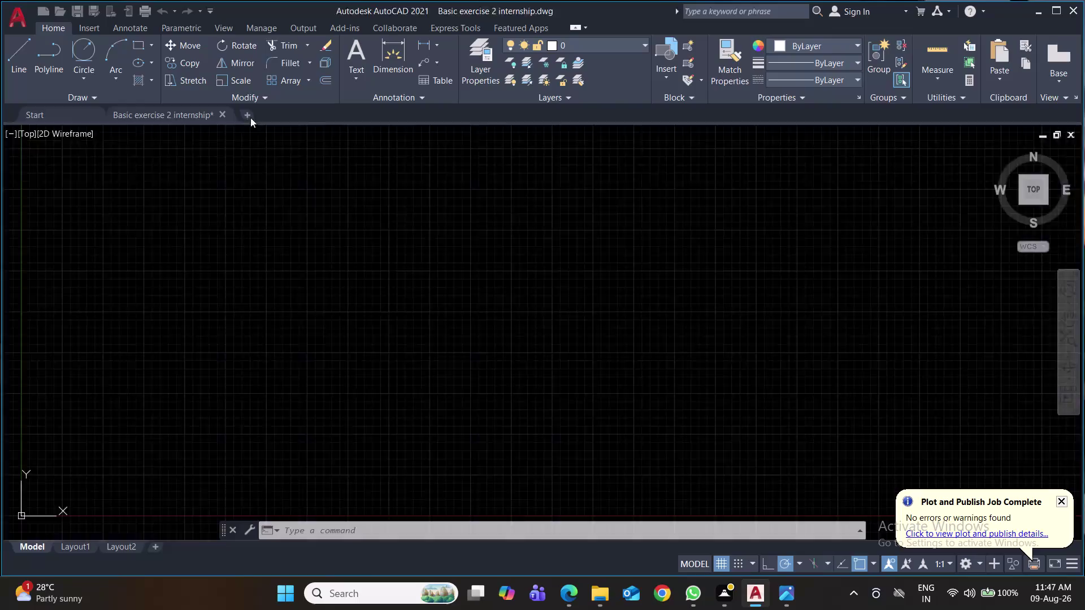
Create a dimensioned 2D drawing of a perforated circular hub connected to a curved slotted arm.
Close Basic exercise 2 without saving, and save the new drawing as 'Basic exercise 3 internship'.
click(221, 112)
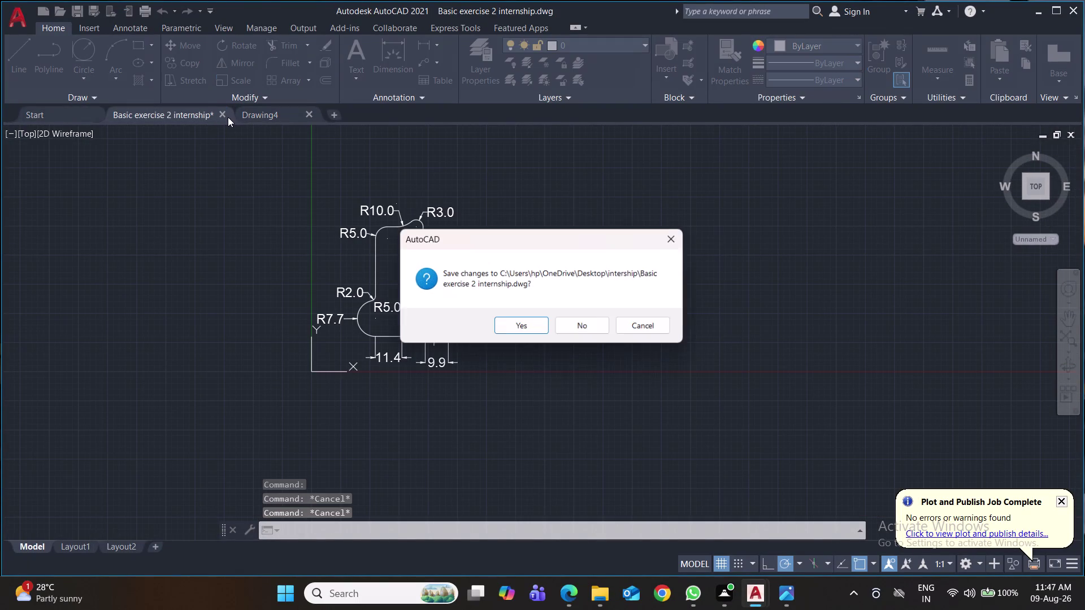
click(514, 323)
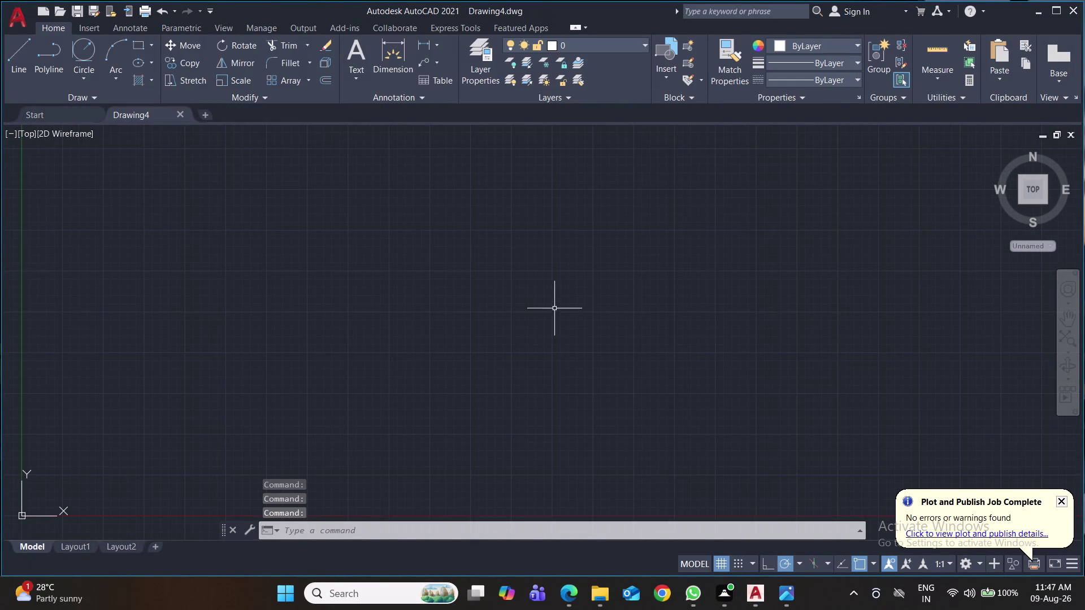
key(ctrl+s)
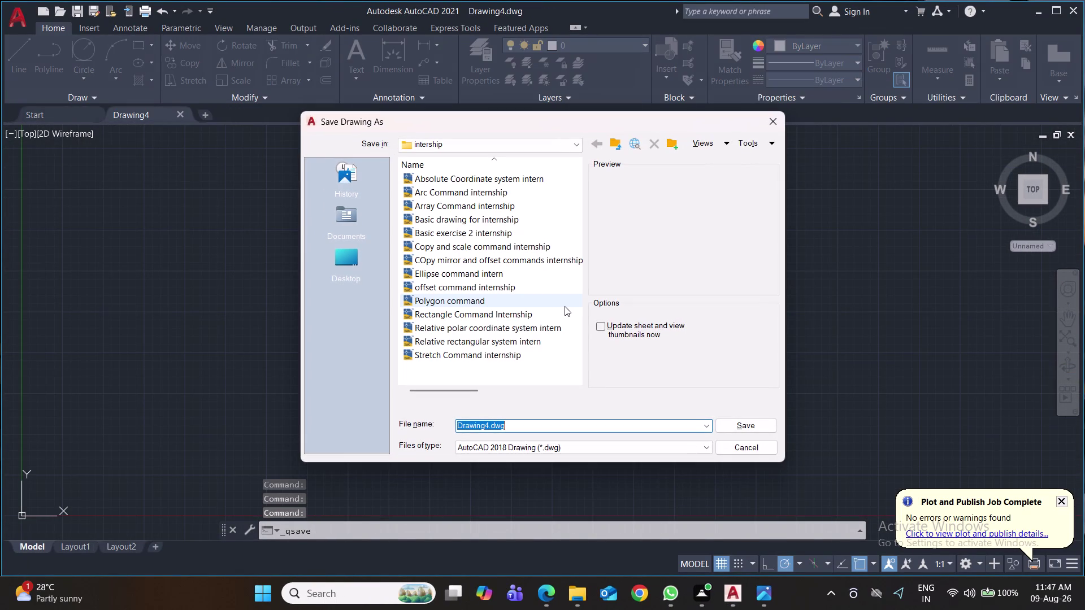
text(Ba)
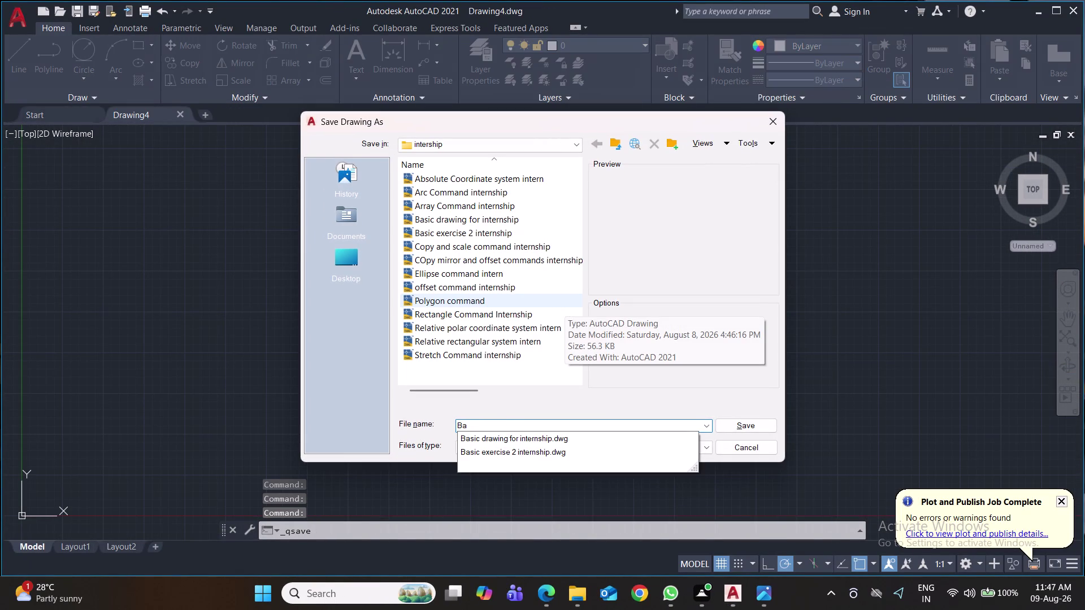
text(si)
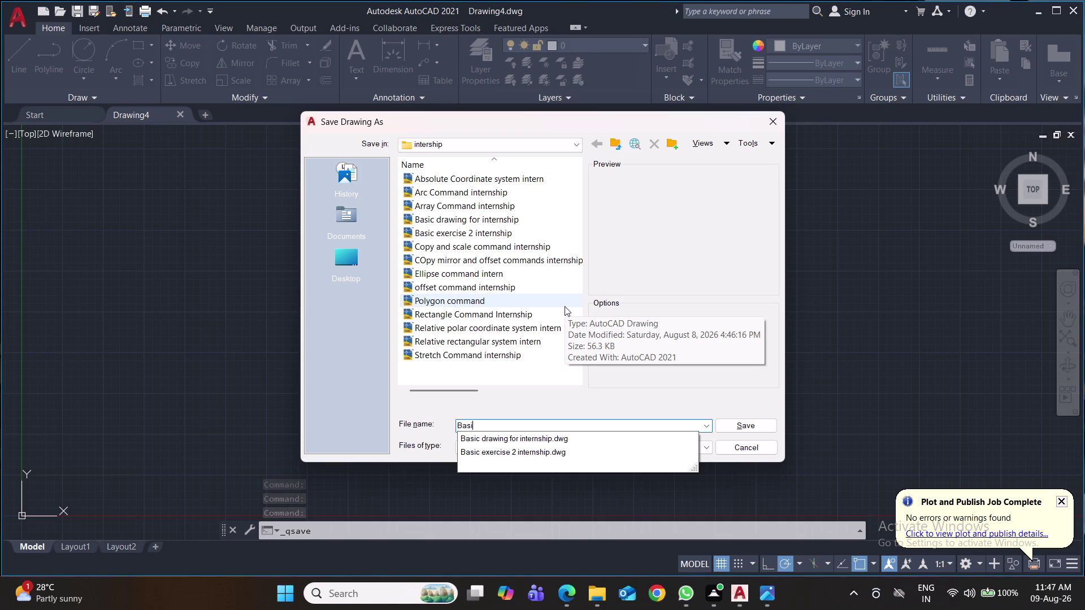
key(Down)
key(Down)
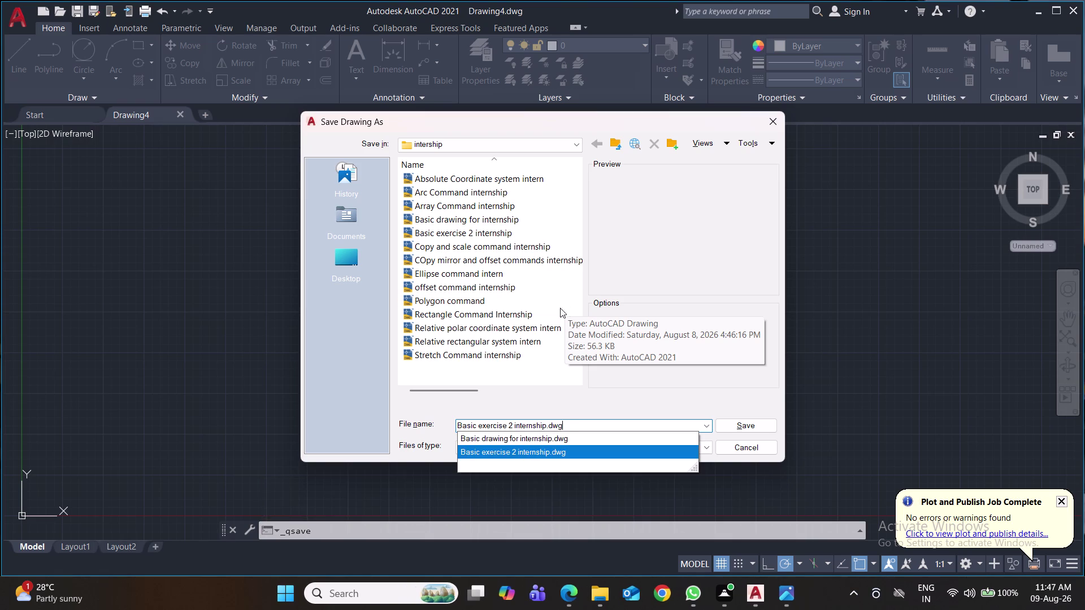
click(512, 426)
key(BackSpace)
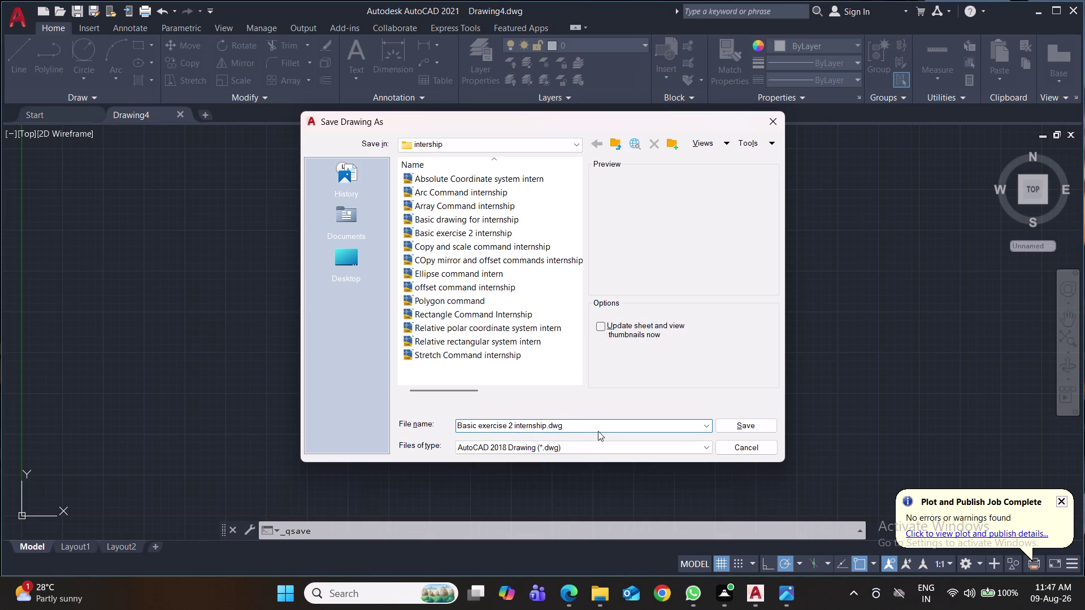
key(3)
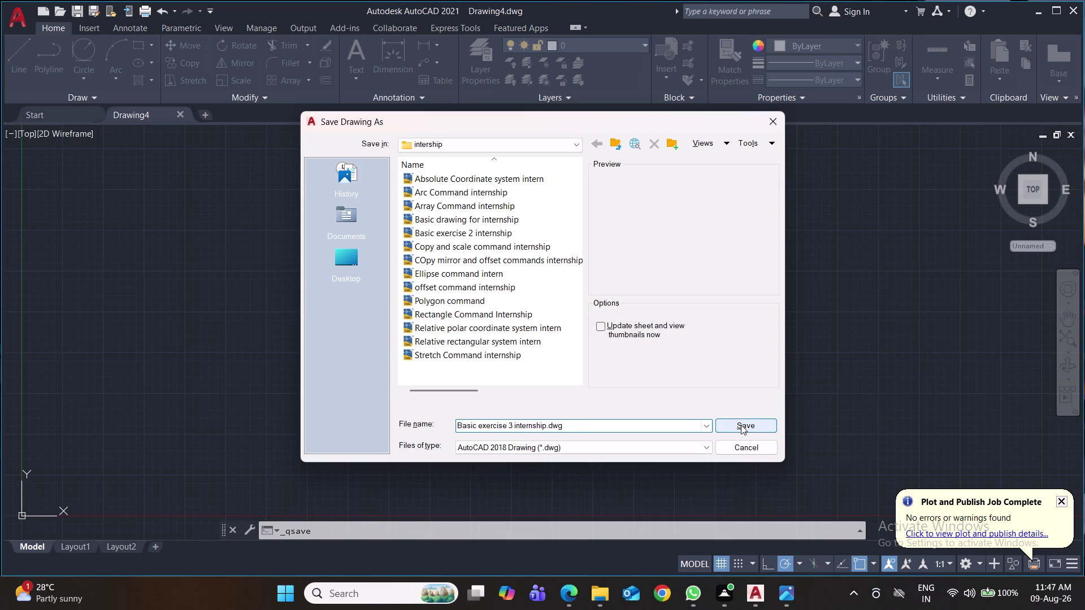
click(741, 425)
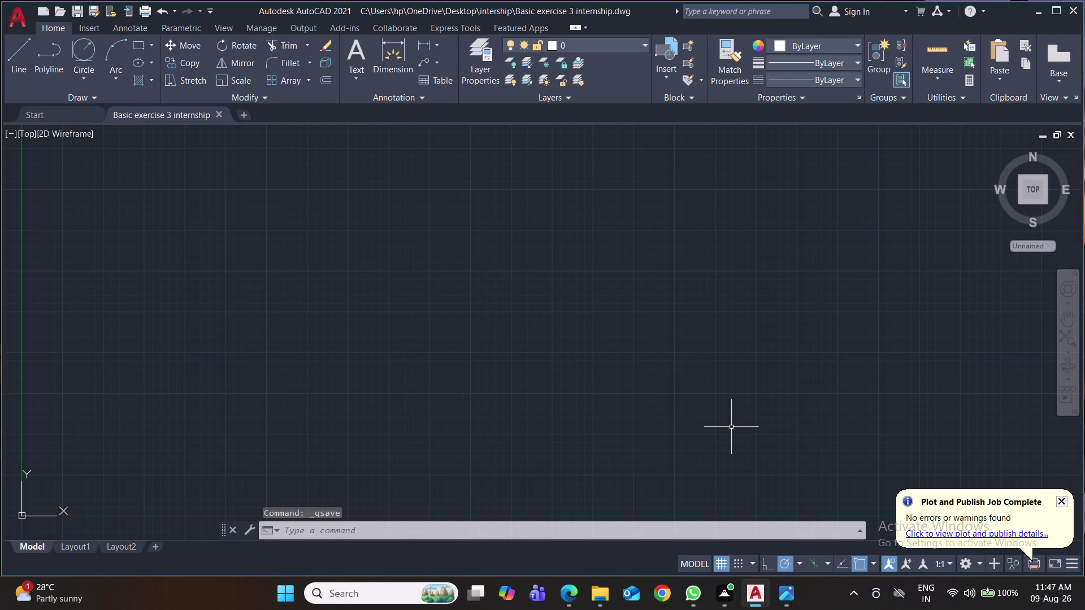
key(ctrl+s)
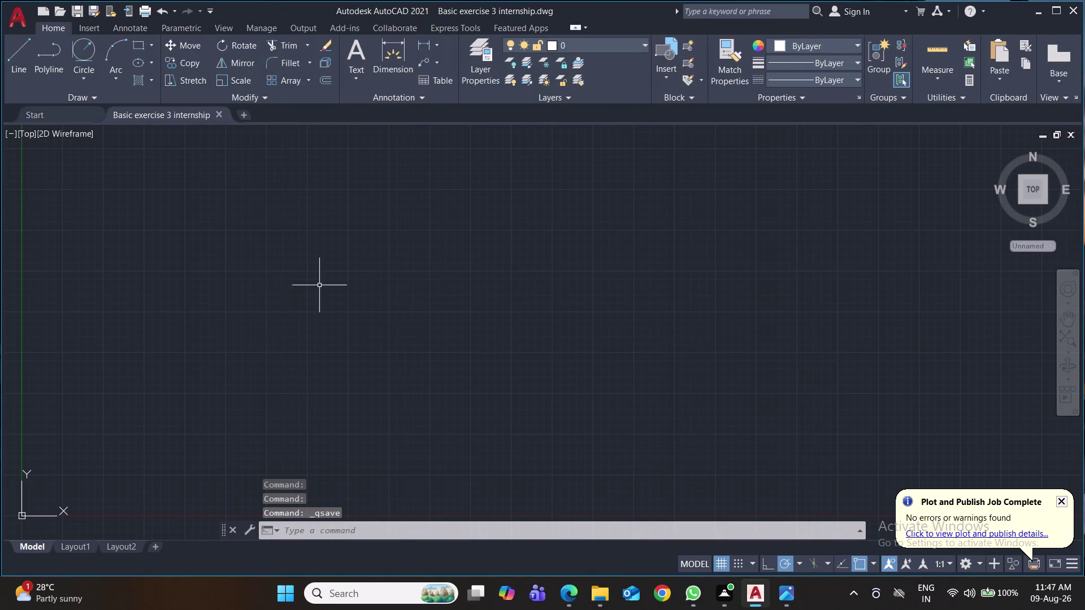
Use UN to set units to 0.0 length precision with millimetre insertion scale.
text(un)
key(Return)
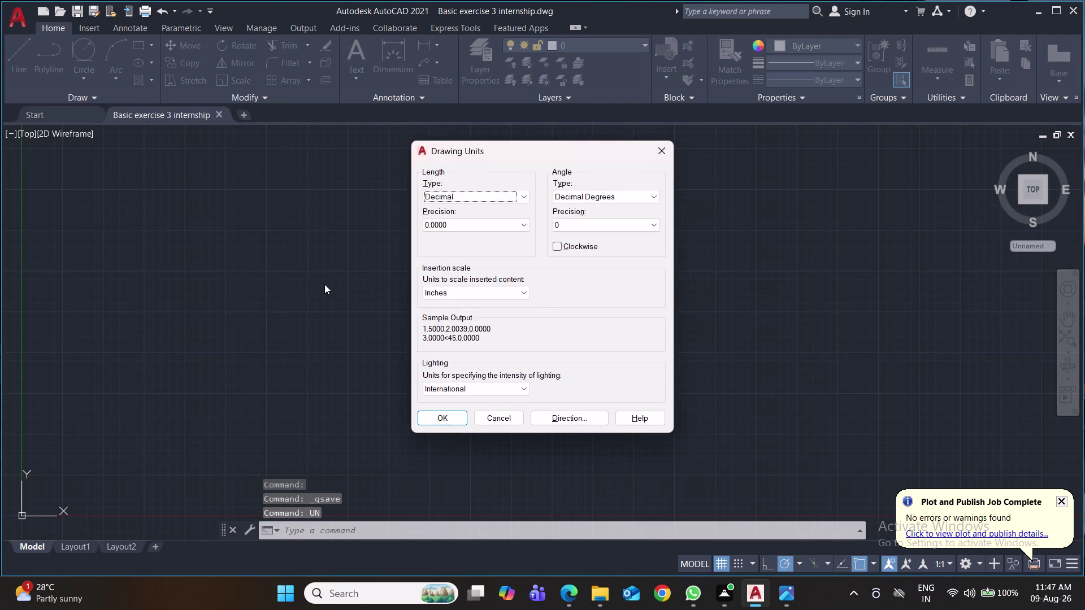
click(477, 230)
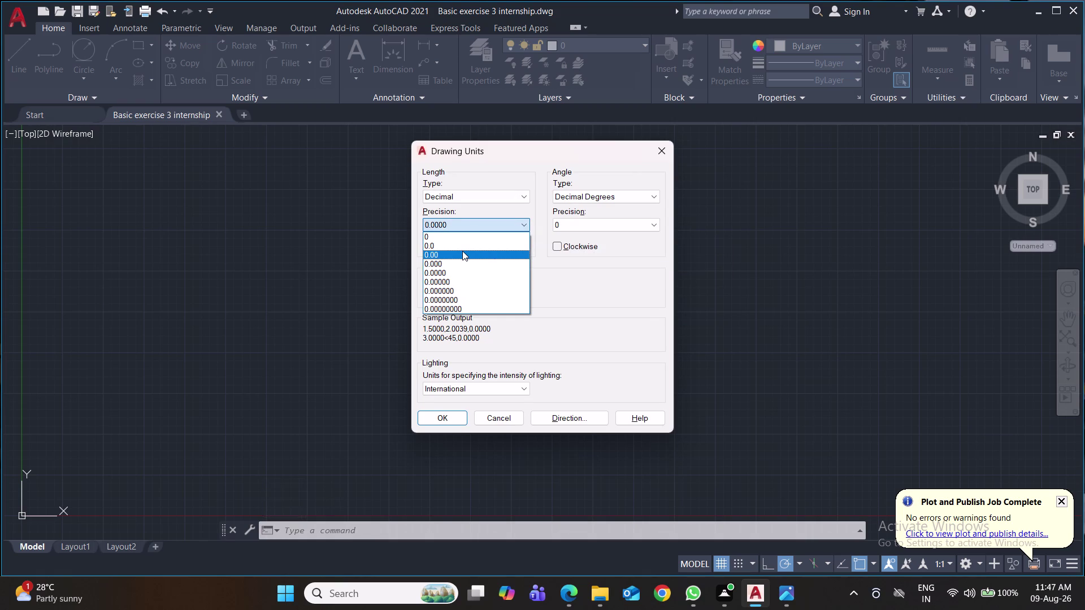
click(459, 247)
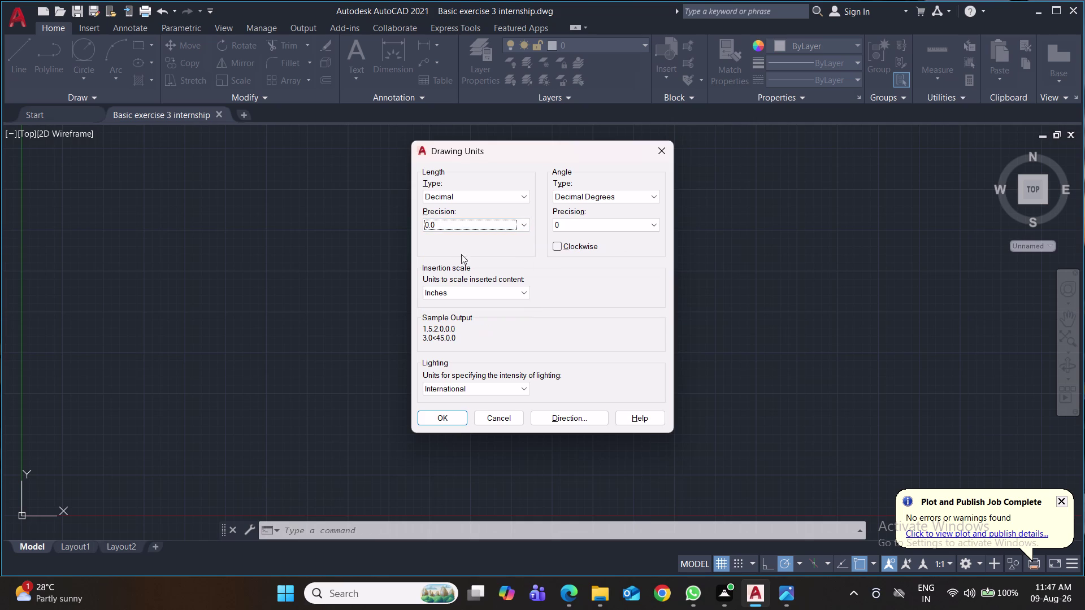
click(485, 290)
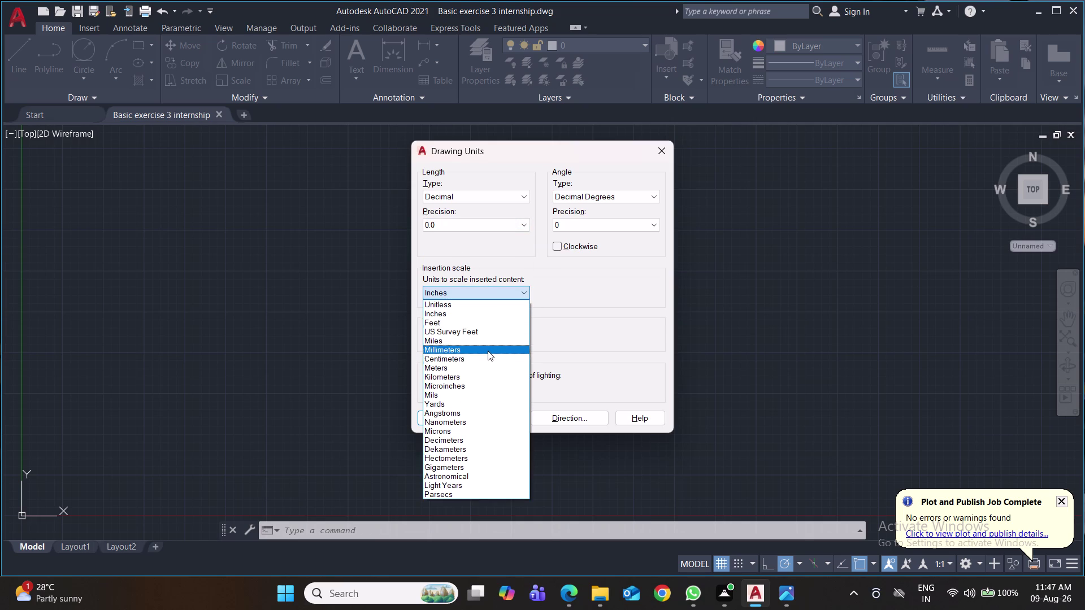
click(488, 351)
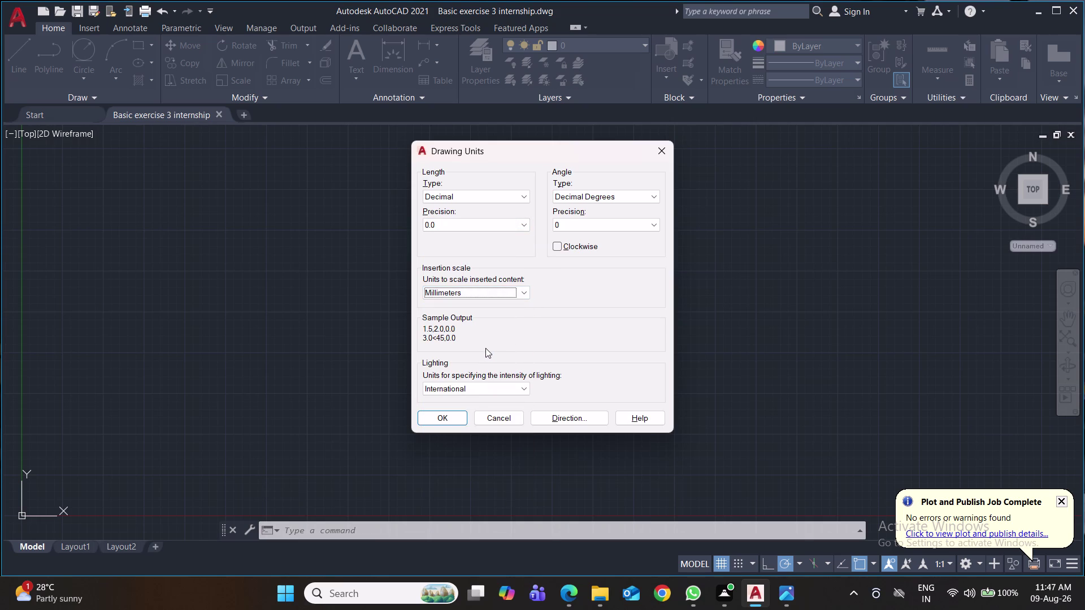
click(449, 423)
key(d)
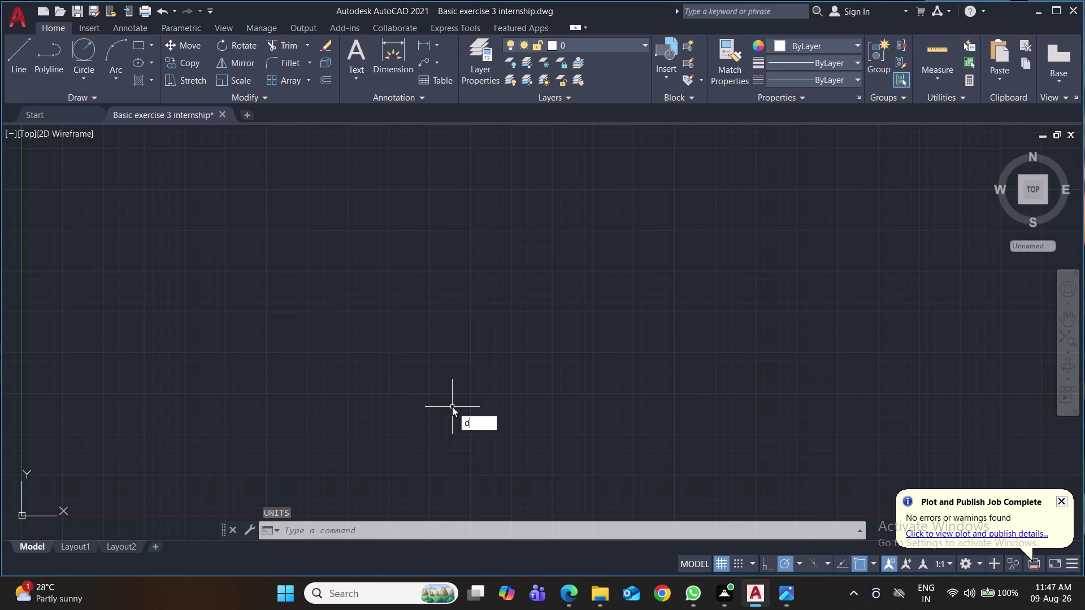
In the Standard dimension style, set arrow size 2 and text height 4.
key(Return)
click(682, 267)
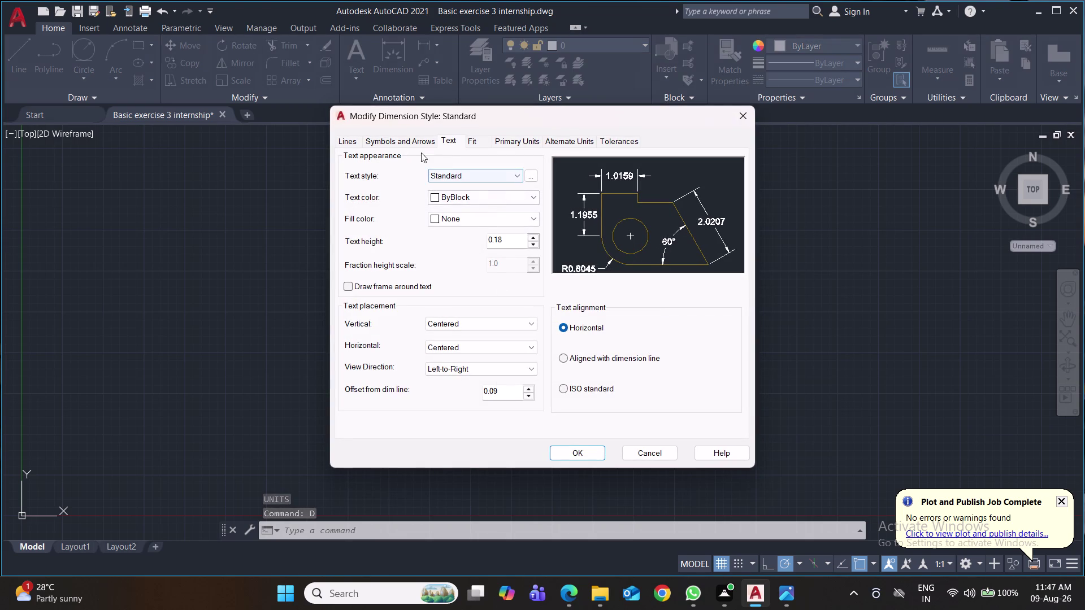
click(393, 142)
drag(375, 279, 331, 278)
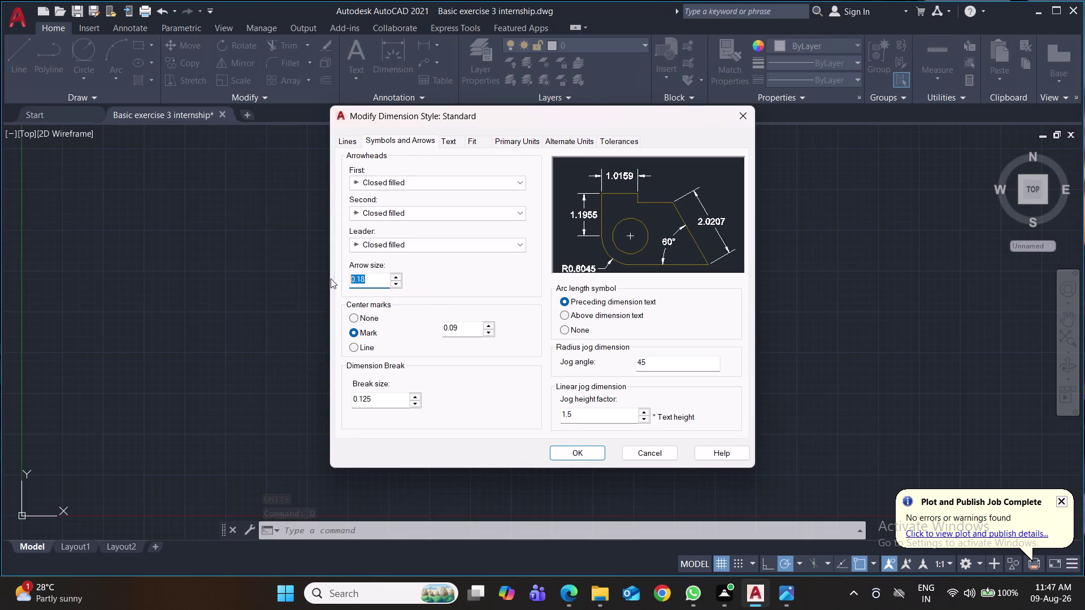
key(2)
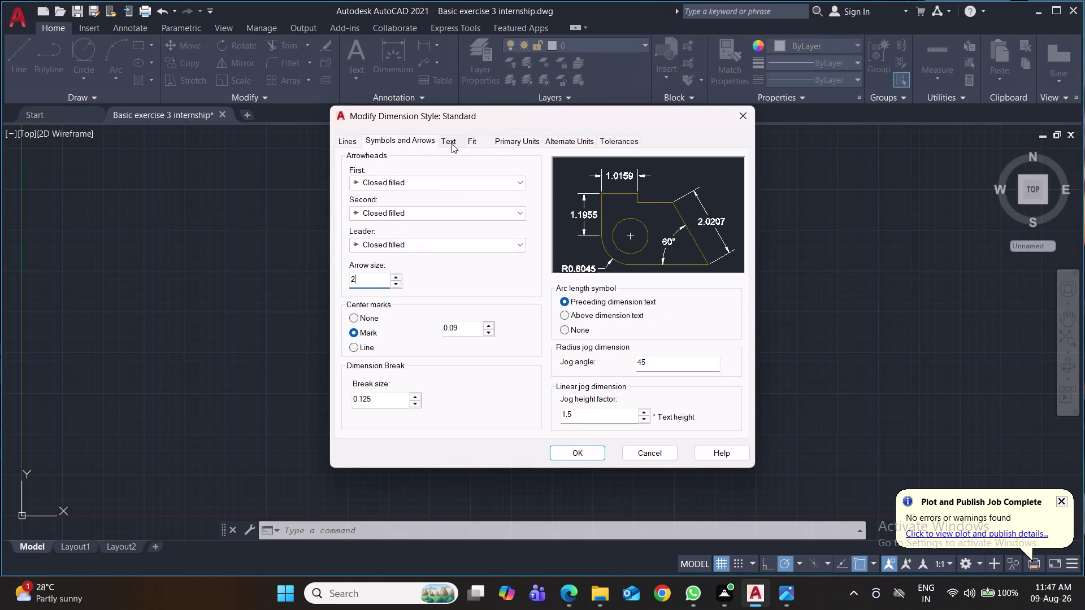
click(452, 144)
drag(510, 244, 482, 248)
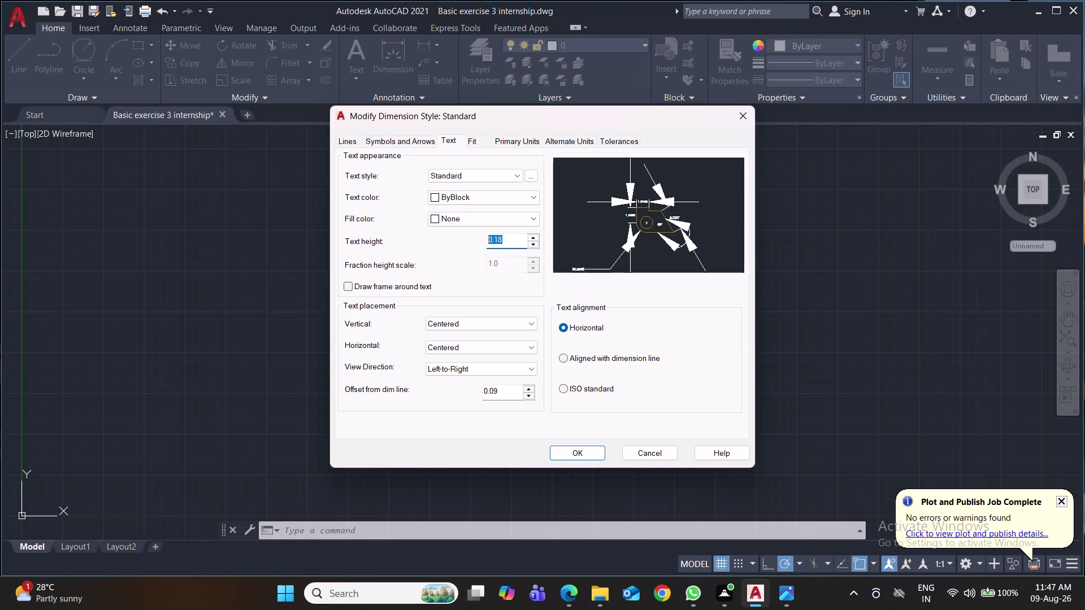
key(4)
Set Standard's linear precision to 0.0, apply the changes, and close the manager.
click(511, 142)
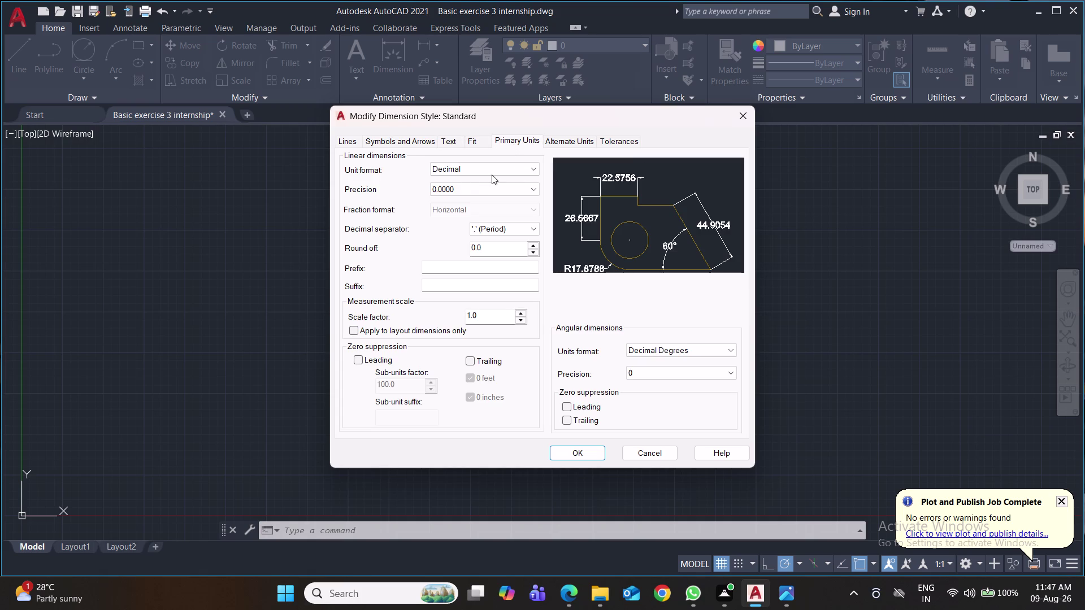
click(486, 193)
click(479, 208)
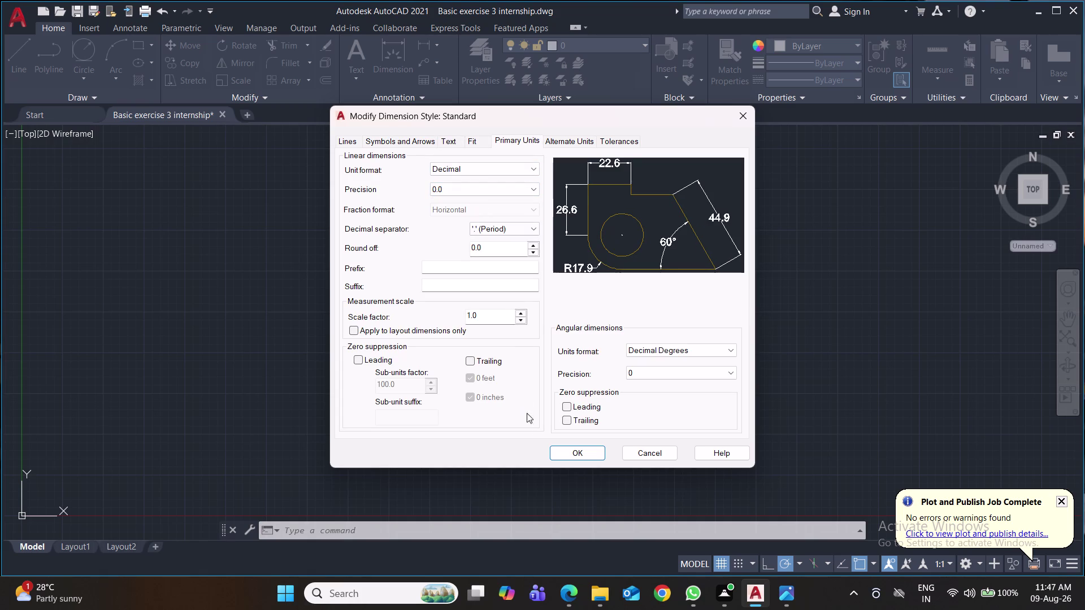
click(577, 457)
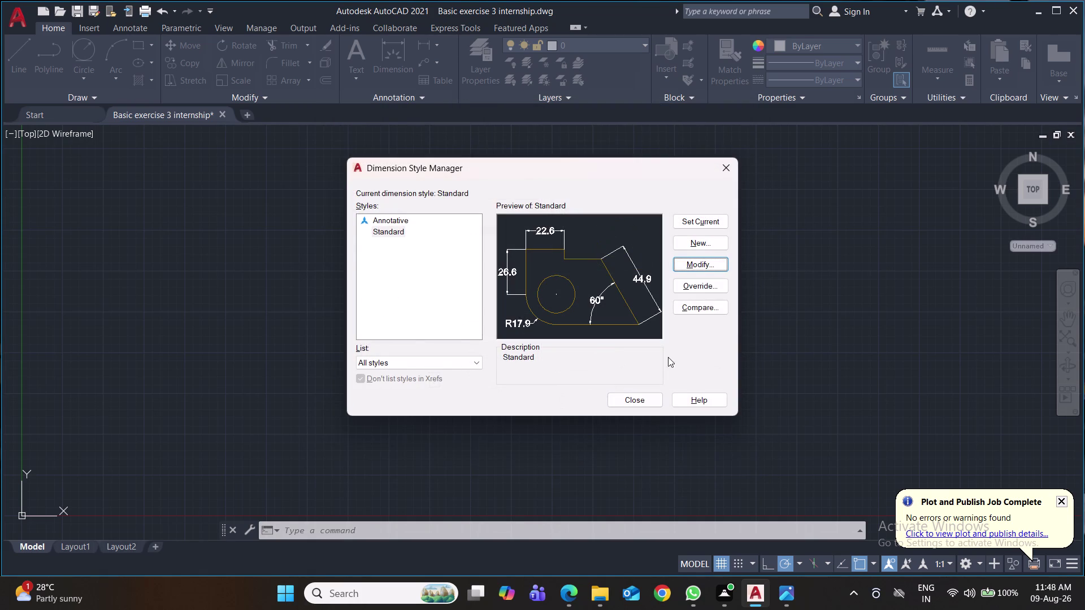
click(698, 221)
click(633, 401)
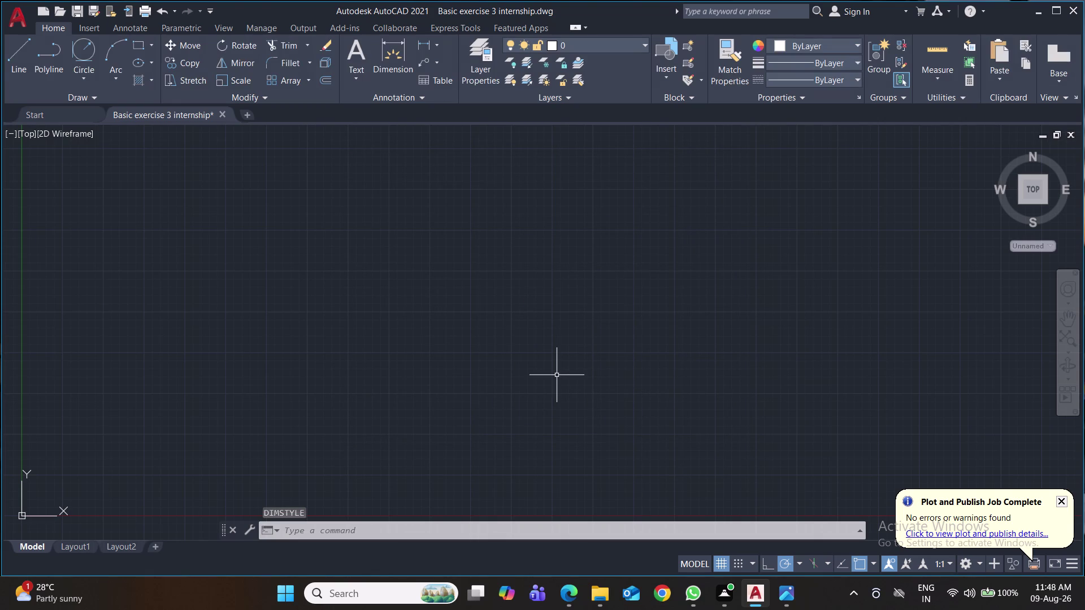
Draw the hub circle with radius 15 and return the axes marker to world origin.
key(c)
key(Return)
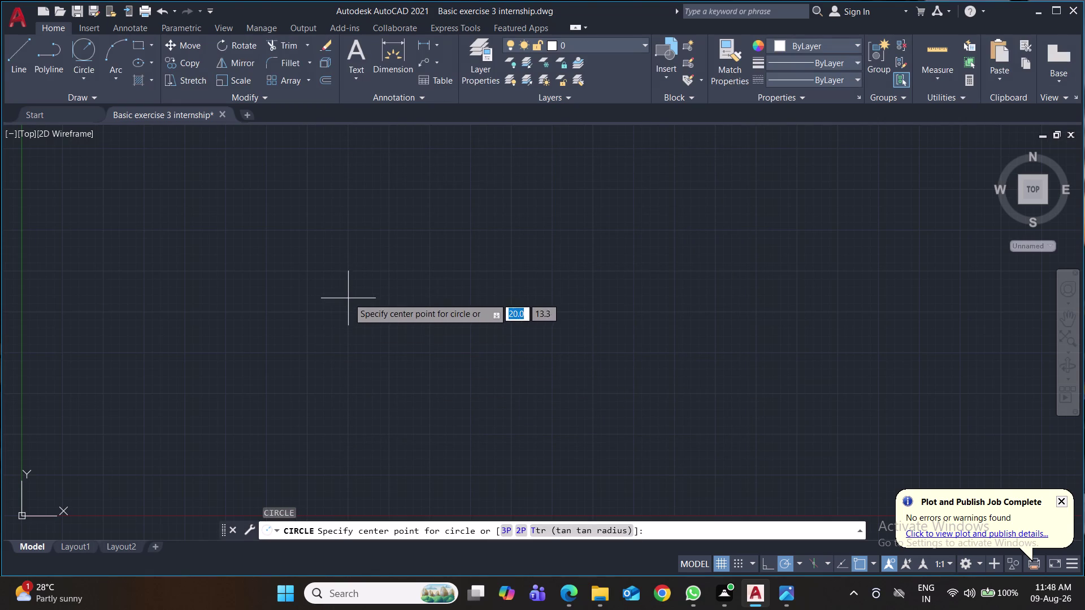
click(349, 293)
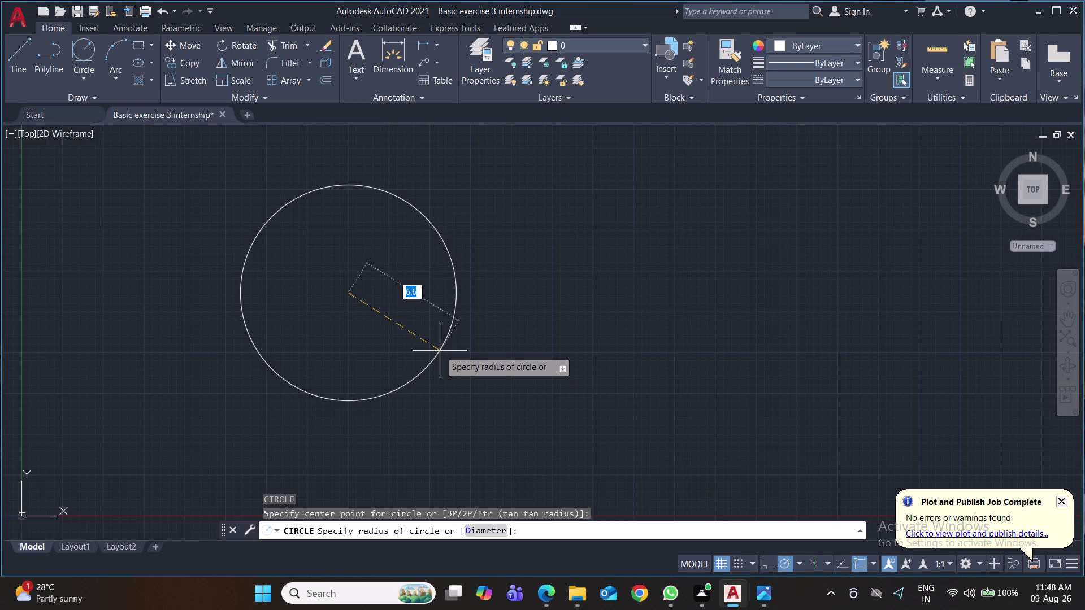
text(15)
key(Return)
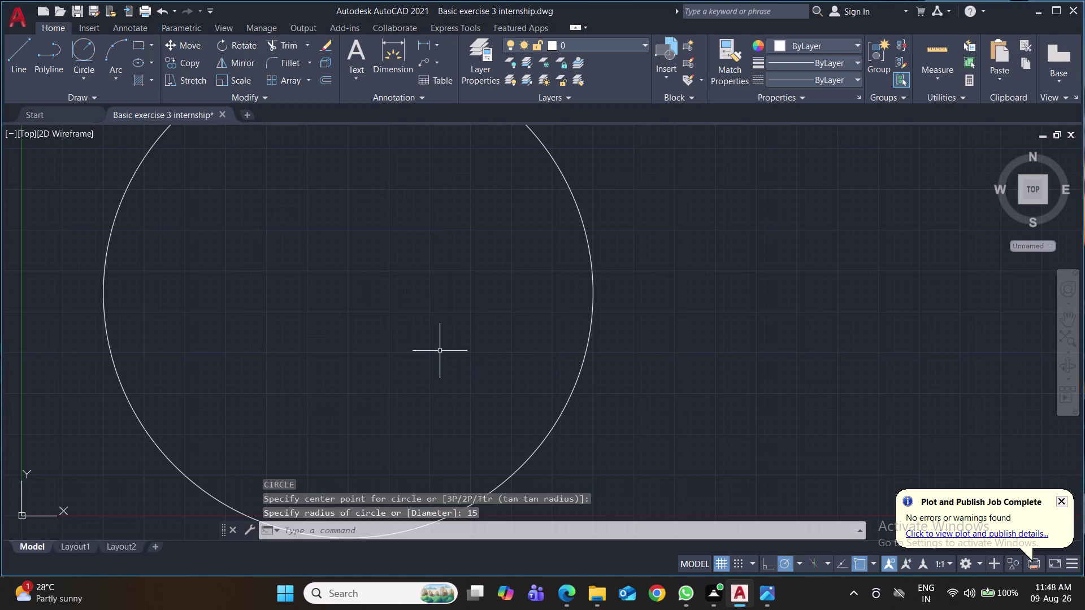
scroll(down, 3)
scroll(down, 3)
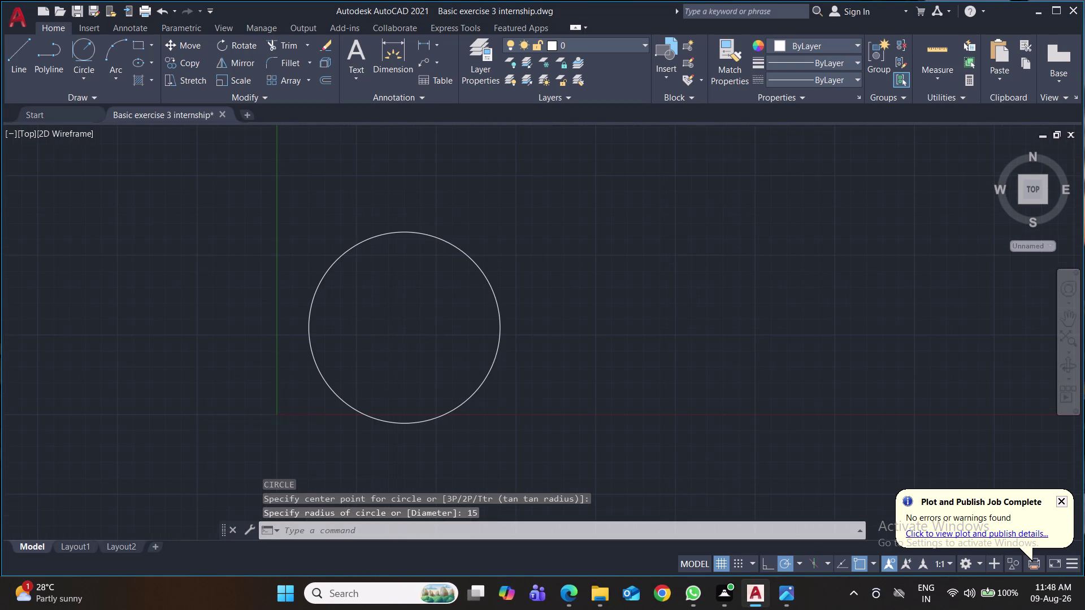
middle_drag(420, 333, 405, 280)
click(311, 337)
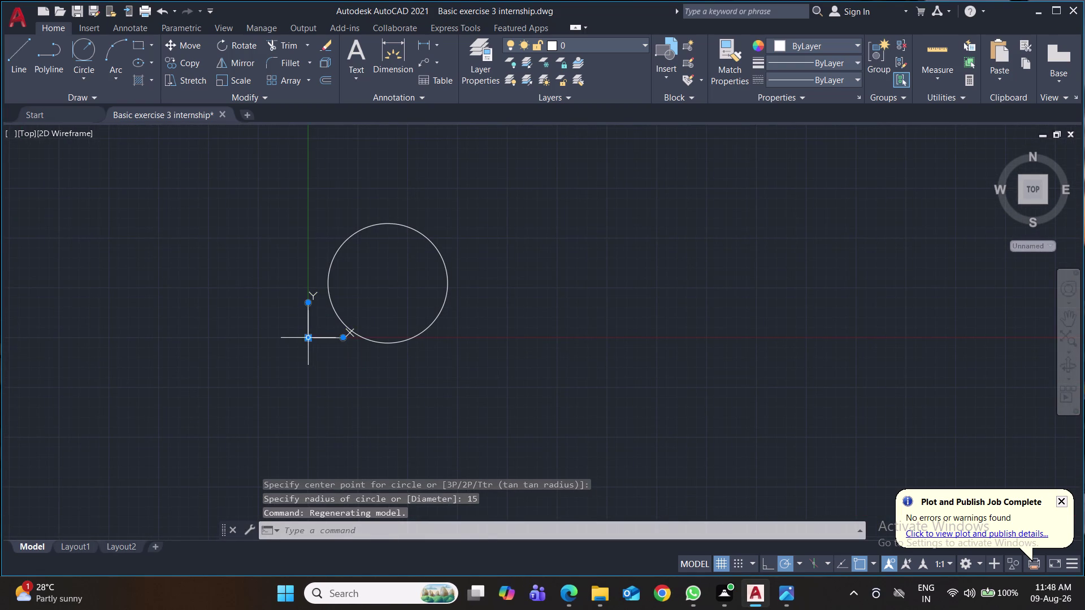
click(308, 337)
click(15, 525)
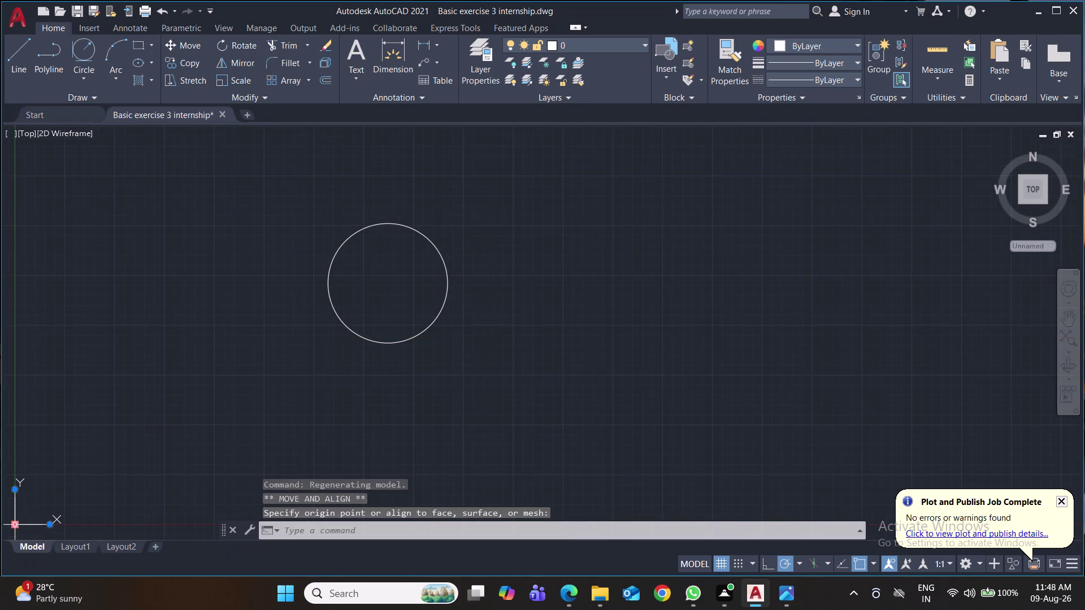
middle_drag(673, 361, 650, 330)
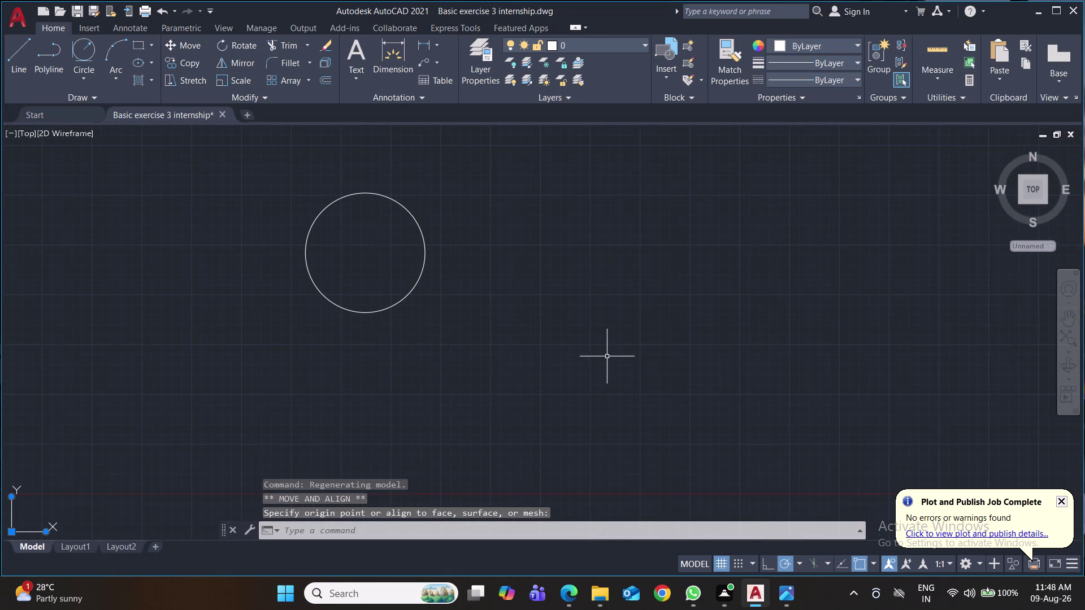
Draw a concentric circle of radius 50 at the hub centre and frame both circles.
key(space)
click(365, 253)
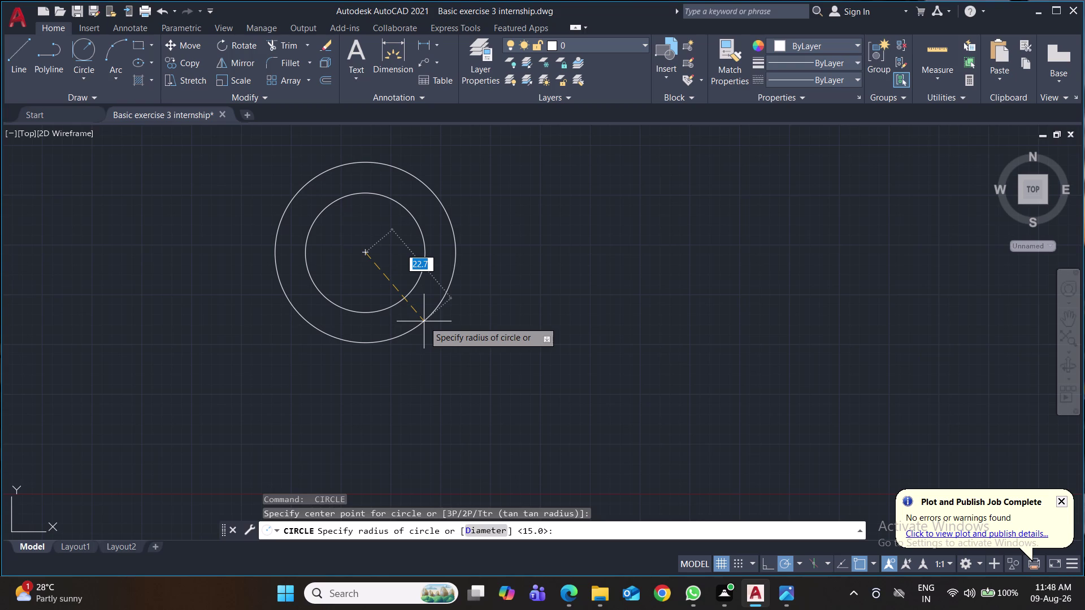
text(50)
key(Return)
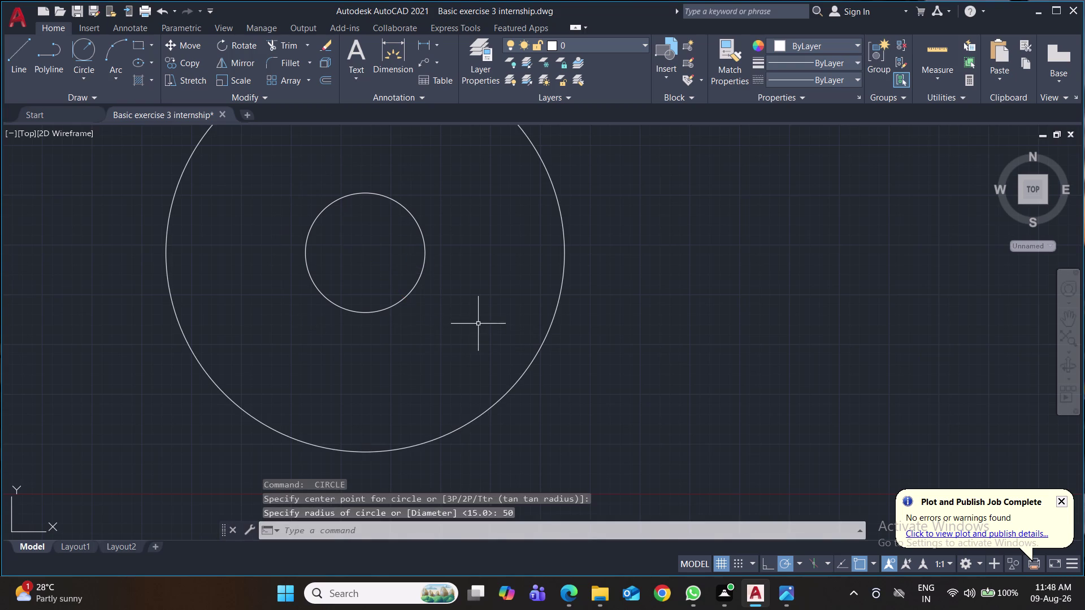
middle_drag(478, 324, 463, 377)
scroll(down, 3)
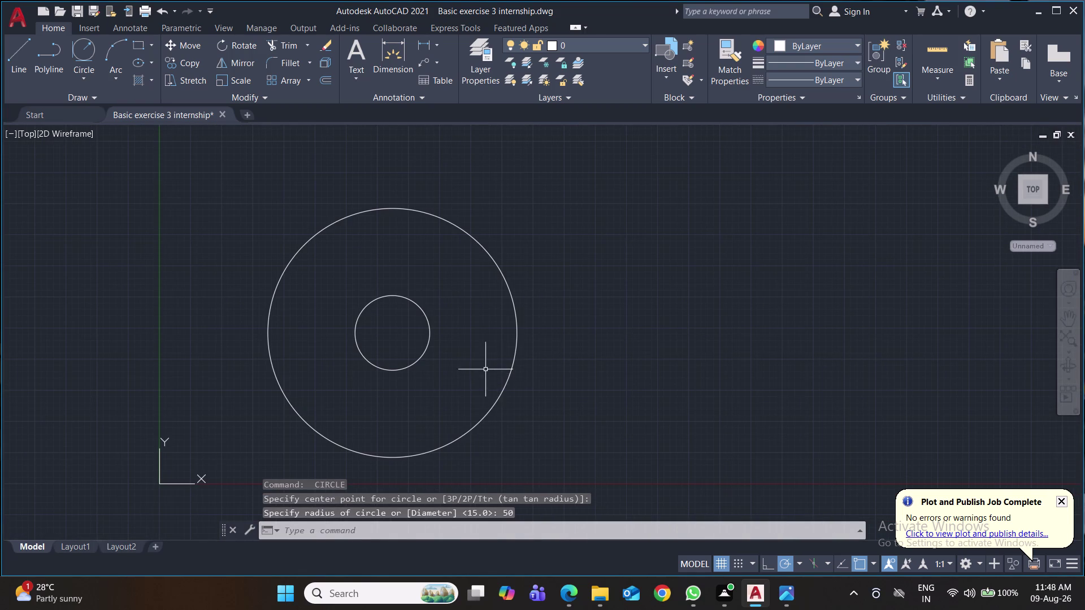
scroll(up, 3)
middle_click(485, 369)
scroll(down, 3)
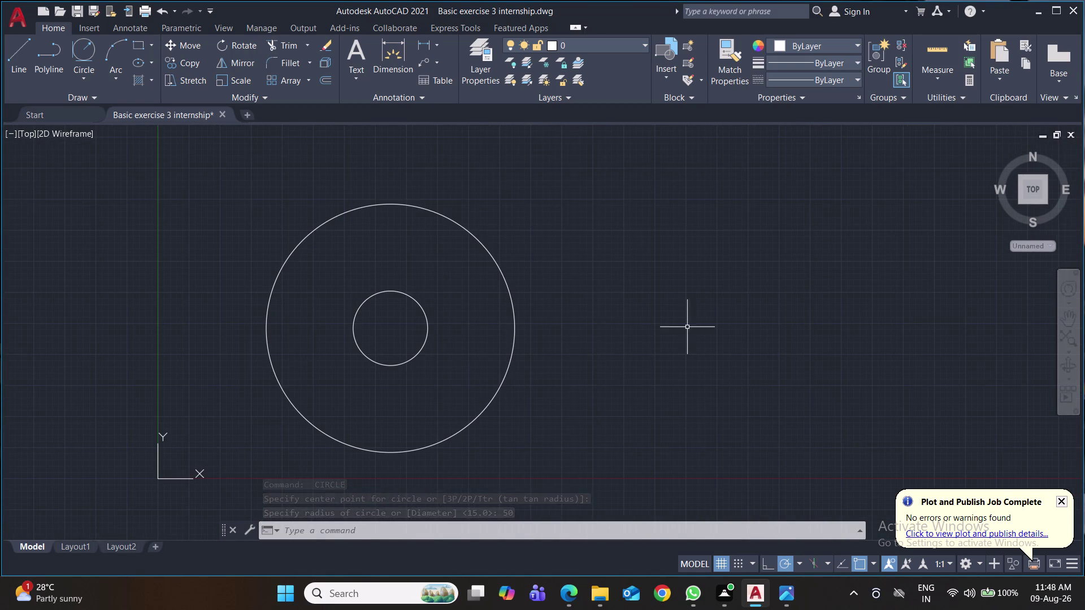
middle_drag(687, 327, 657, 312)
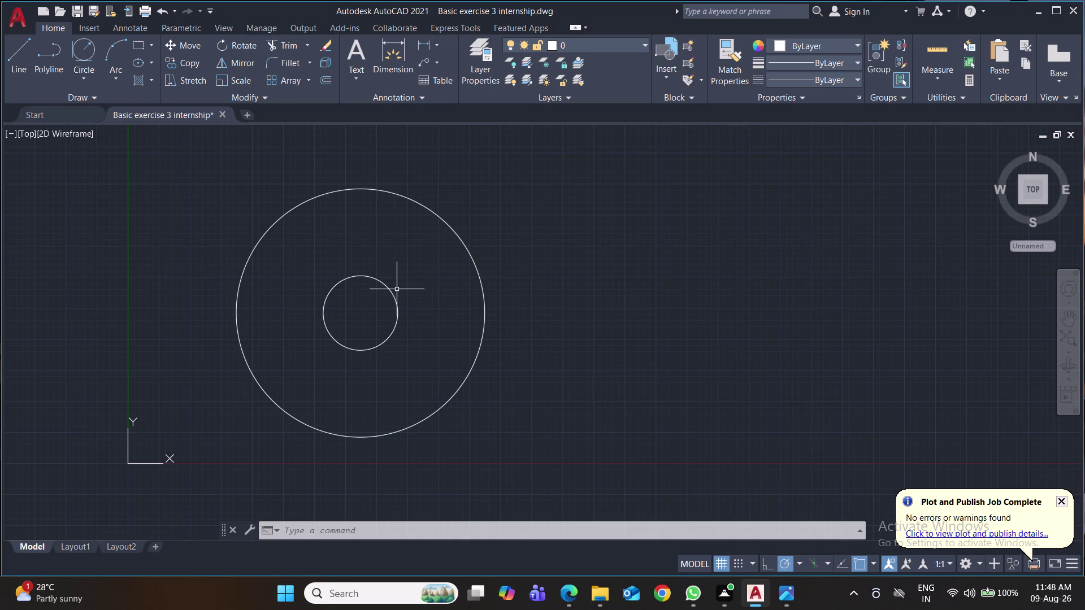
Draw a vertical line from the hub centre down to the outer circle.
key(l)
key(Return)
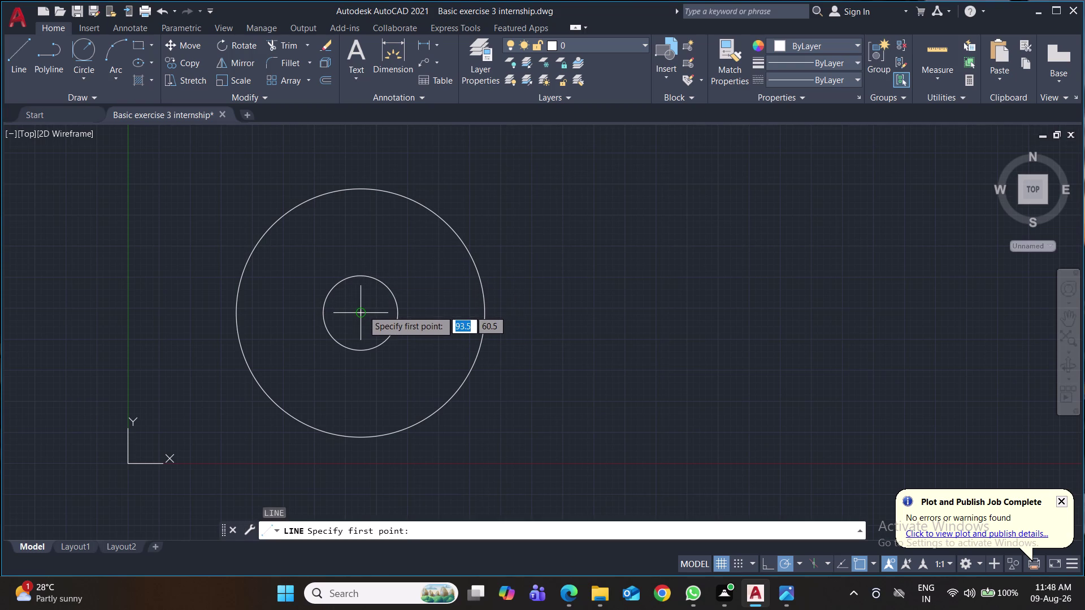
click(363, 310)
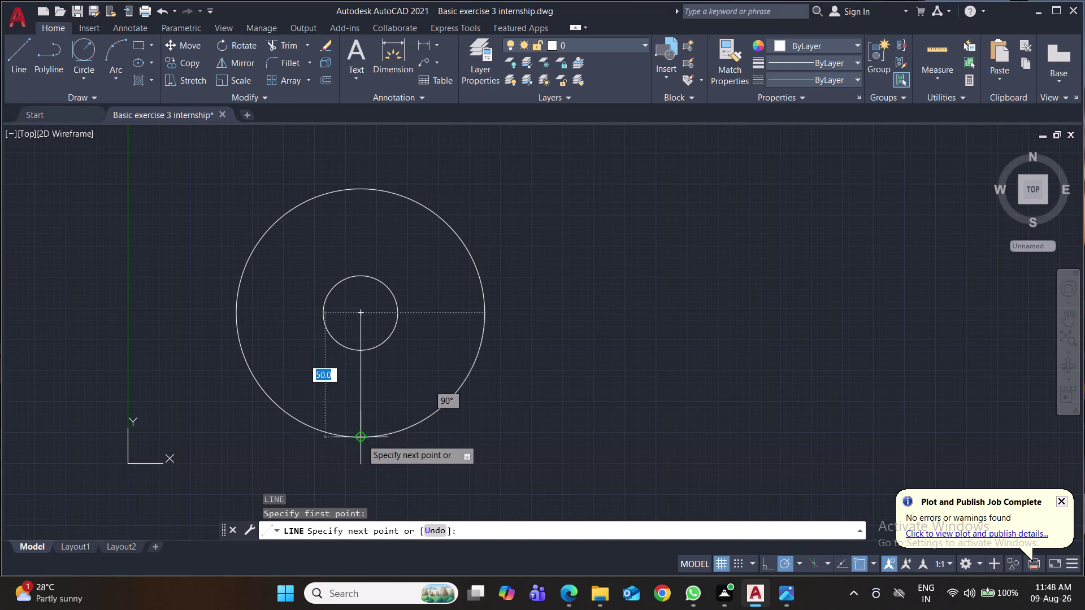
click(361, 439)
key(Return)
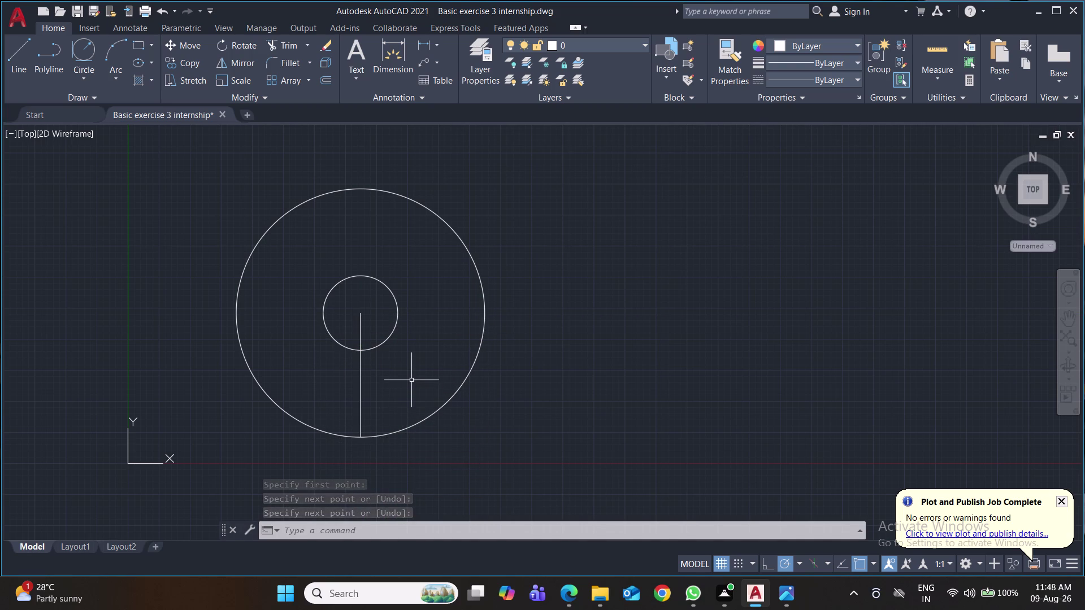
Draw a circle of diameter 22 centred on the vertical line.
click(83, 81)
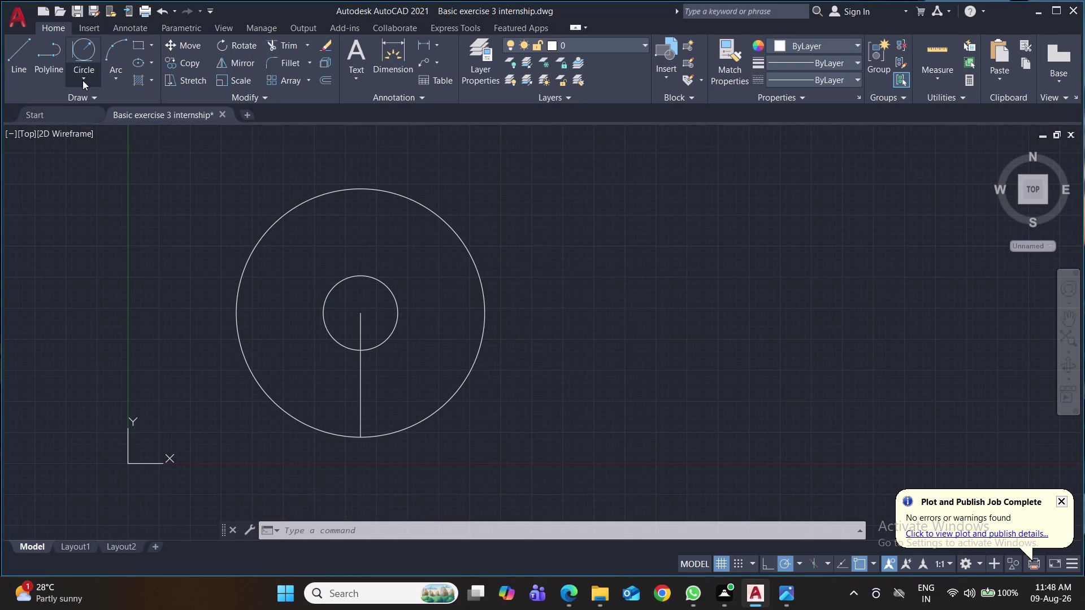
click(113, 109)
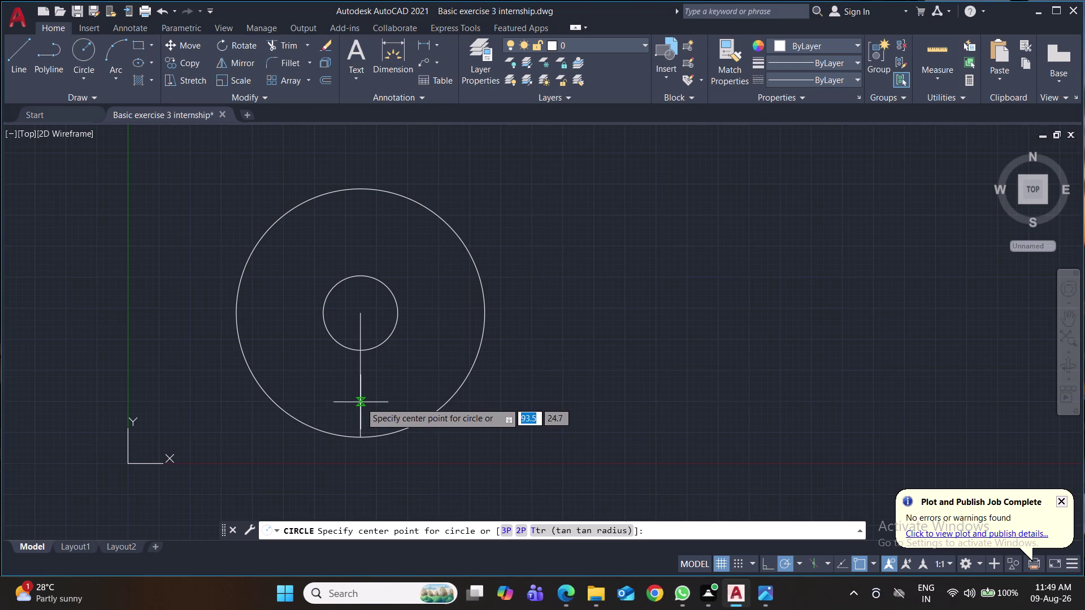
click(360, 396)
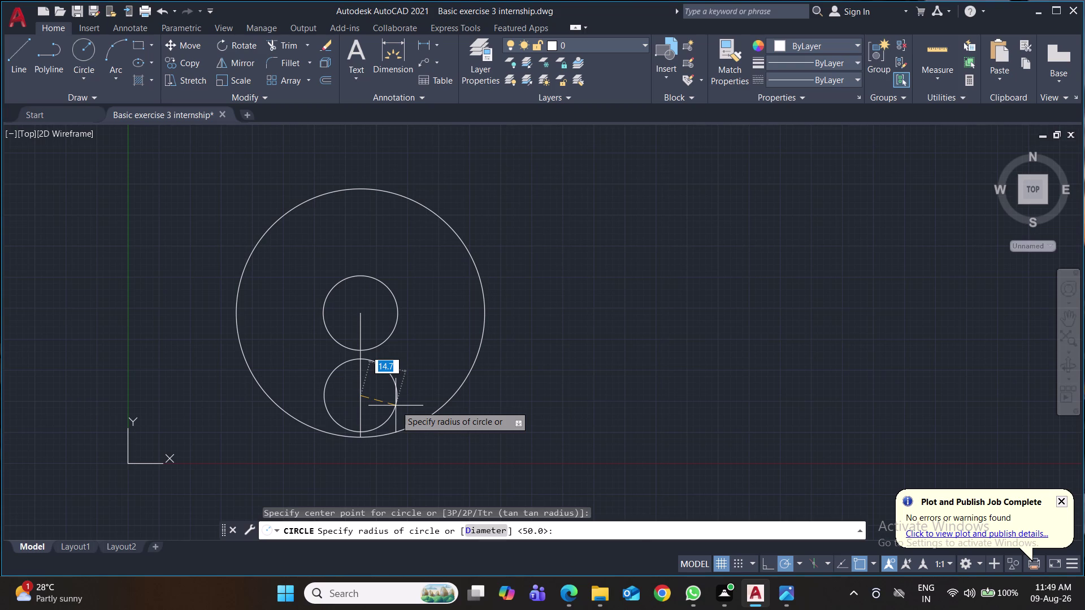
key(d)
key(Return)
text(22)
key(Return)
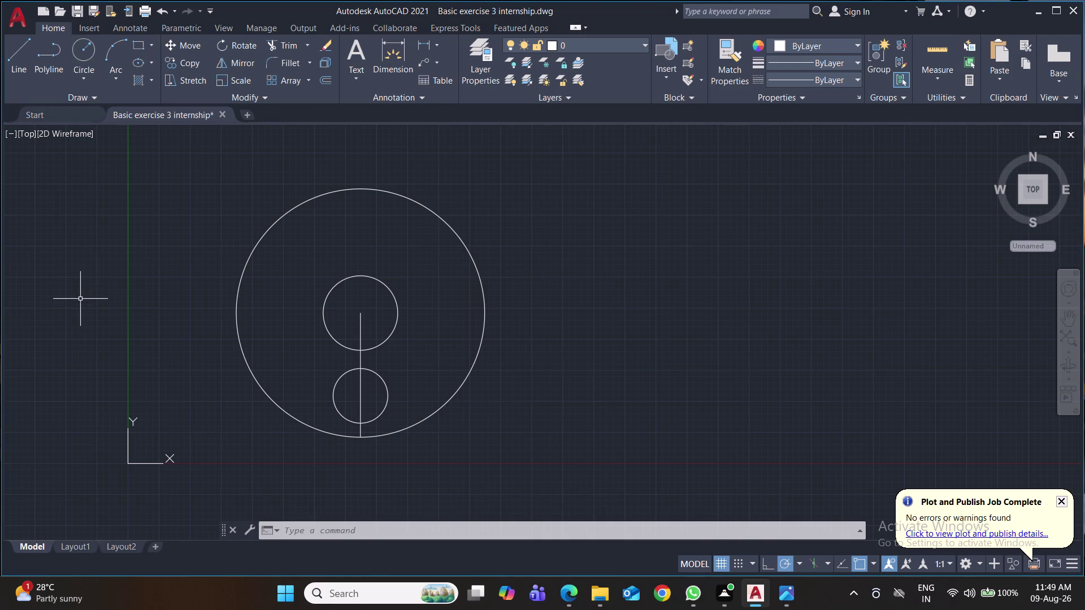
Polar-array the small circle into six holes around the hub centre.
key(a)
key(r)
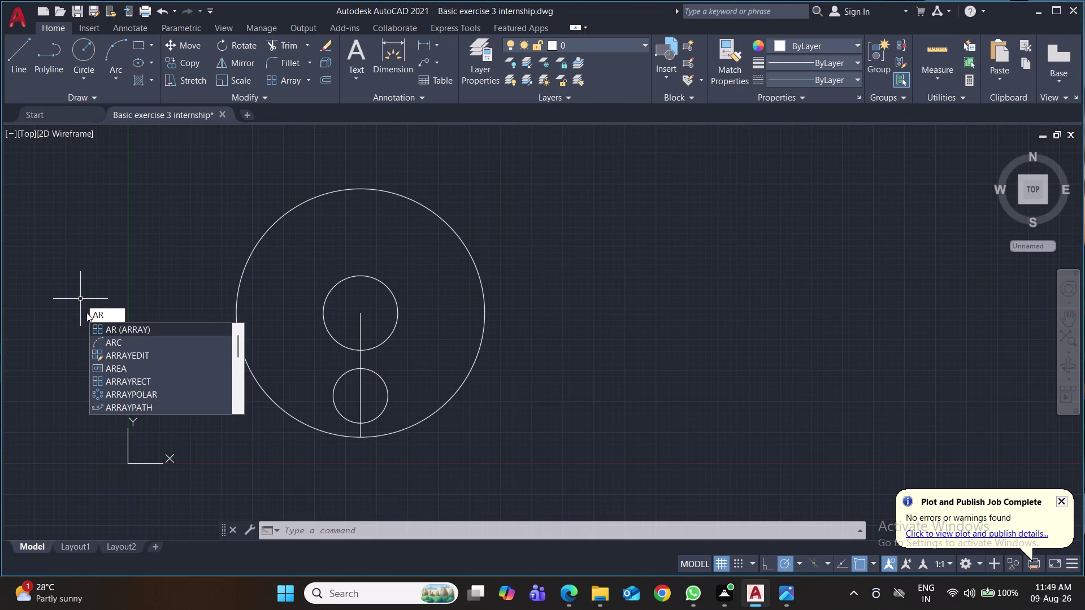
key(Return)
click(347, 372)
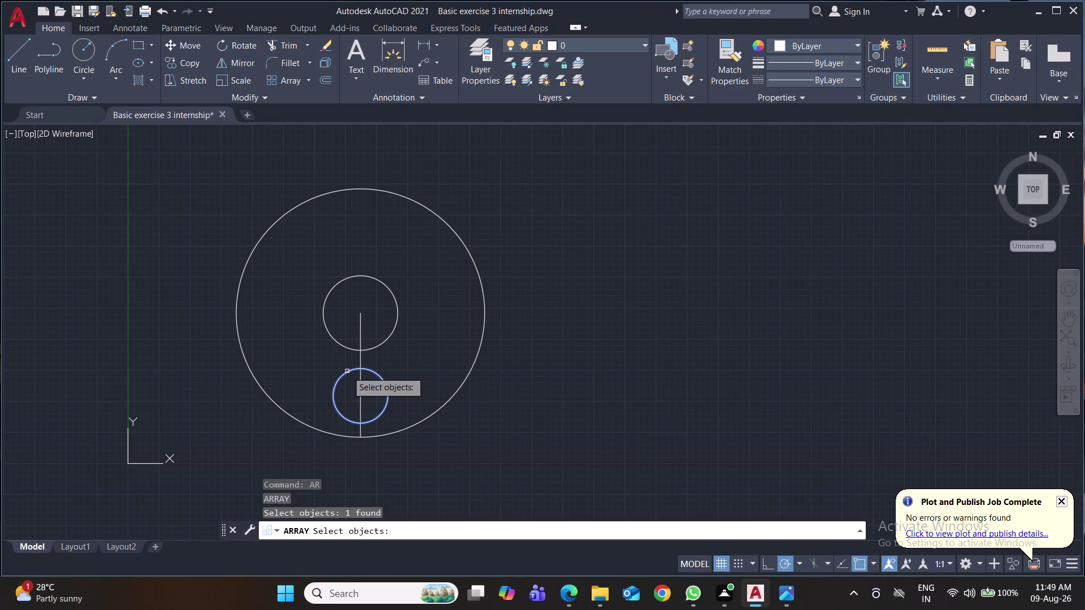
key(Return)
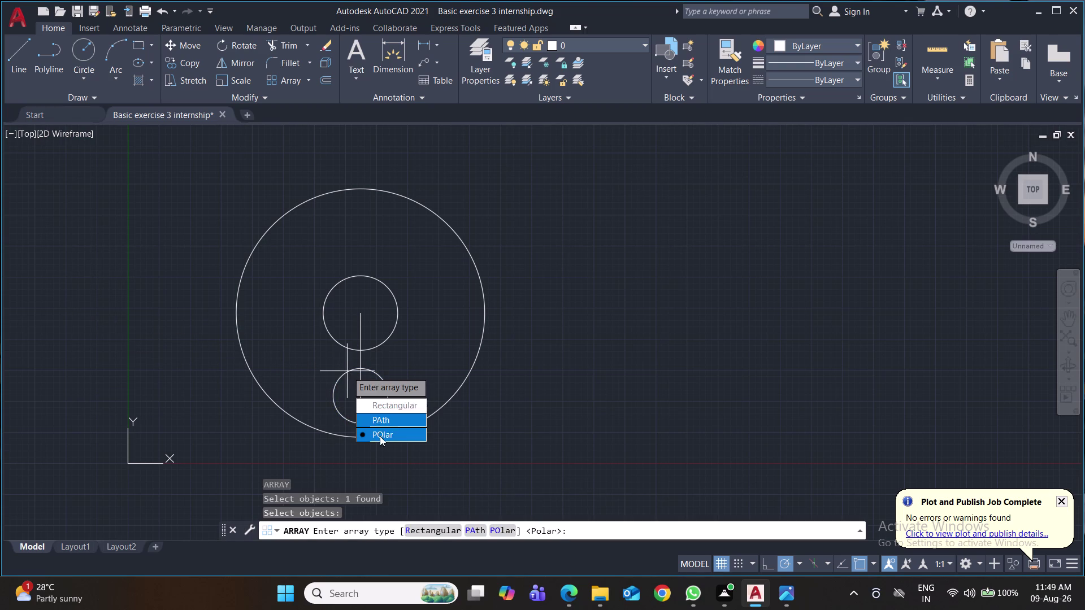
drag(380, 436, 347, 372)
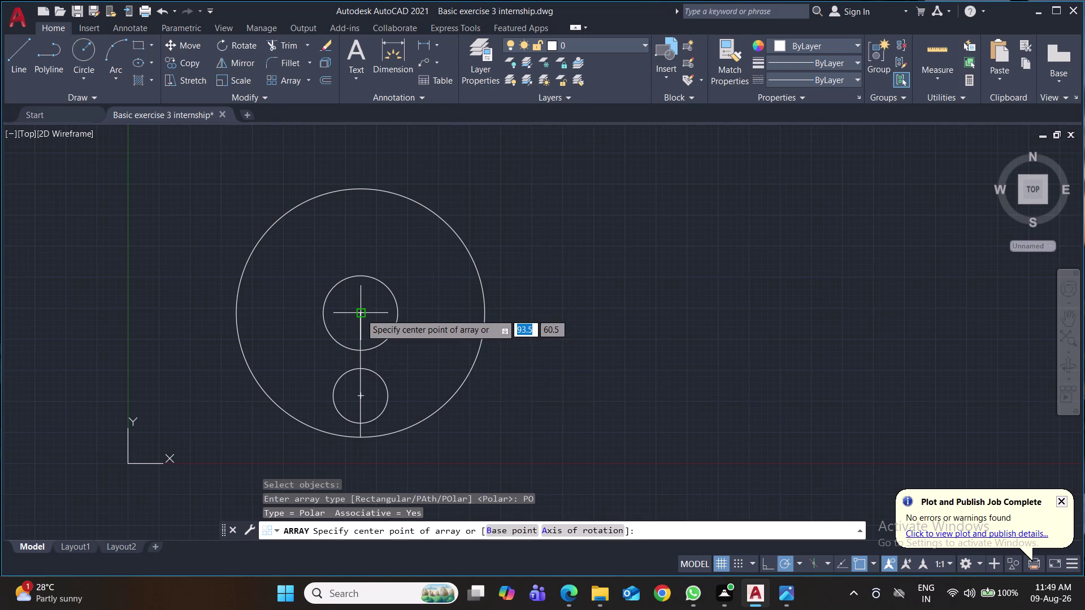
click(361, 313)
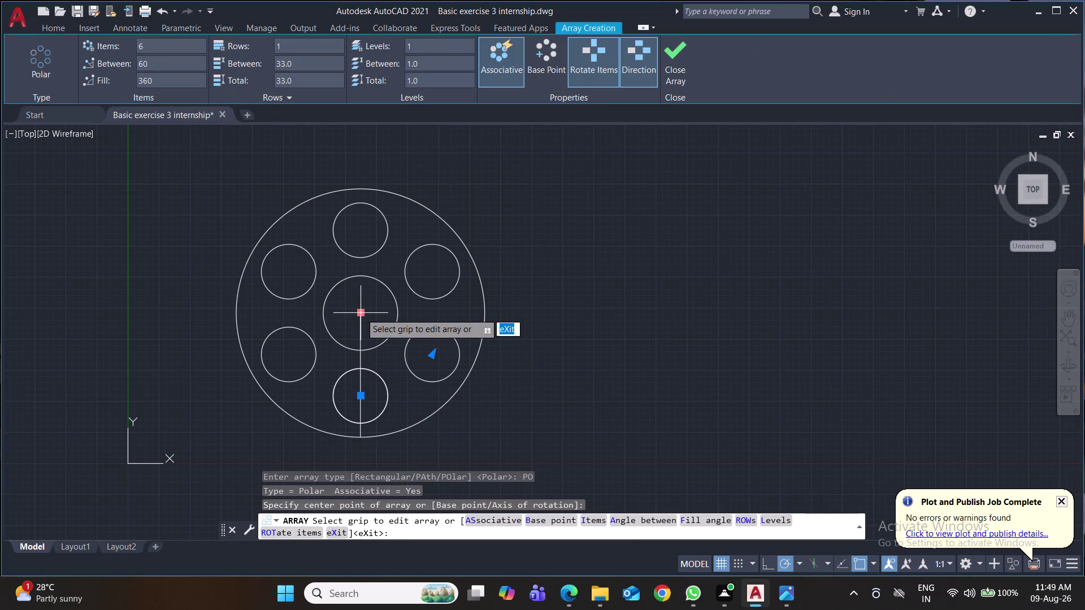
click(361, 313)
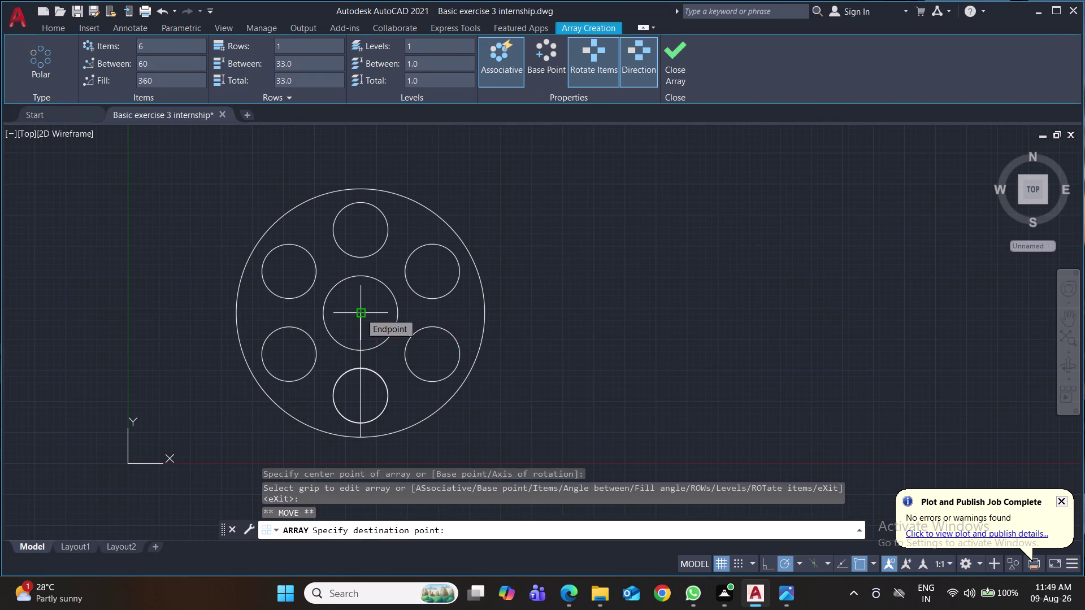
click(361, 313)
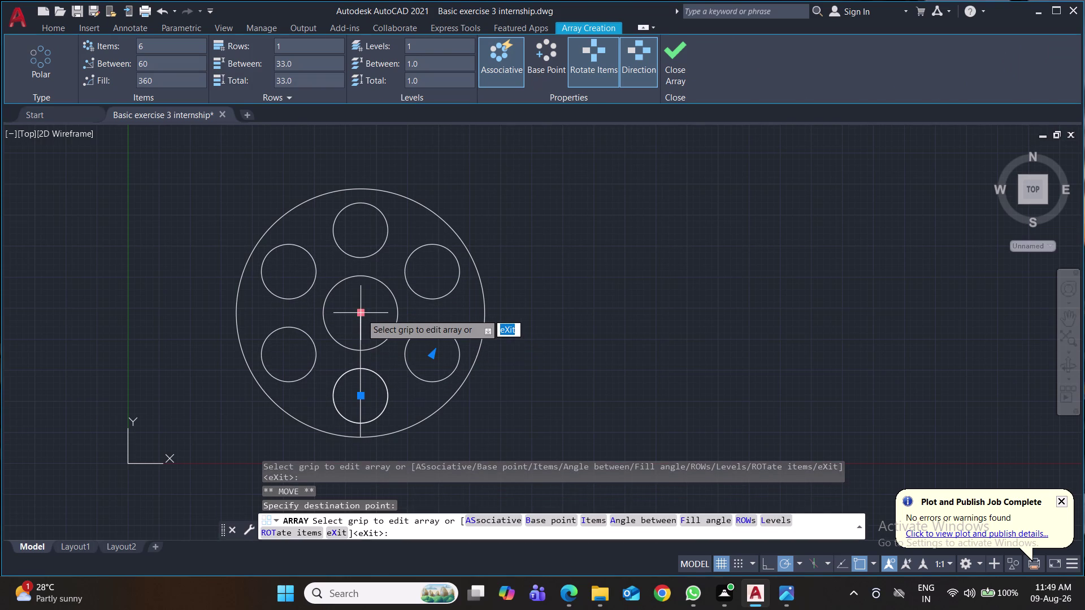
key(Return)
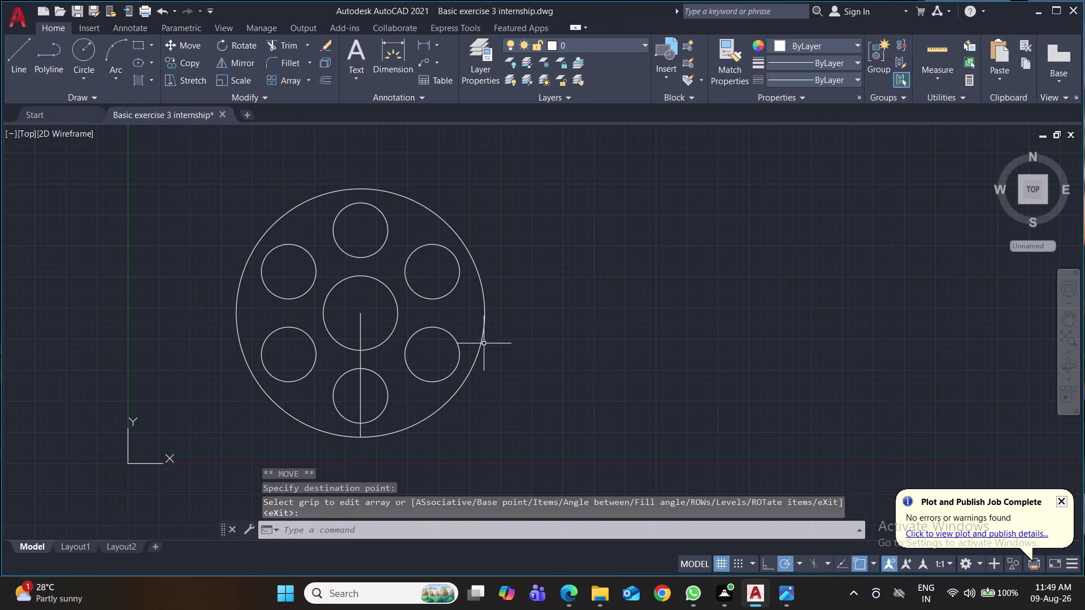
Delete the vertical guide line and save the drawing.
click(359, 360)
key(Delete)
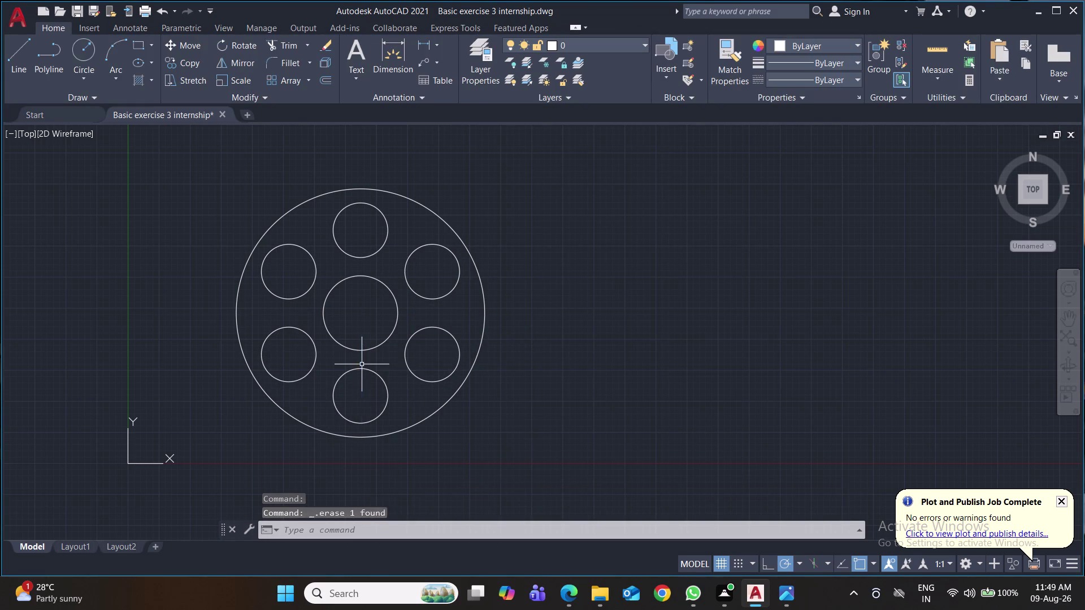
key(ctrl+s)
key(ctrl+s)
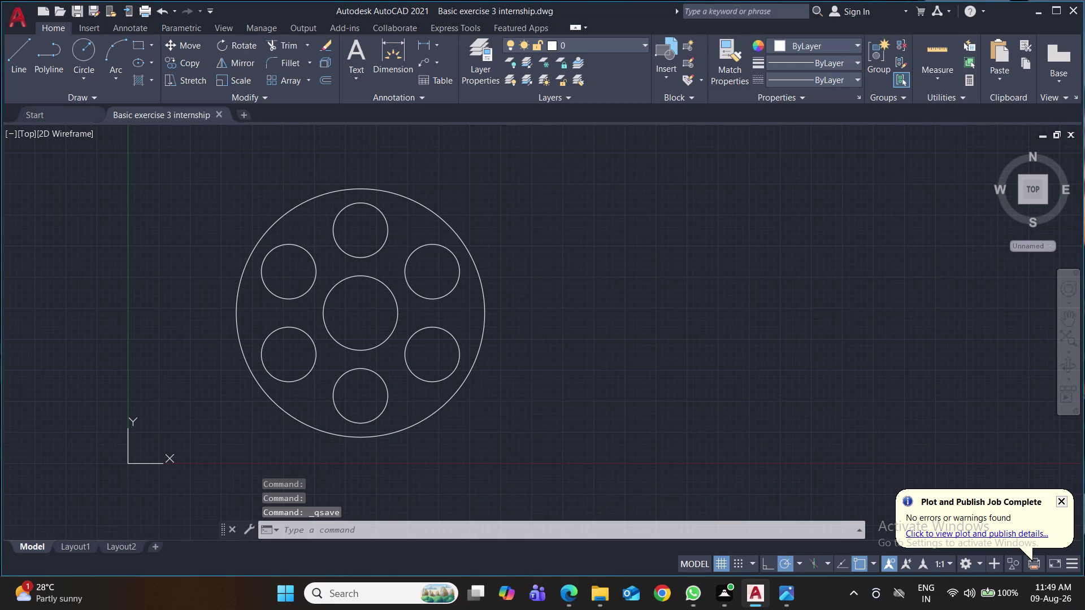
key(ctrl+s)
key(ctrl+s)
key(ctrl+s)
key(ctrl+s)
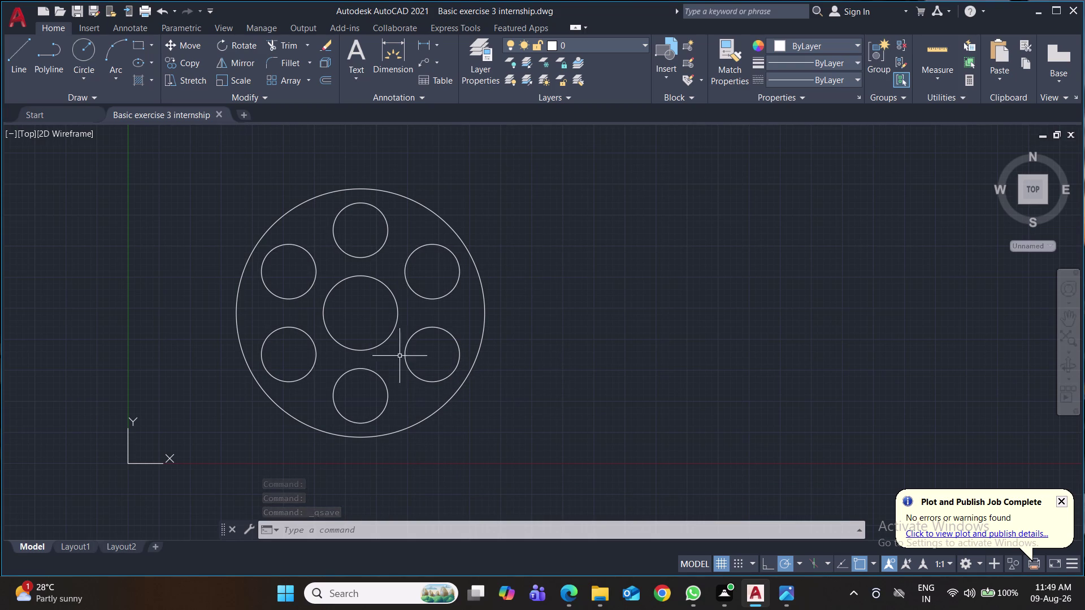
click(436, 46)
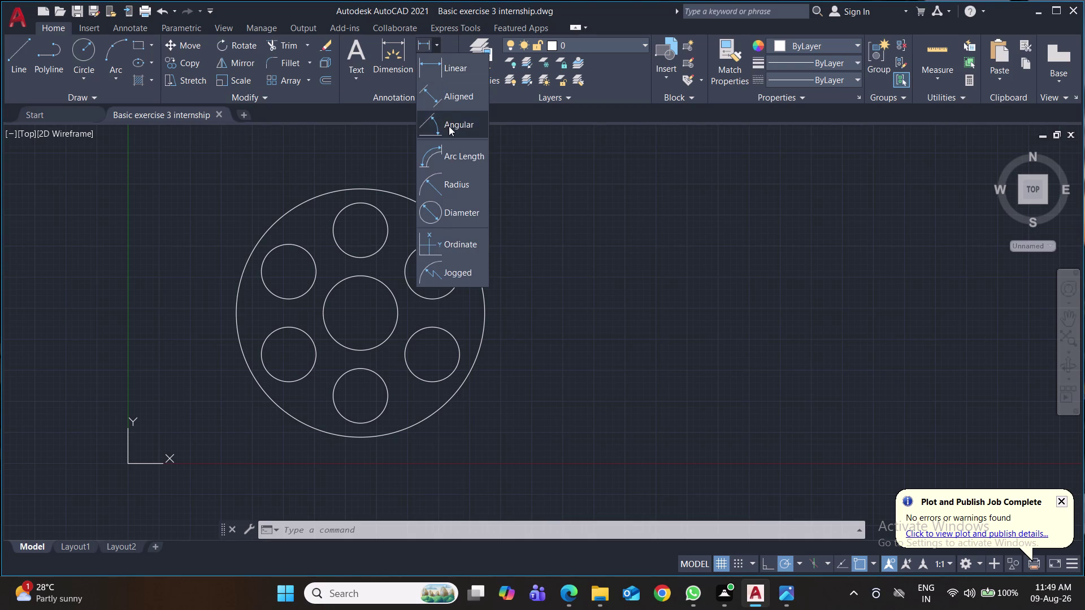
click(459, 182)
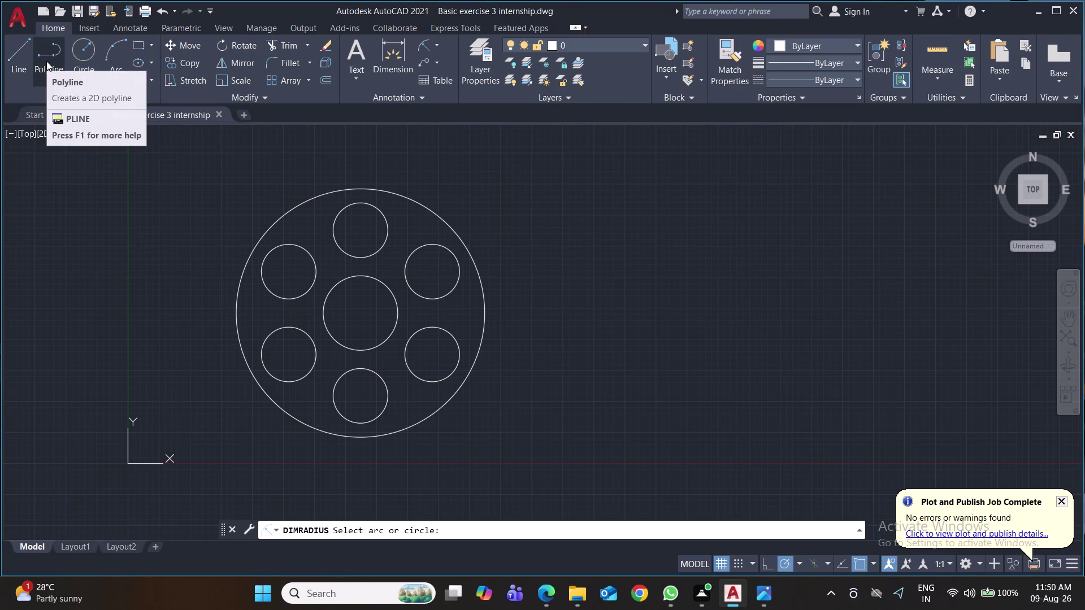
click(436, 46)
click(455, 133)
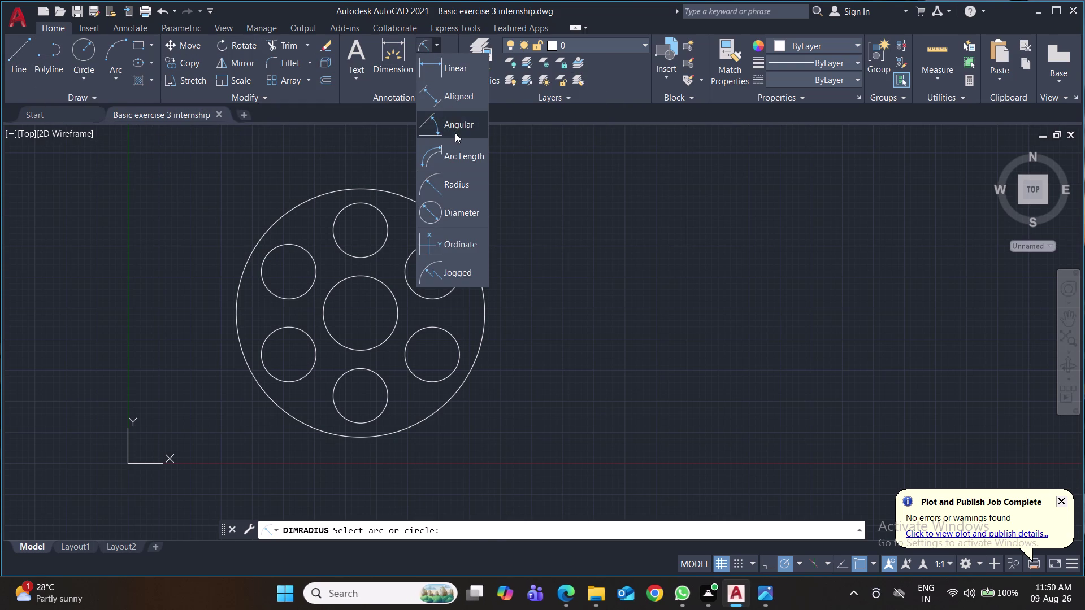
click(14, 54)
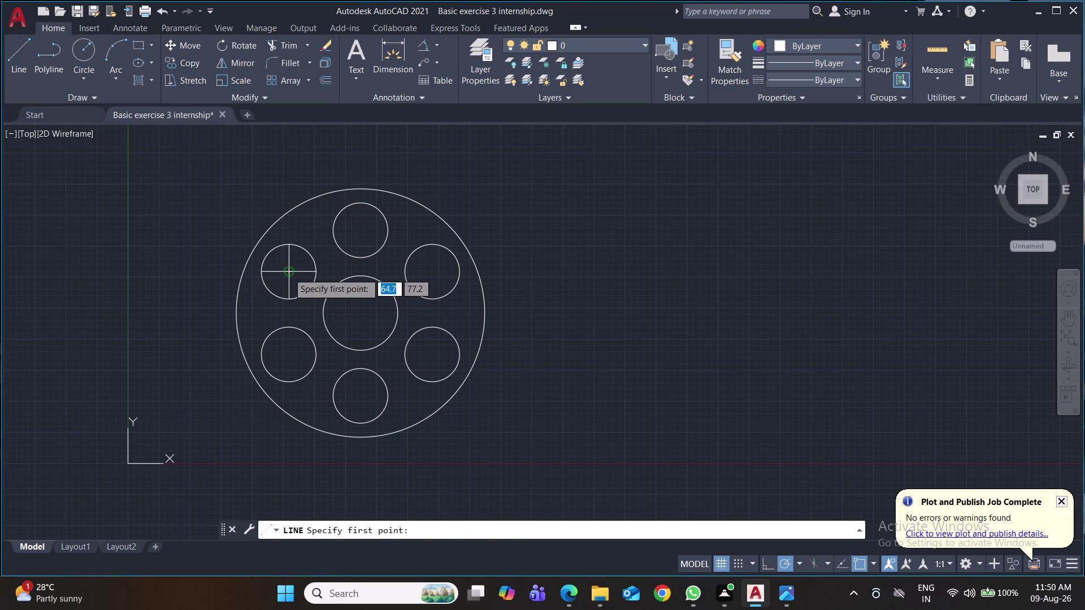
Draw horizontal lines leftward from the upper-left and lower-left hole centres.
click(288, 273)
click(197, 266)
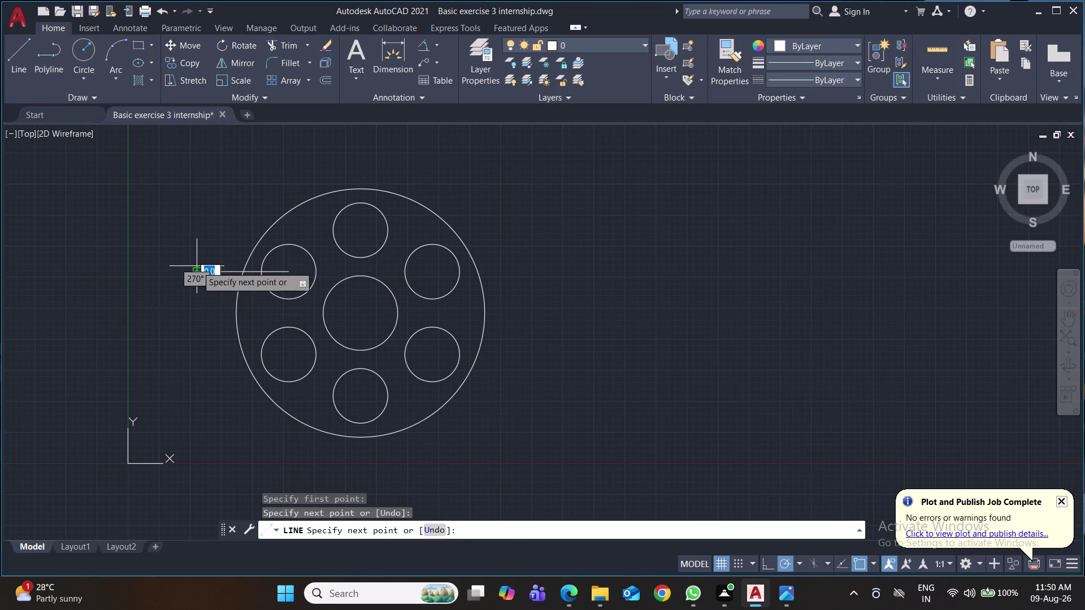
key(Return)
key(space)
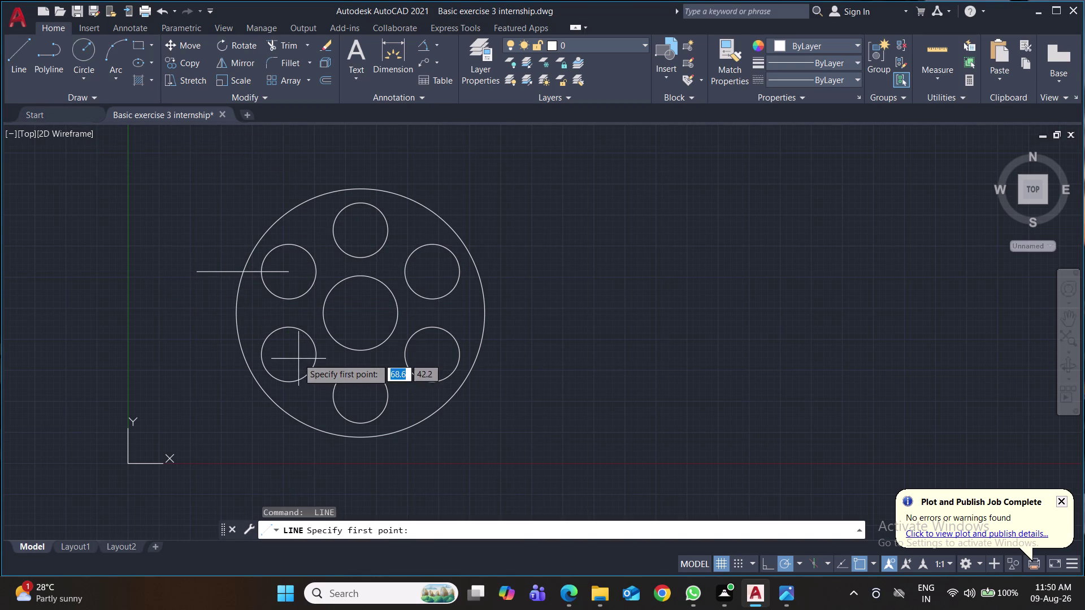
click(292, 355)
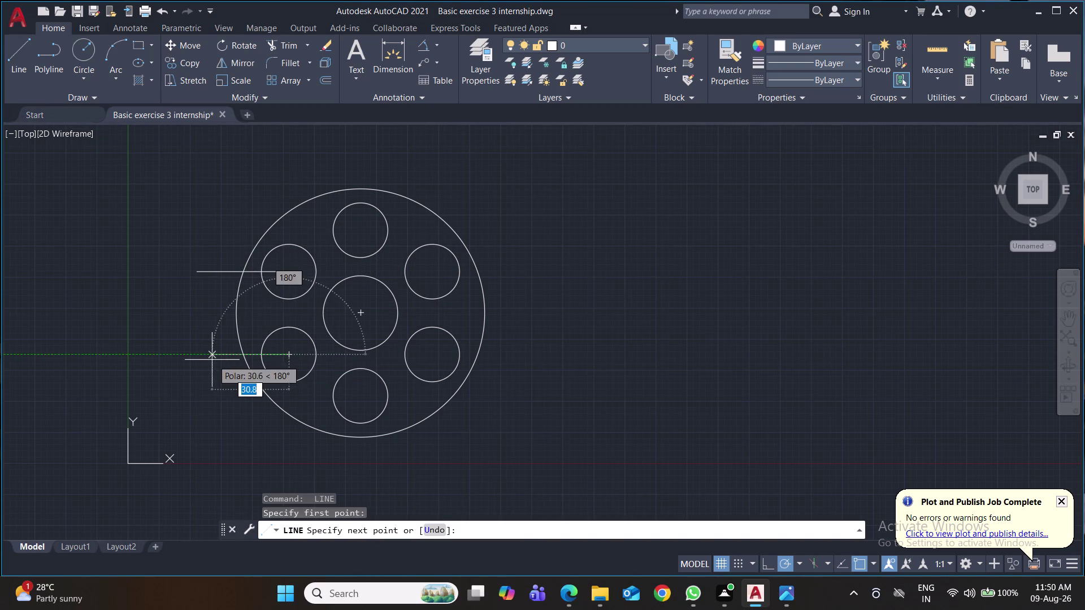
click(205, 360)
key(space)
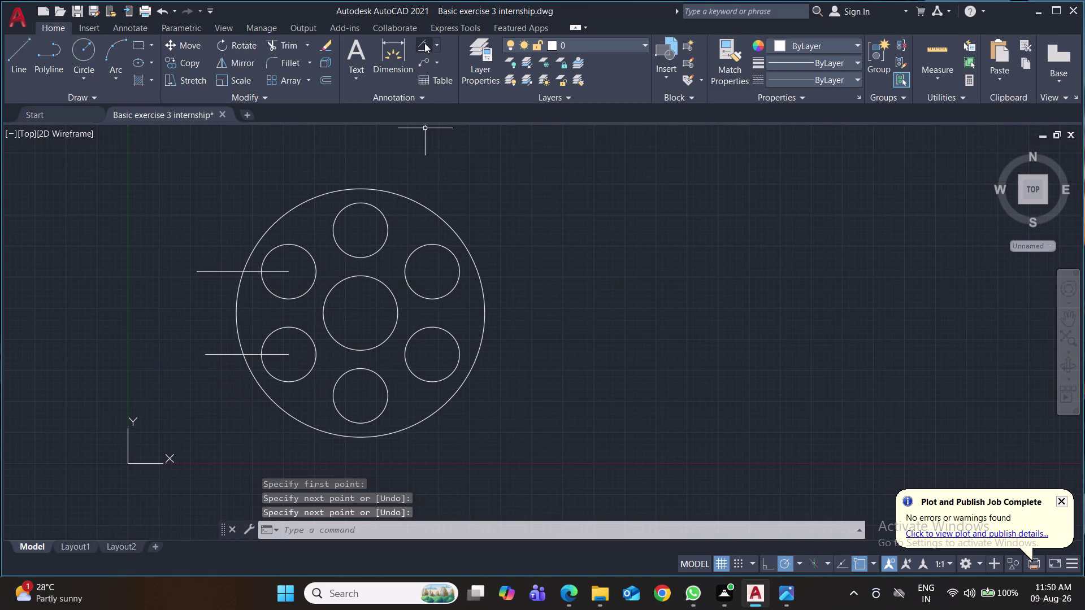
Attempt an angular dimension between the two lines, then delete both lines.
click(425, 42)
click(253, 273)
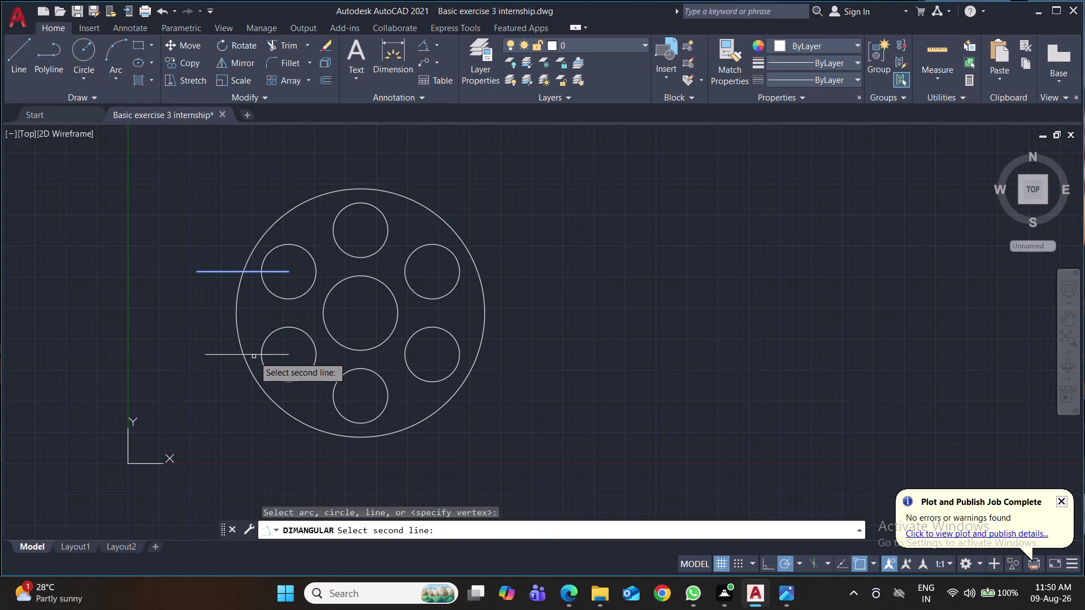
click(253, 355)
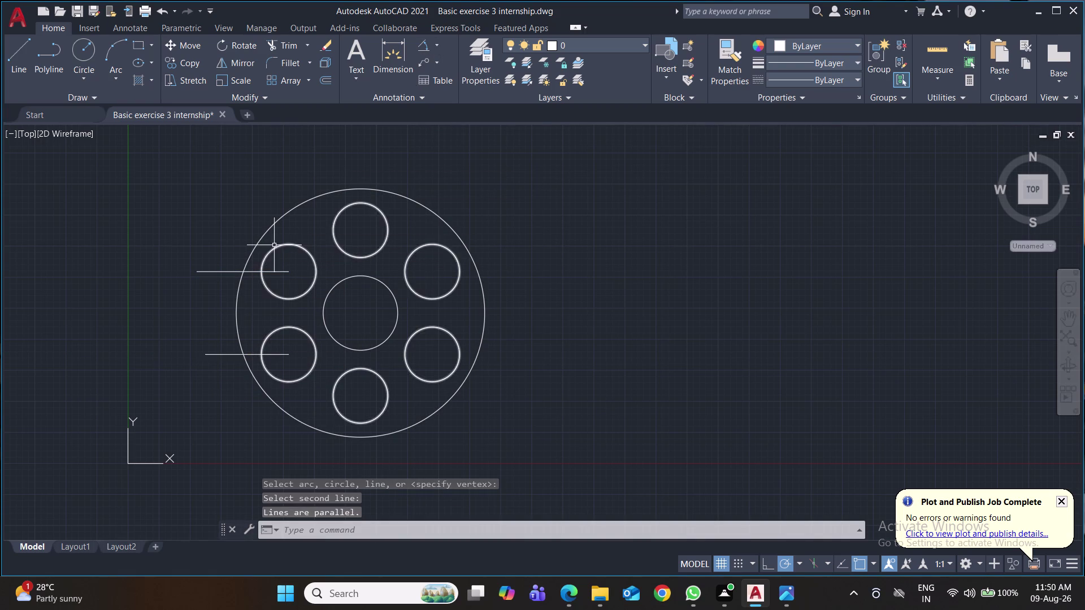
click(225, 272)
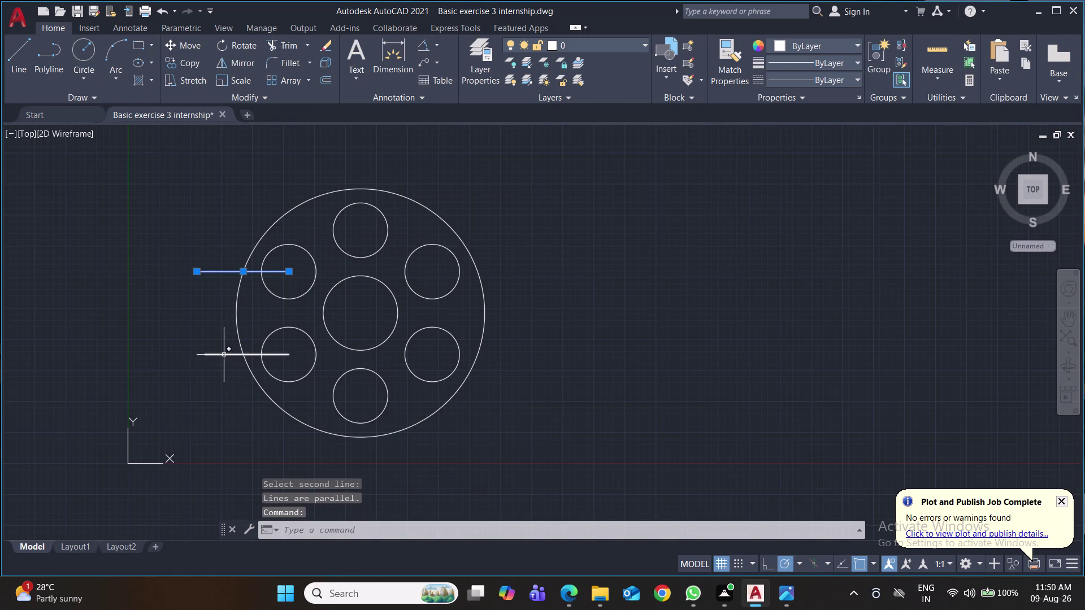
click(221, 354)
key(Delete)
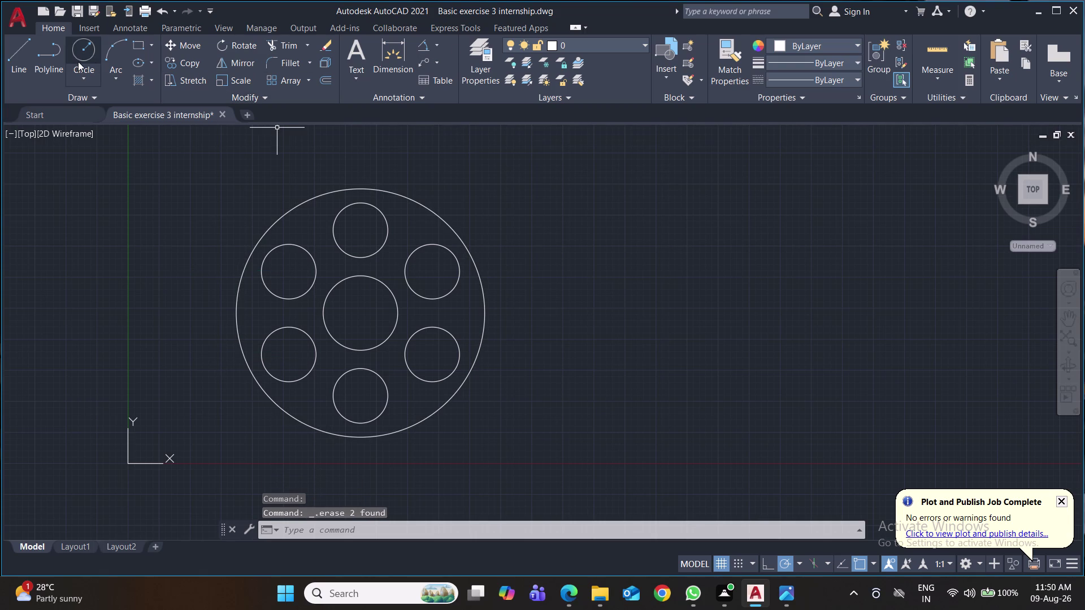
click(121, 75)
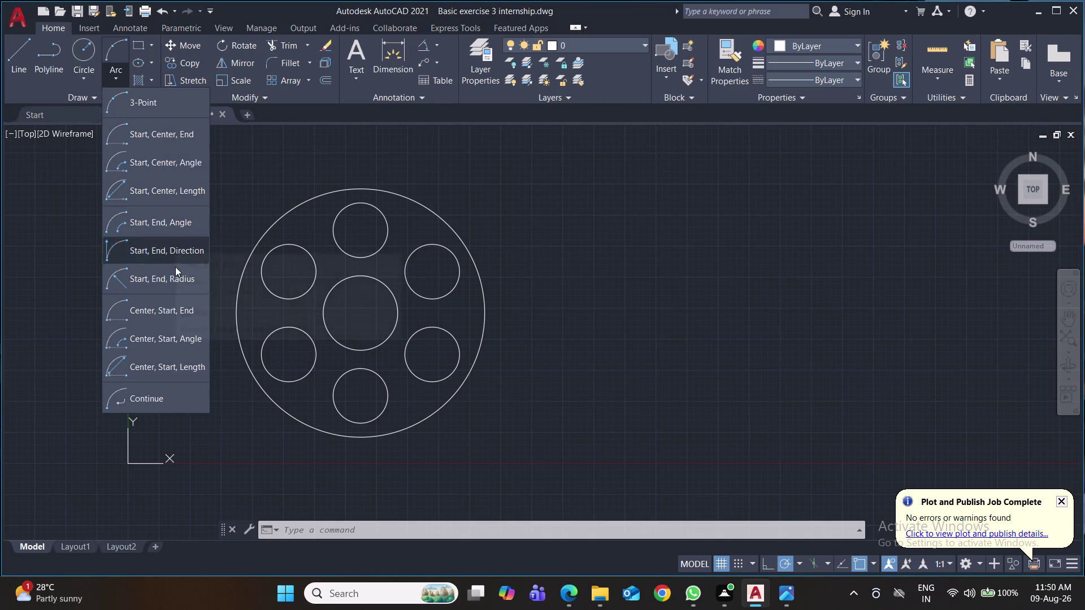
Draw a radius-32.5 arc between the left hole centres, then erase it.
click(184, 276)
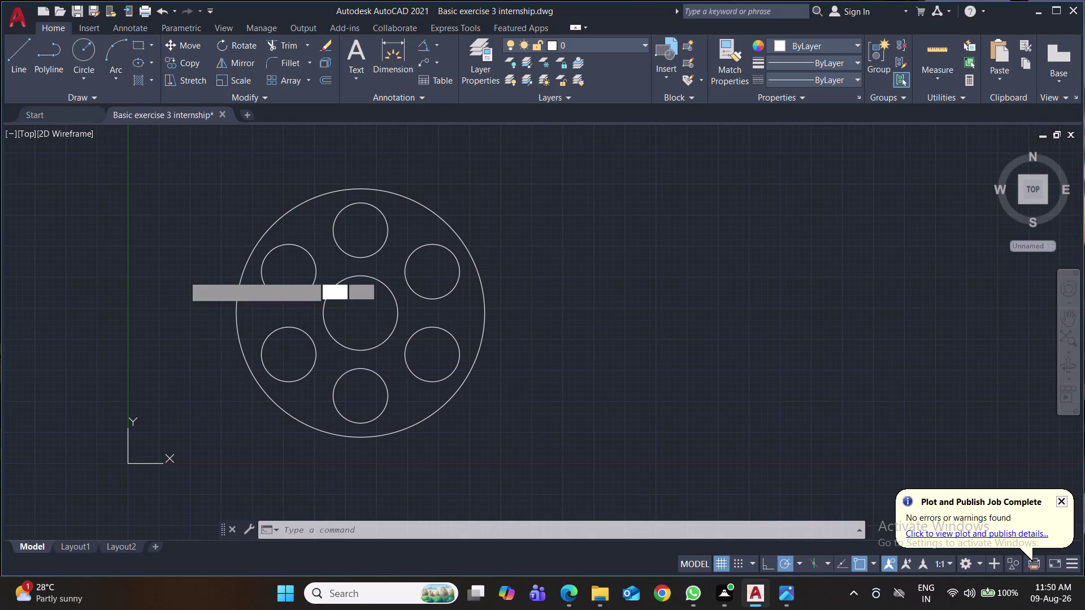
click(288, 356)
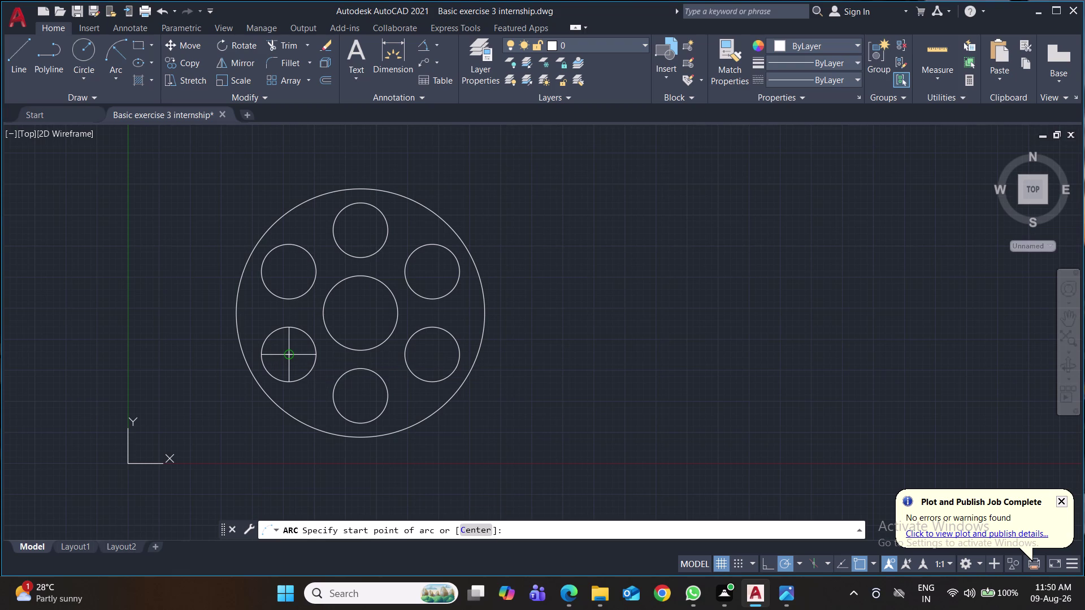
click(289, 274)
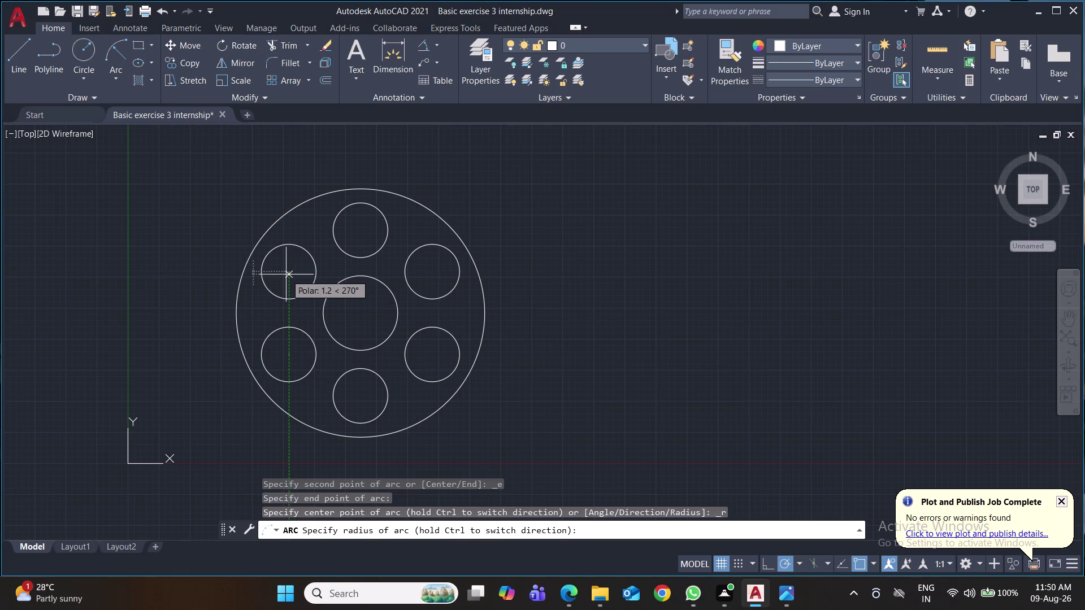
text(32.5)
key(Return)
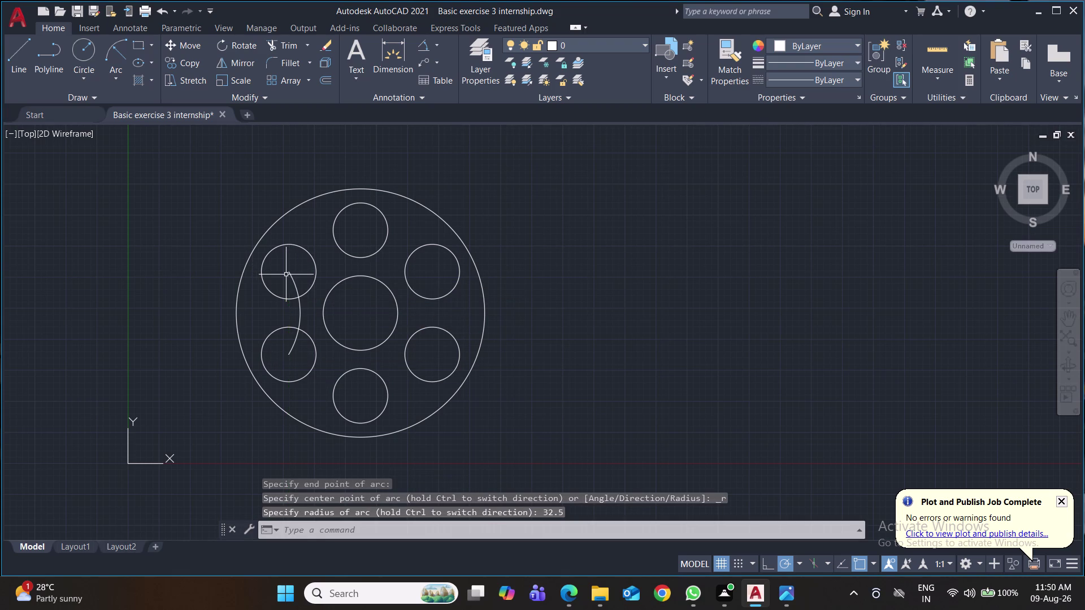
click(301, 311)
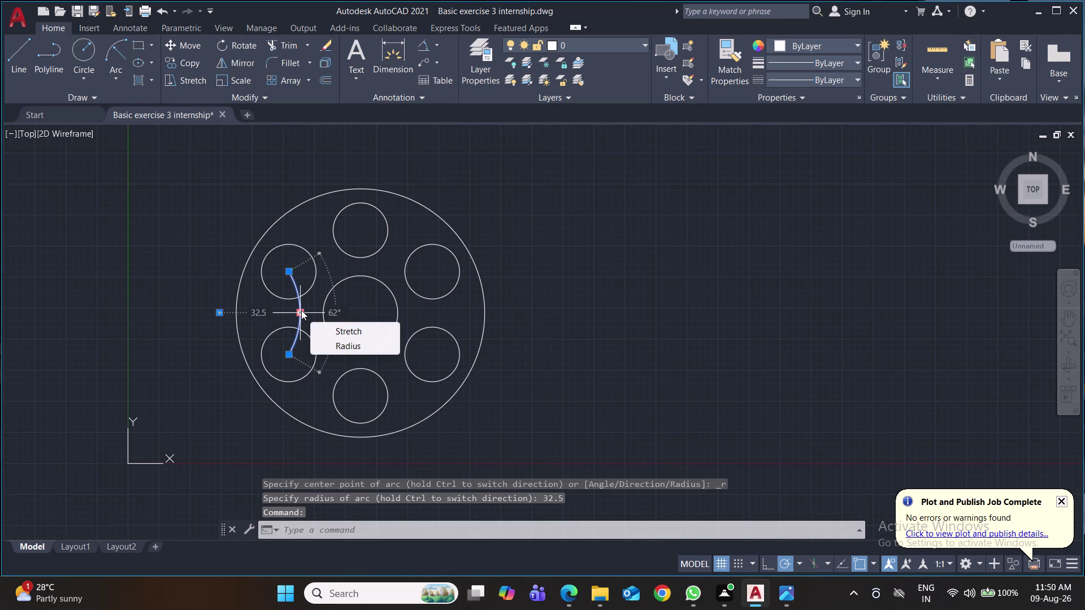
key(Delete)
key(Delete)
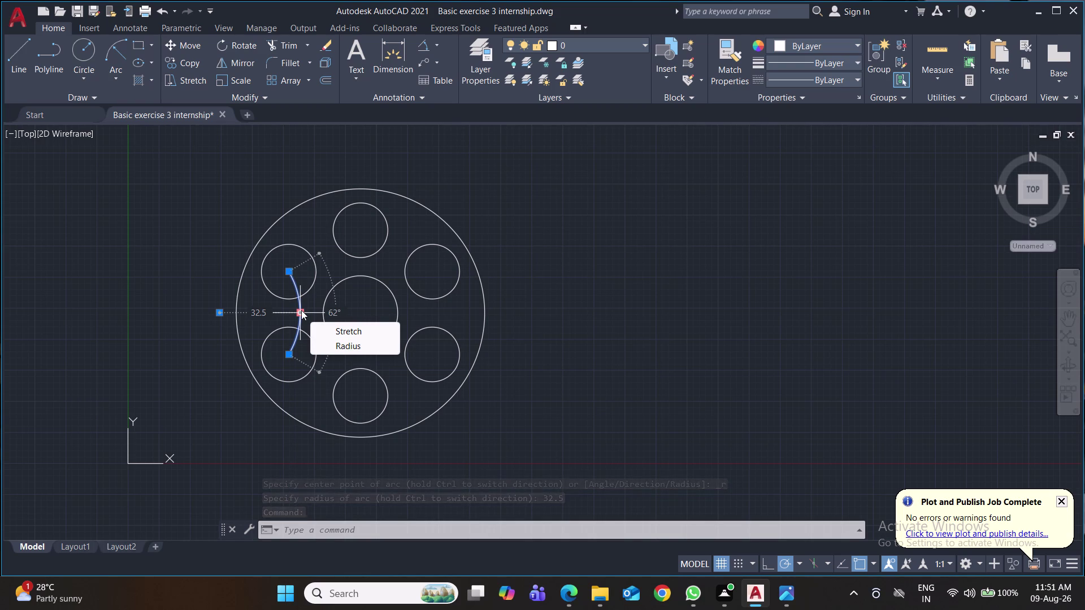
key(Delete)
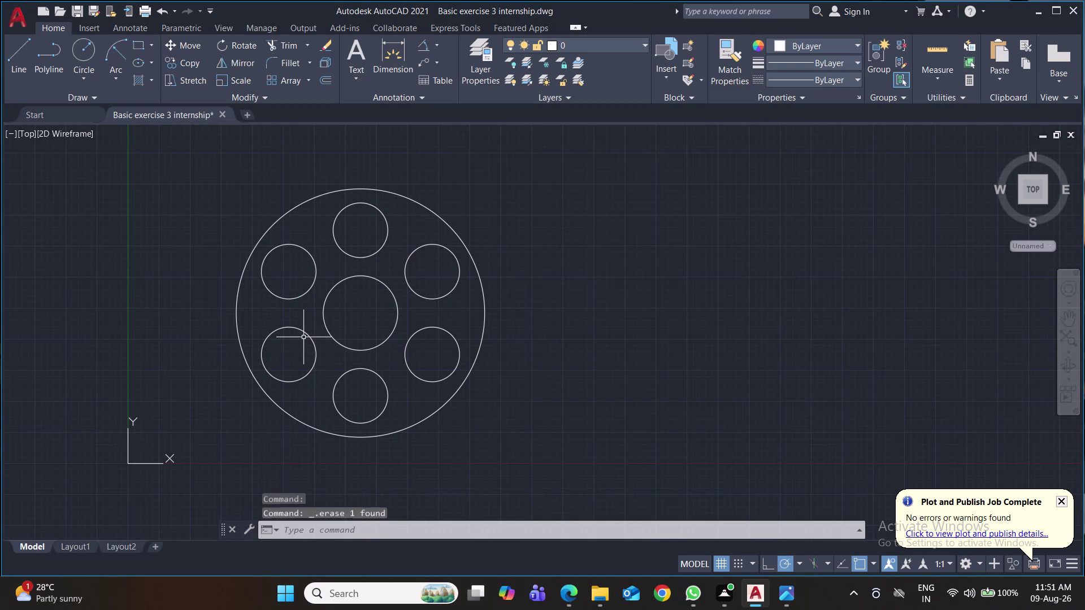
Redraw the radius-32.5 arc from upper-left to lower-left hole centre and save.
click(110, 40)
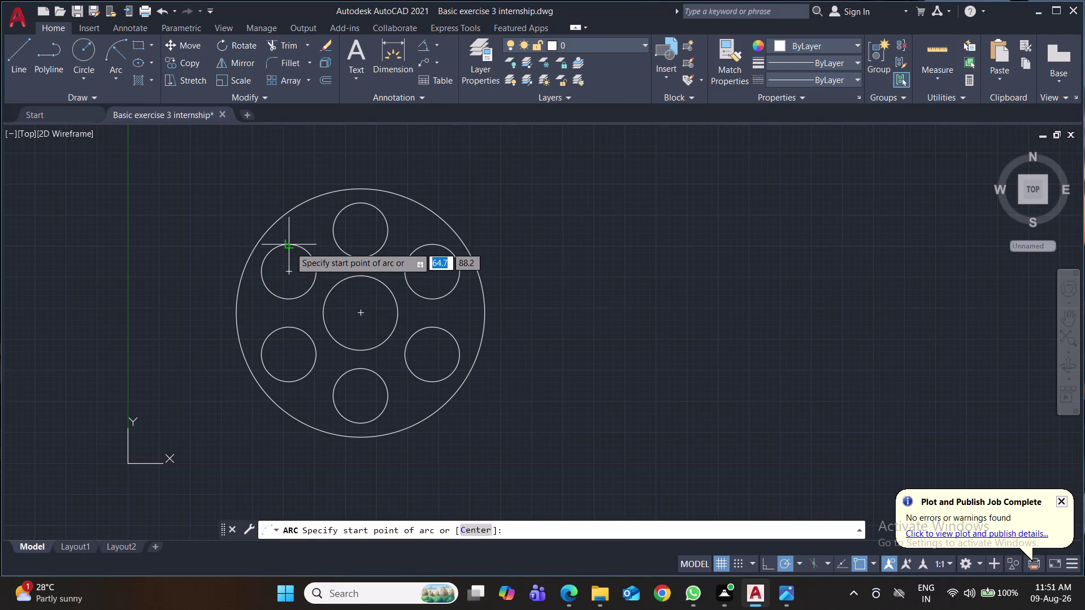
click(289, 269)
click(286, 353)
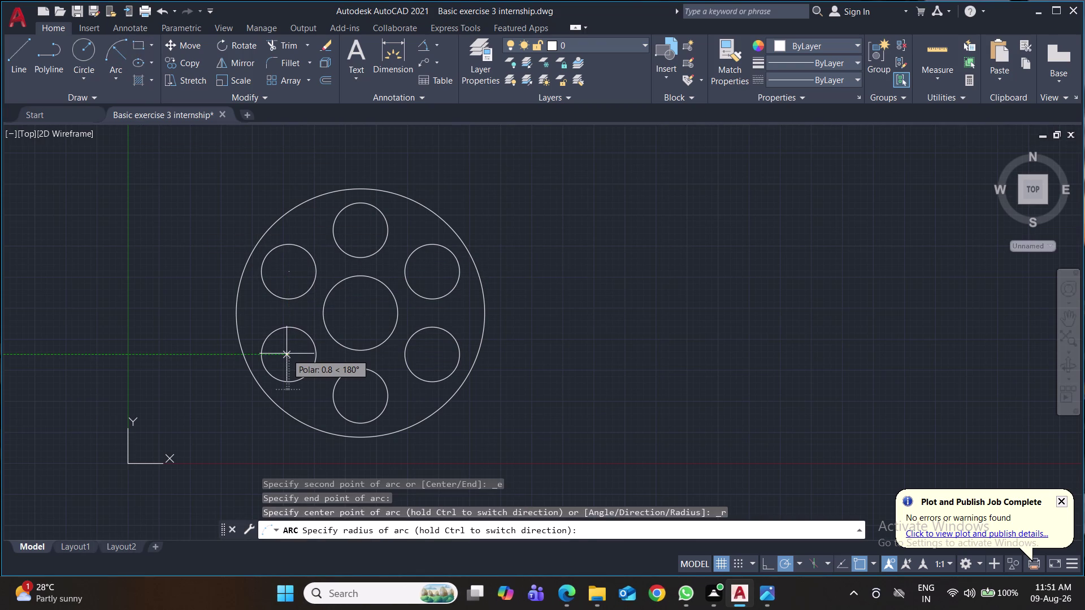
text(32.5)
key(Return)
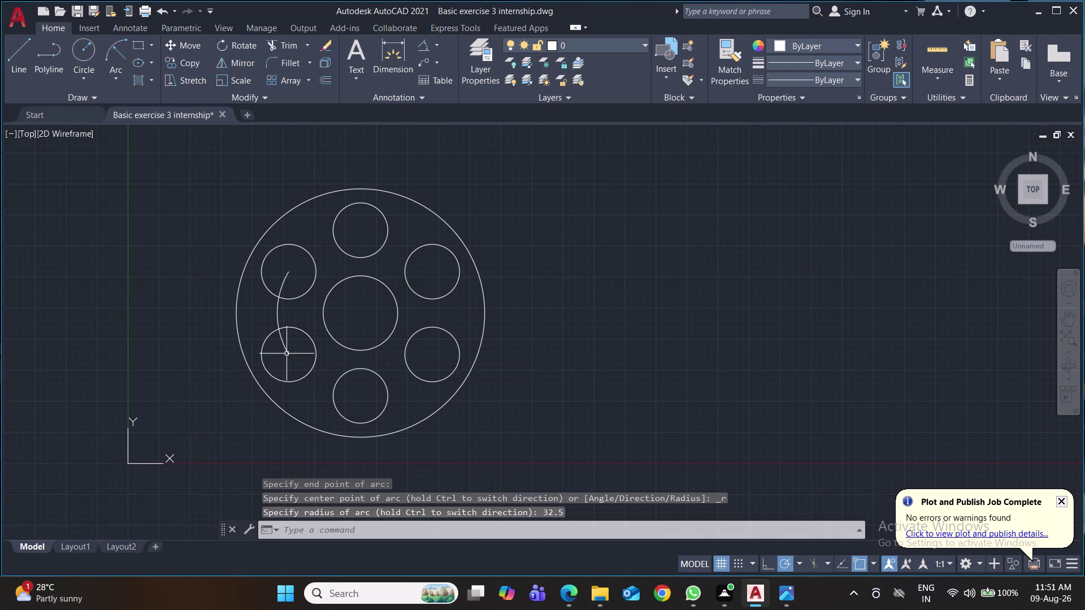
key(Return)
key(ctrl+s)
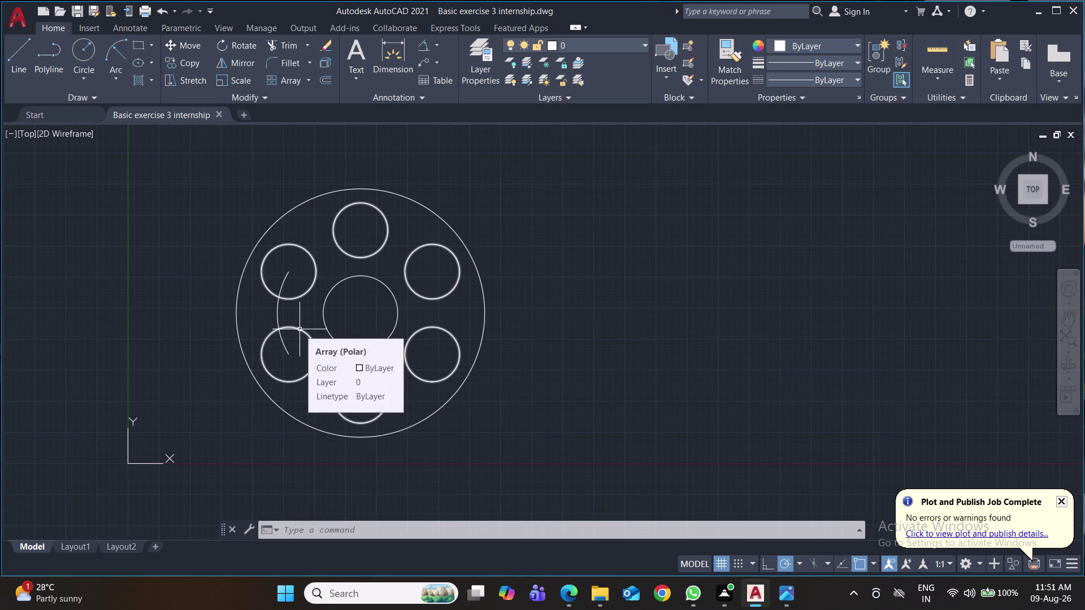
click(276, 313)
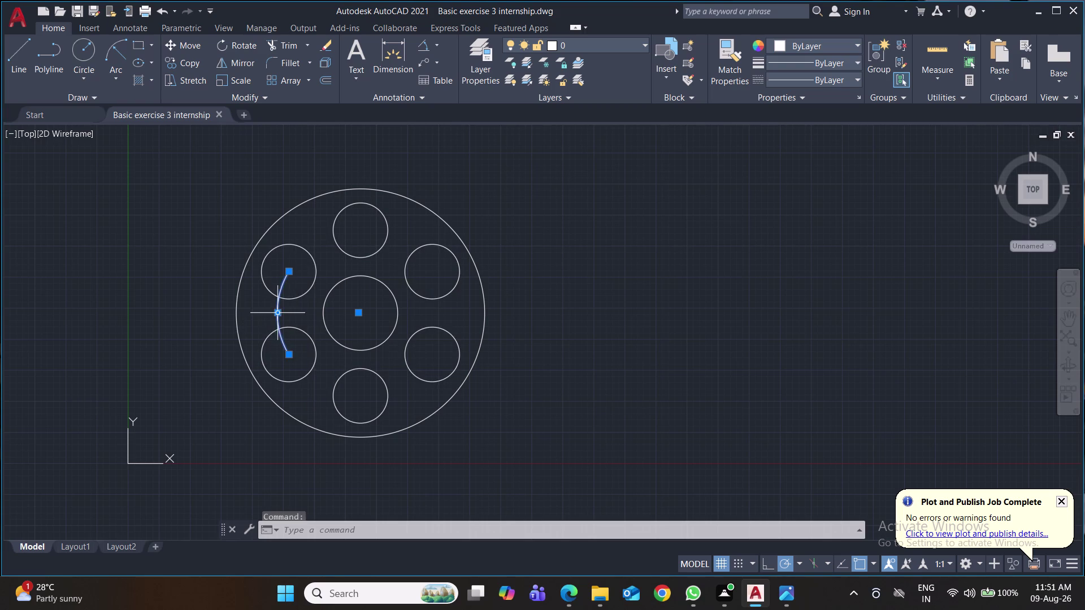
Delete the arc, draw a radius-32.5 circle at the hub centre, and erase the six holes.
key(Delete)
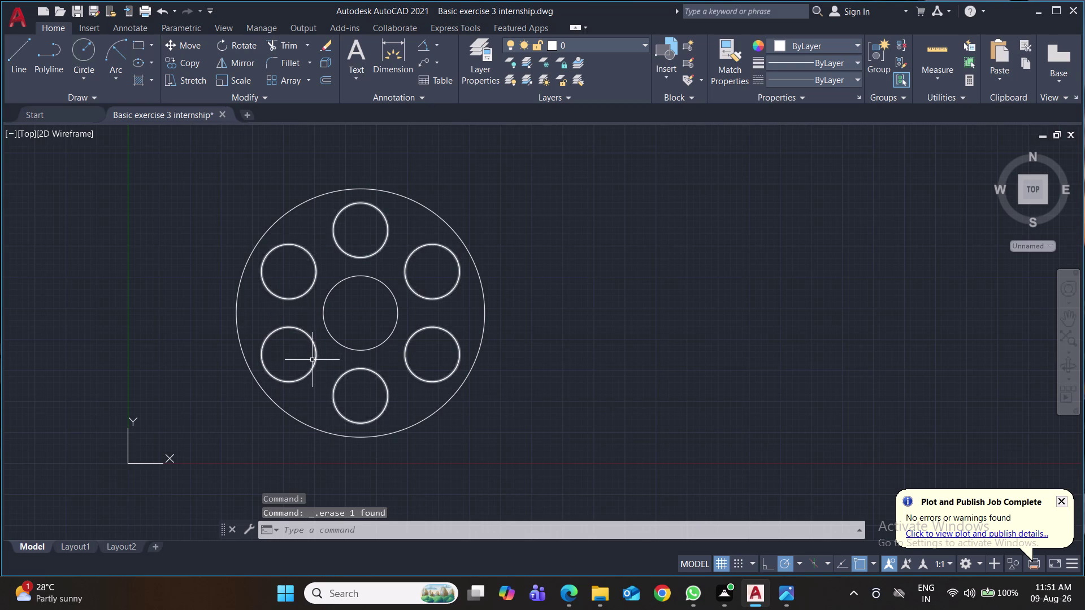
key(c)
key(Return)
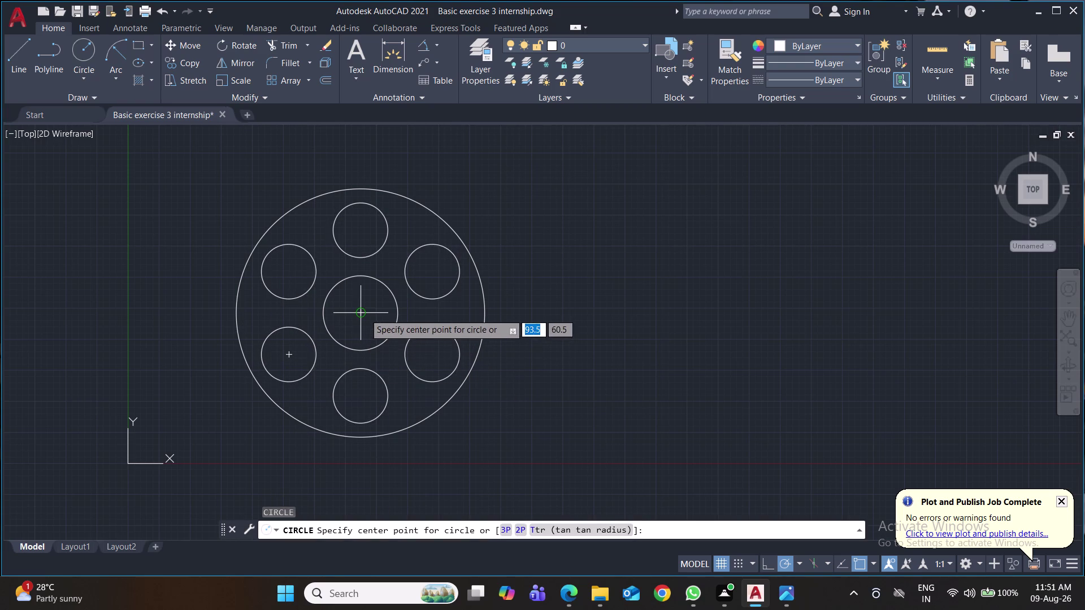
click(364, 314)
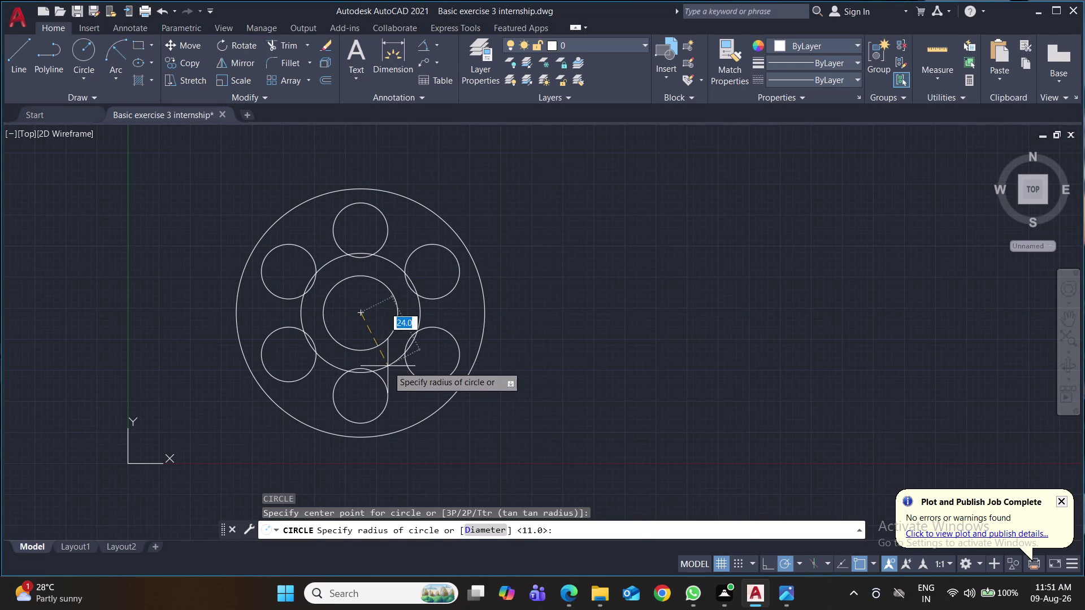
text(32.5)
key(Return)
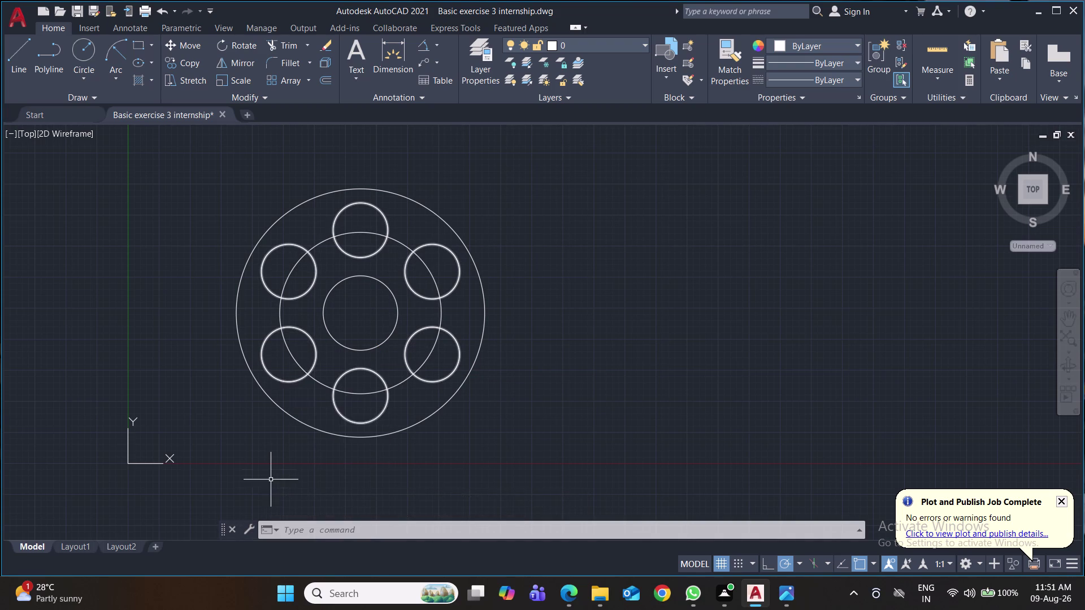
click(289, 382)
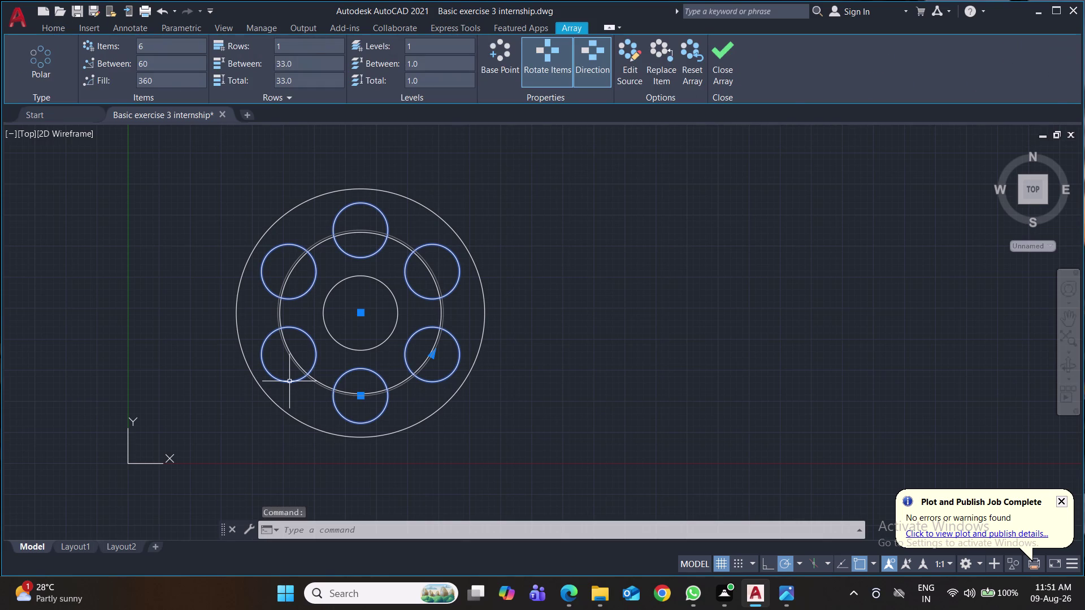
key(Delete)
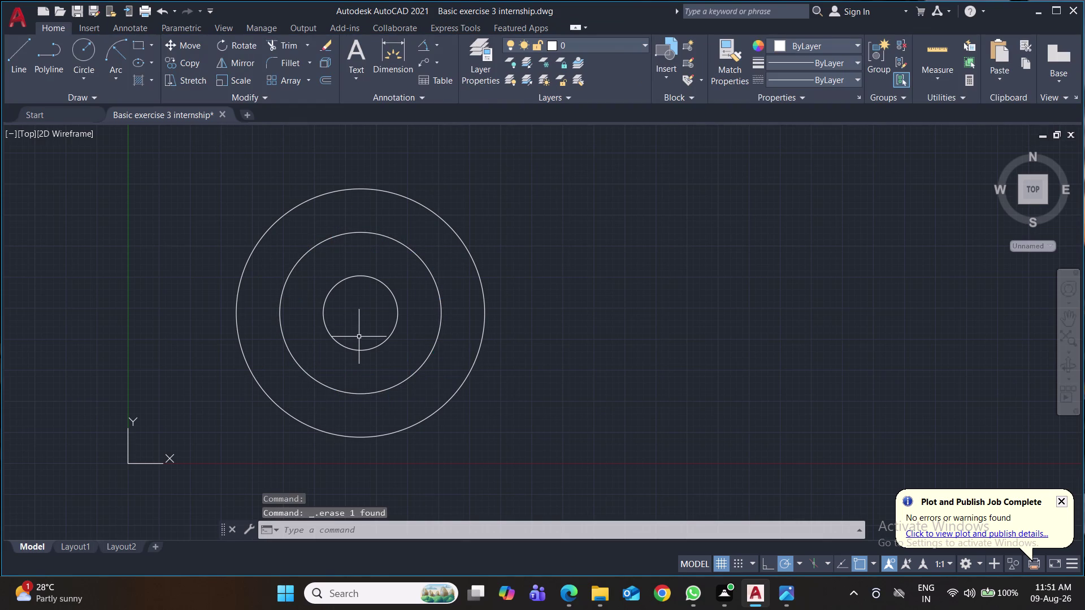
Draw a 22-diameter hole centred at the bottom of the pitch circle.
key(c)
key(Return)
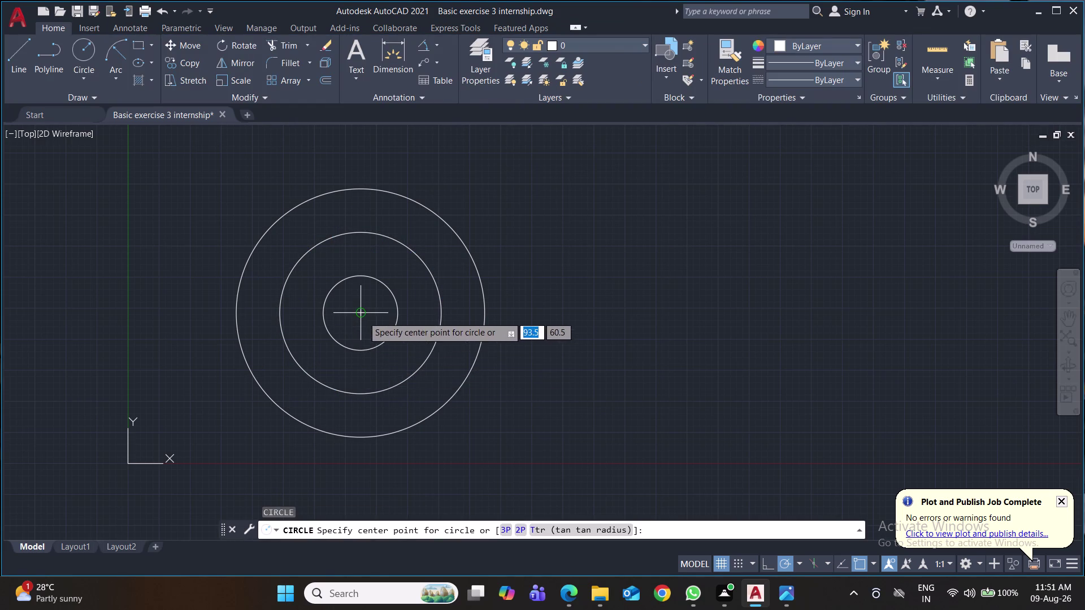
click(360, 394)
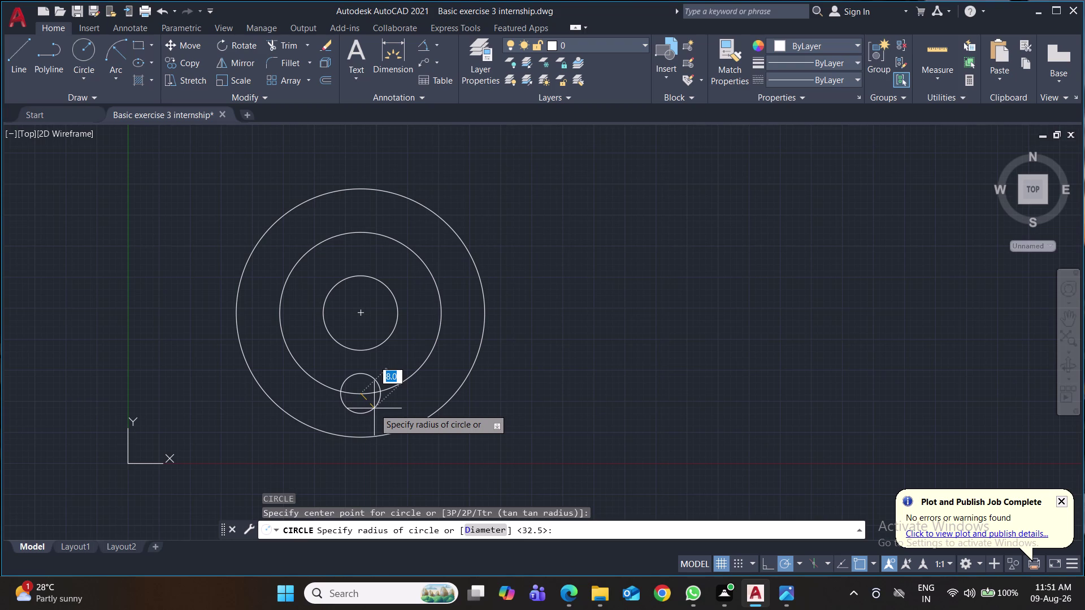
key(d)
key(Return)
text(22)
key(Return)
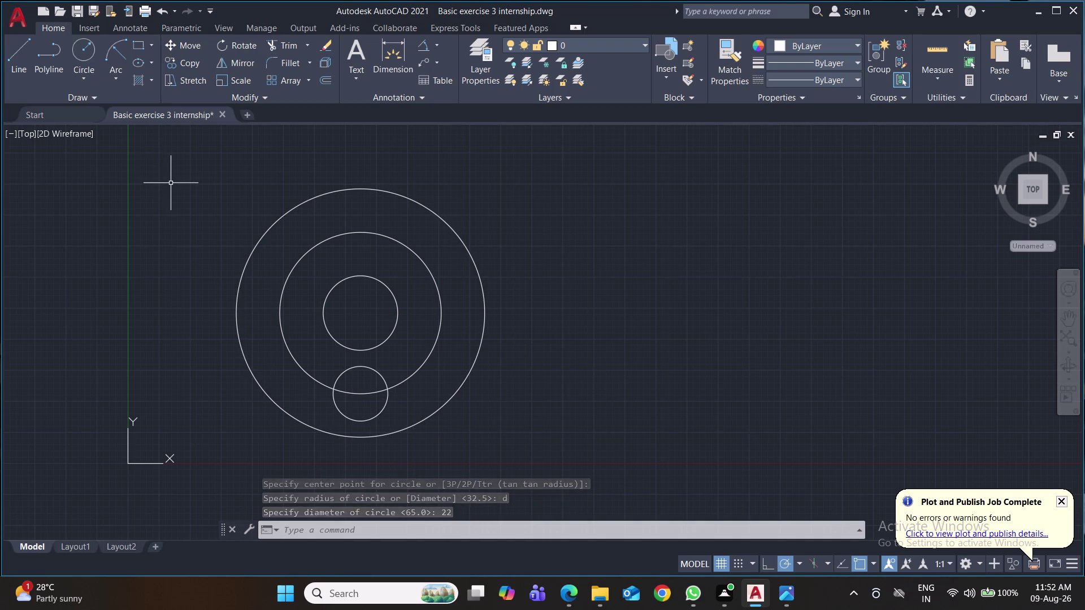
Polar-array the hole around the hub centre into six holes and save.
key(a)
key(r)
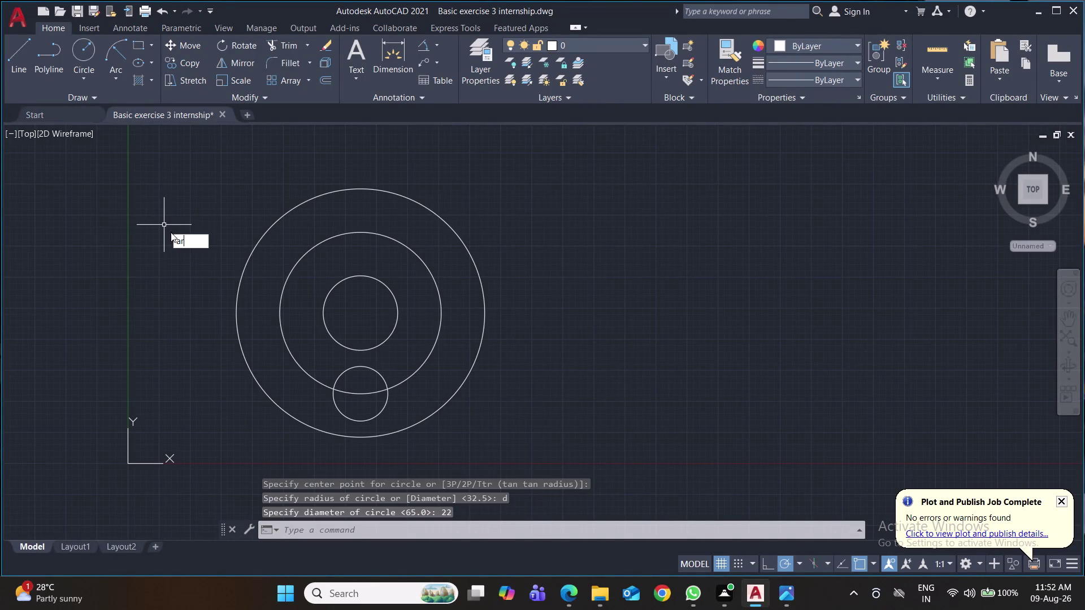
key(Return)
click(345, 372)
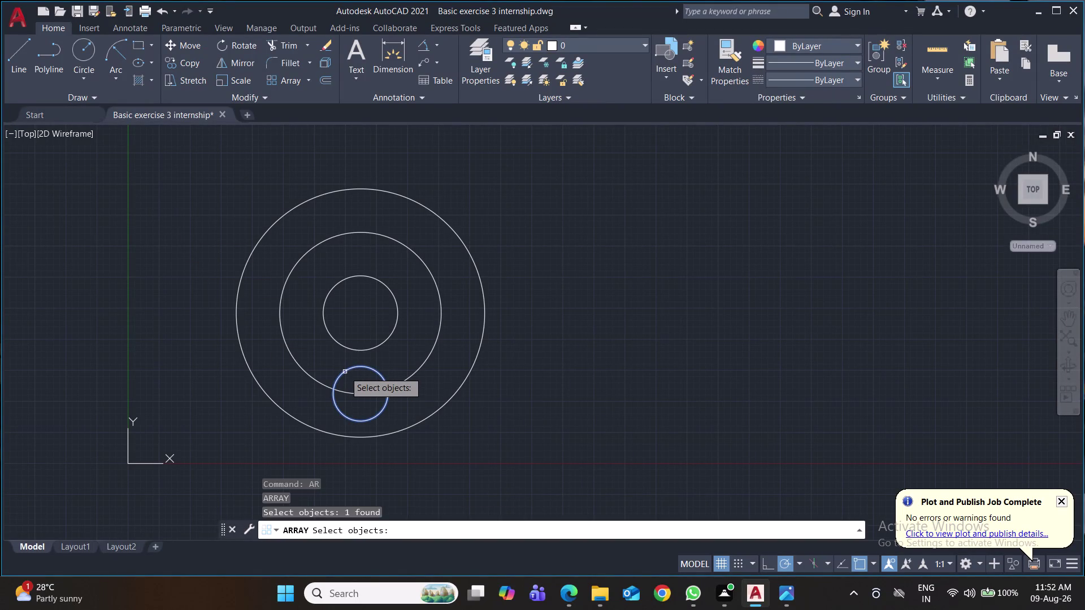
key(Return)
drag(383, 433, 345, 372)
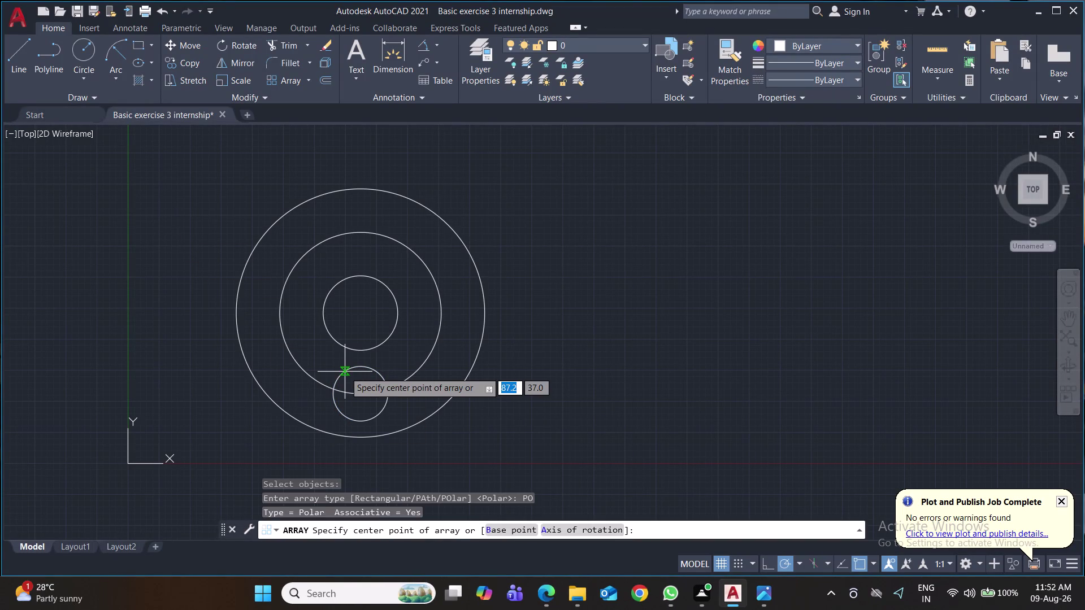
click(359, 315)
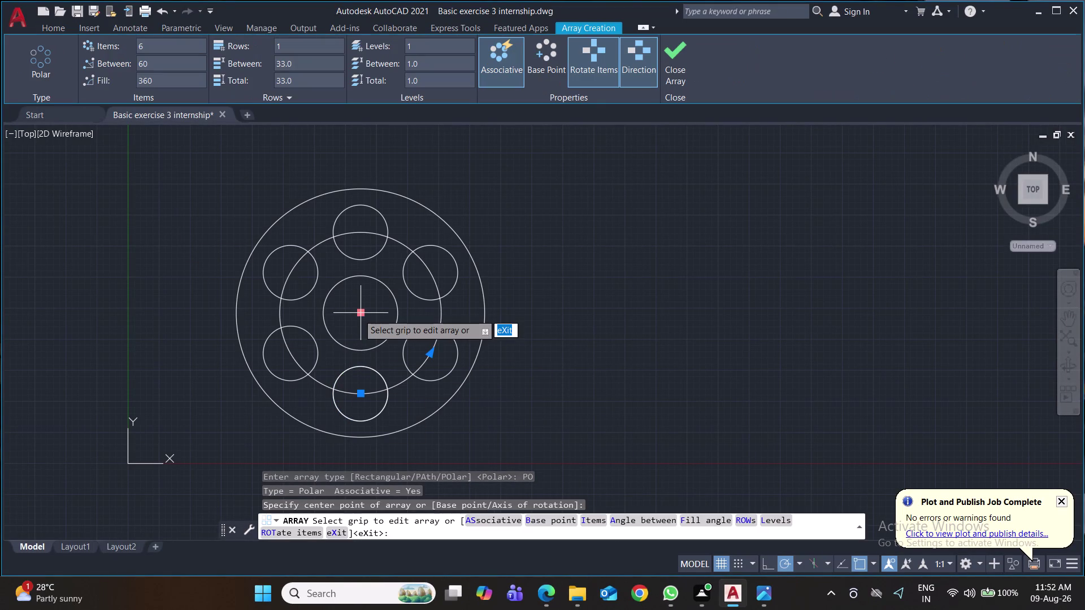
key(Return)
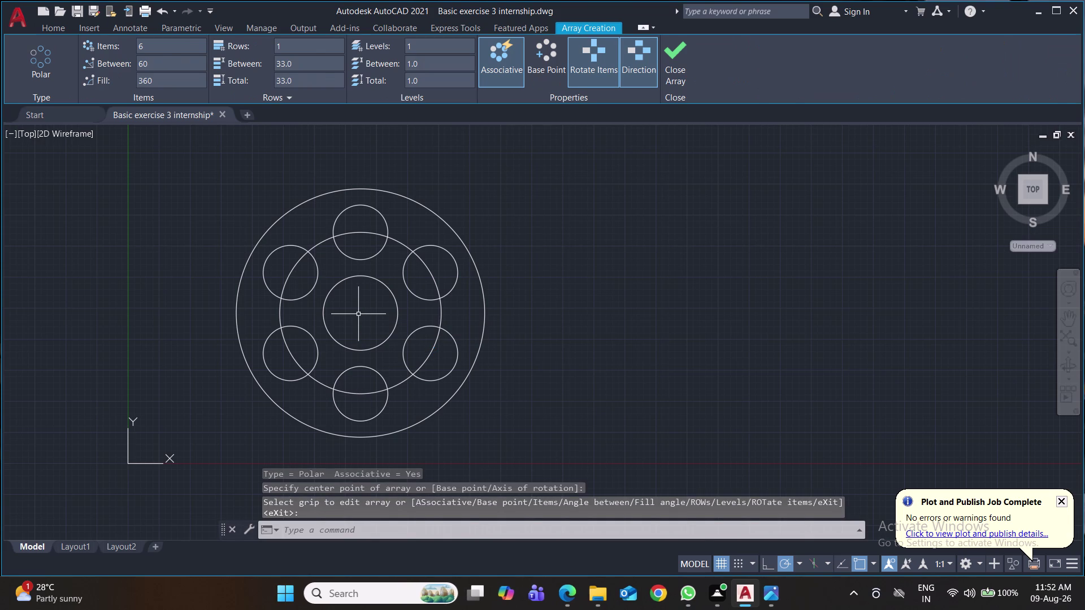
key(ctrl+s)
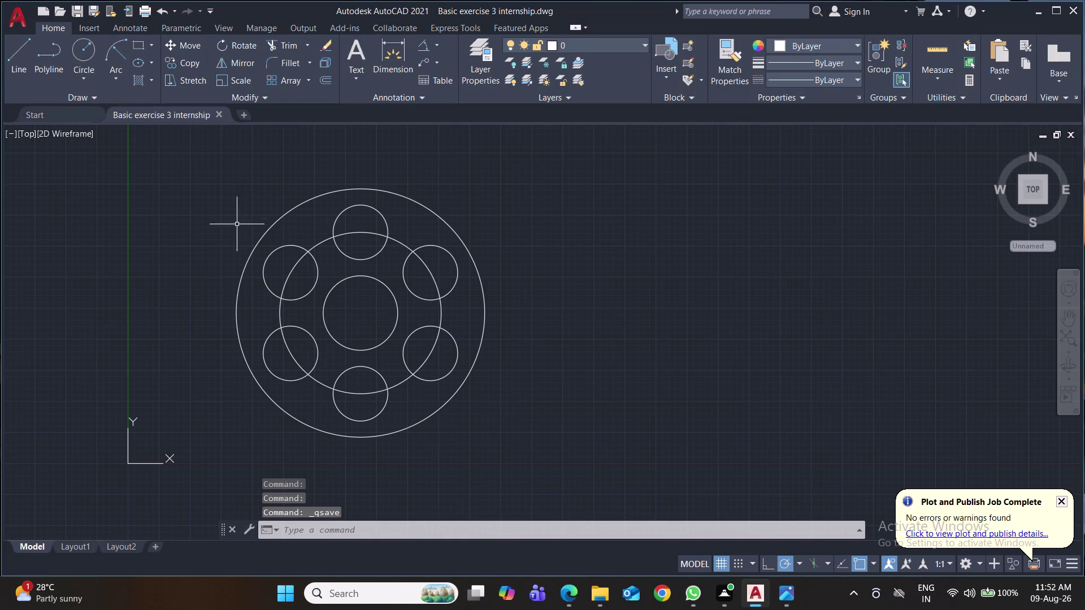
Trim pitch-circle segments from the upper-left hole around to the bottom hole.
key(t)
key(r)
key(Return)
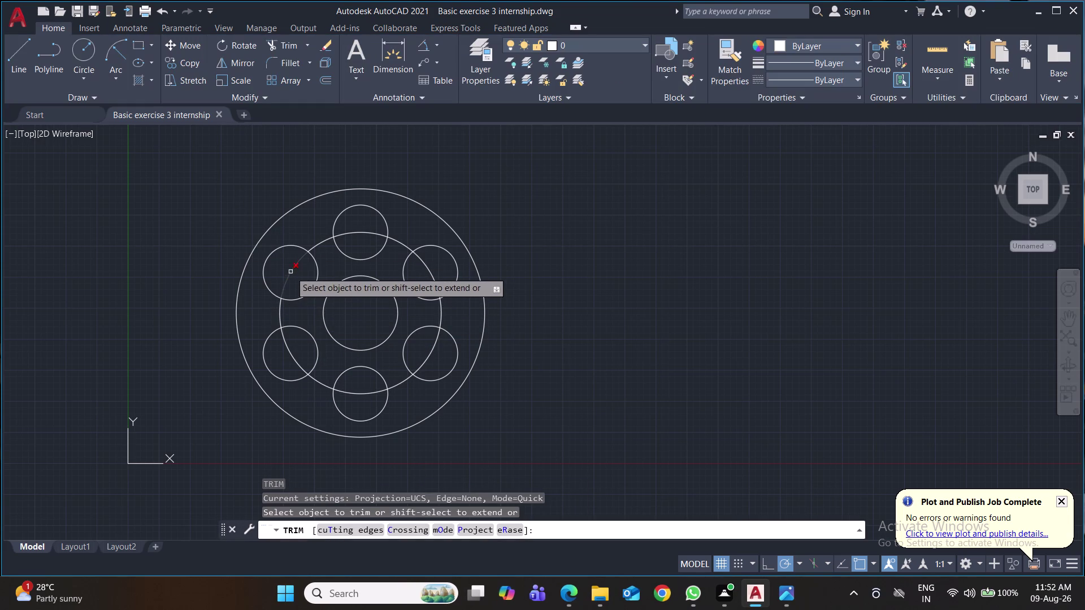
click(322, 243)
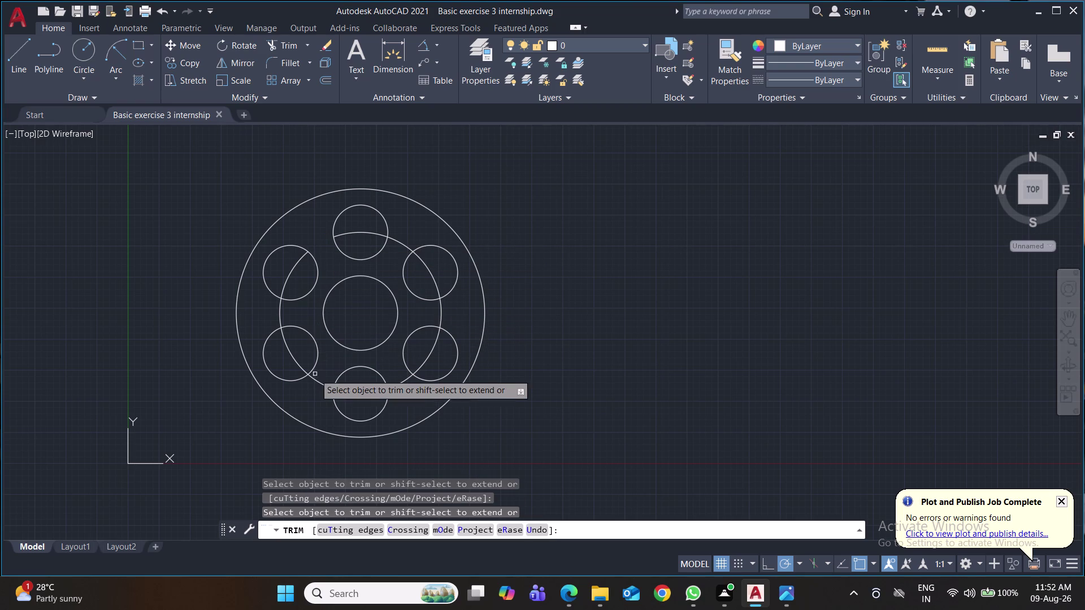
click(316, 382)
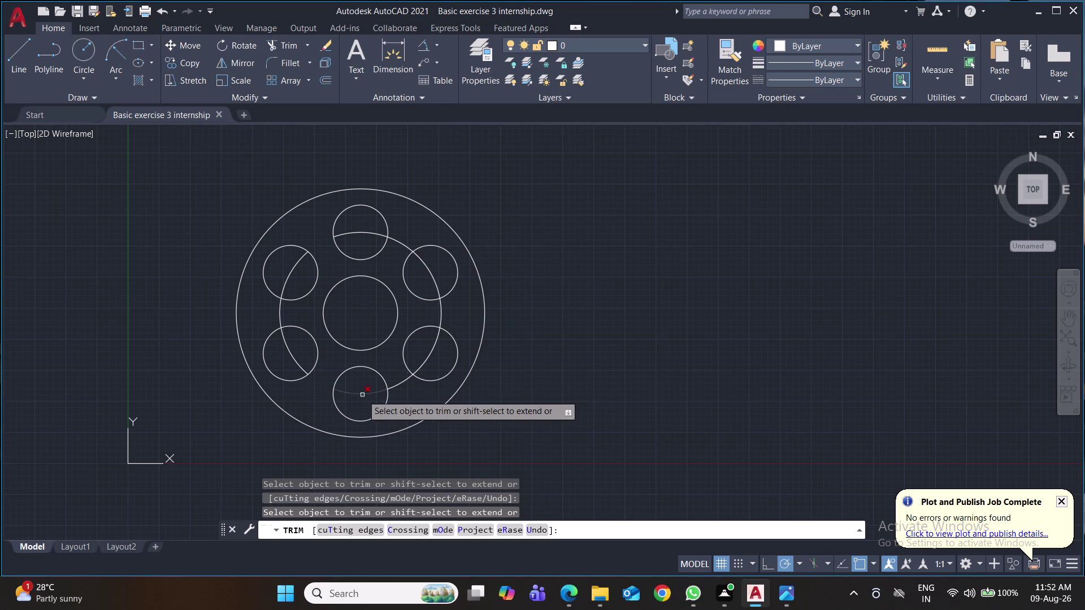
click(362, 395)
click(399, 384)
click(432, 352)
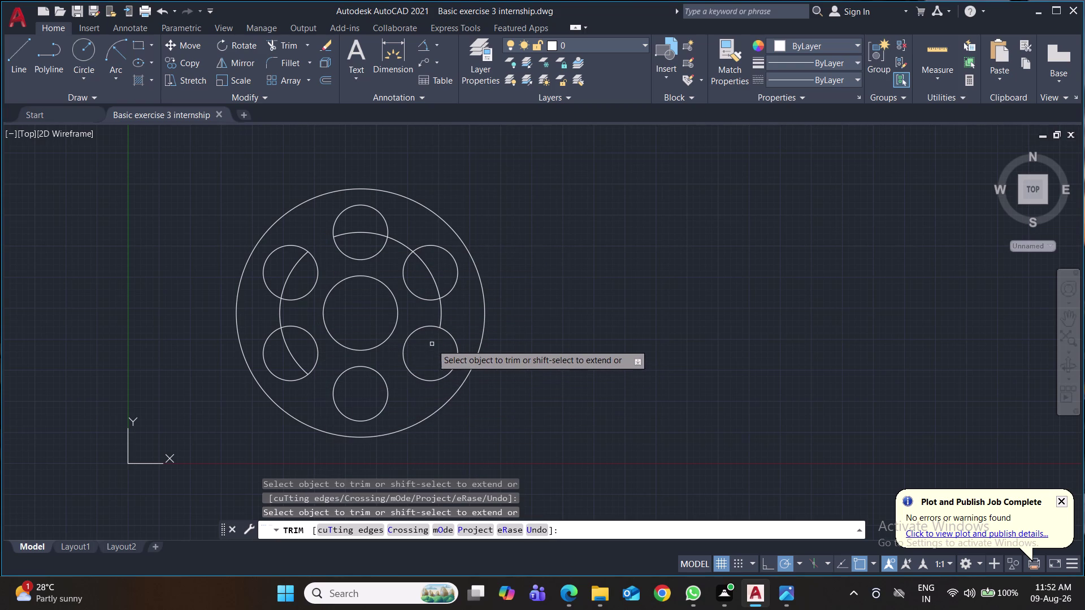
Trim the remaining pitch-circle segments near the right and top holes, then save.
click(440, 308)
click(437, 279)
click(432, 283)
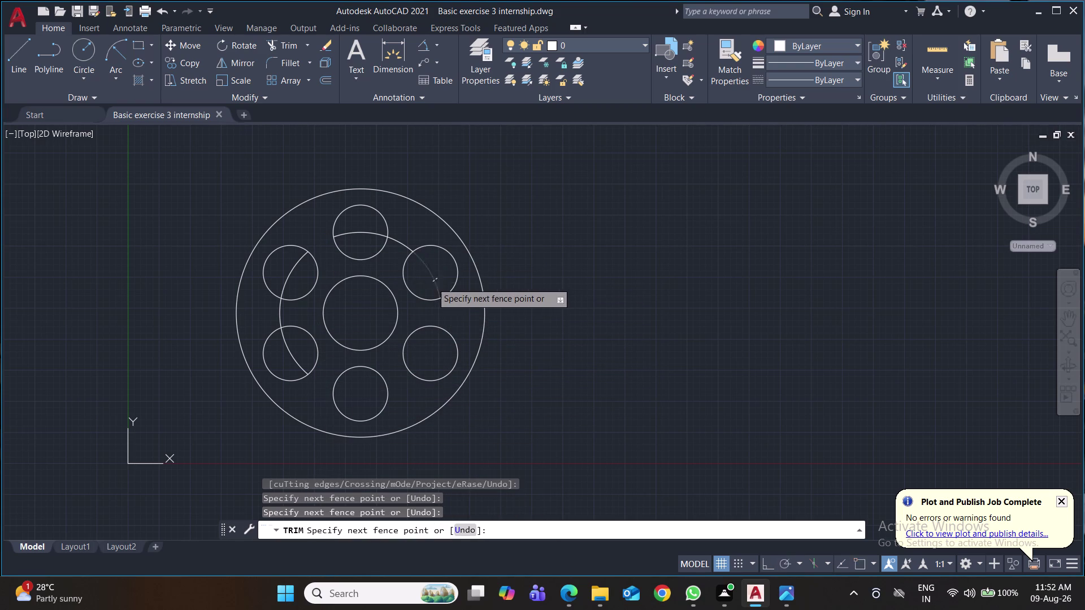
click(357, 233)
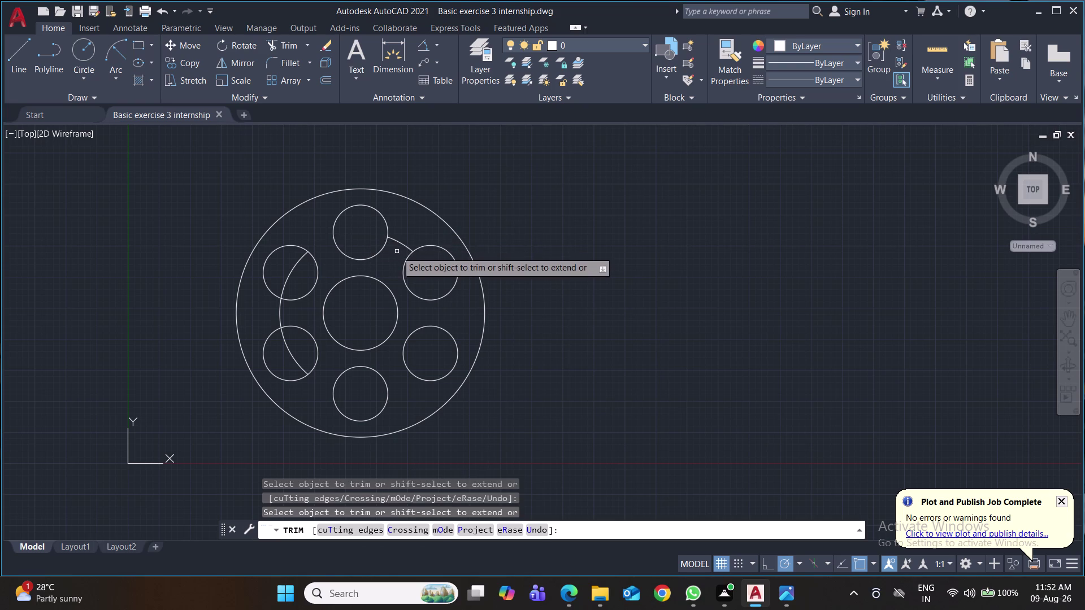
click(399, 245)
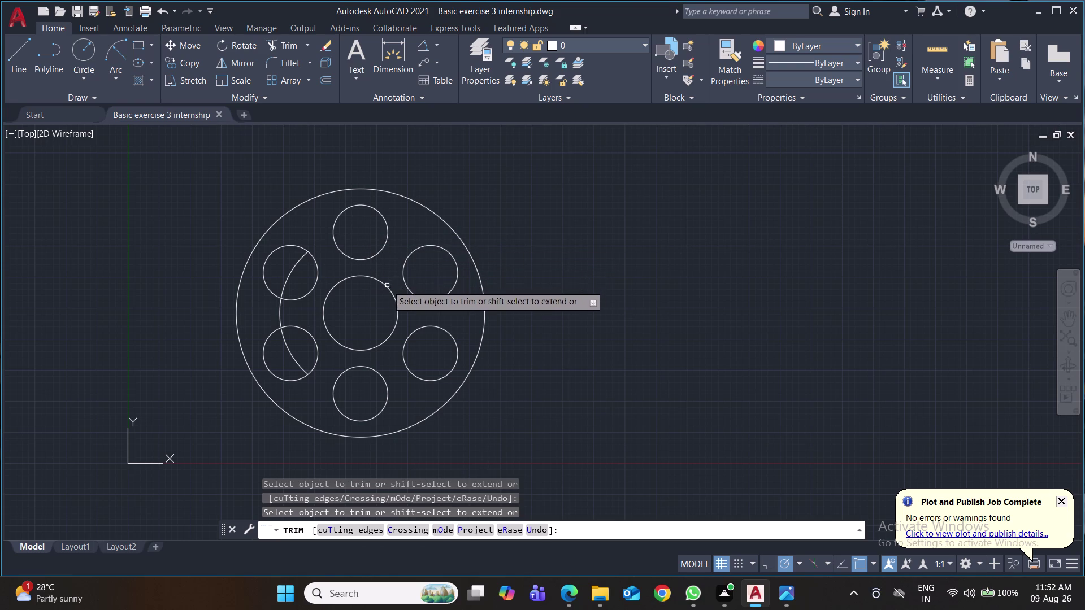
key(ctrl+s)
click(857, 86)
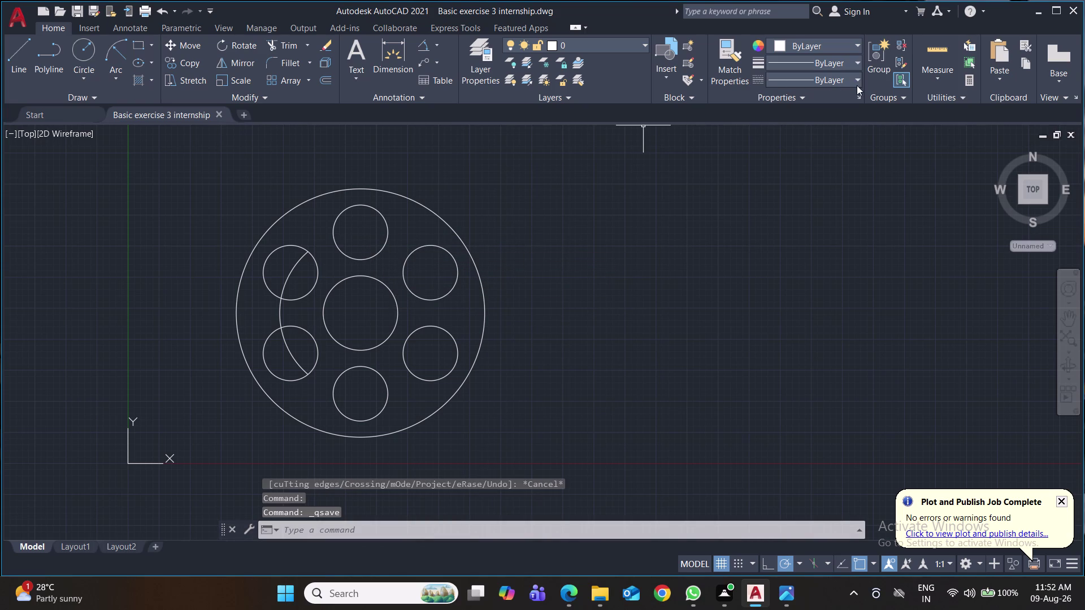
Load the CENTER linetype through the Linetype Manager.
click(832, 149)
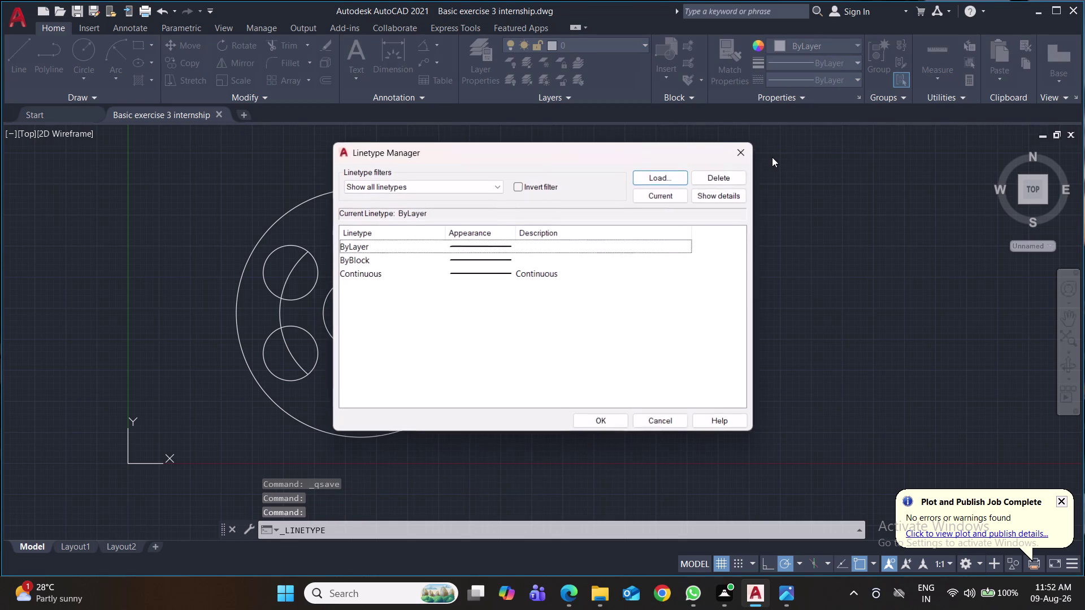
click(642, 175)
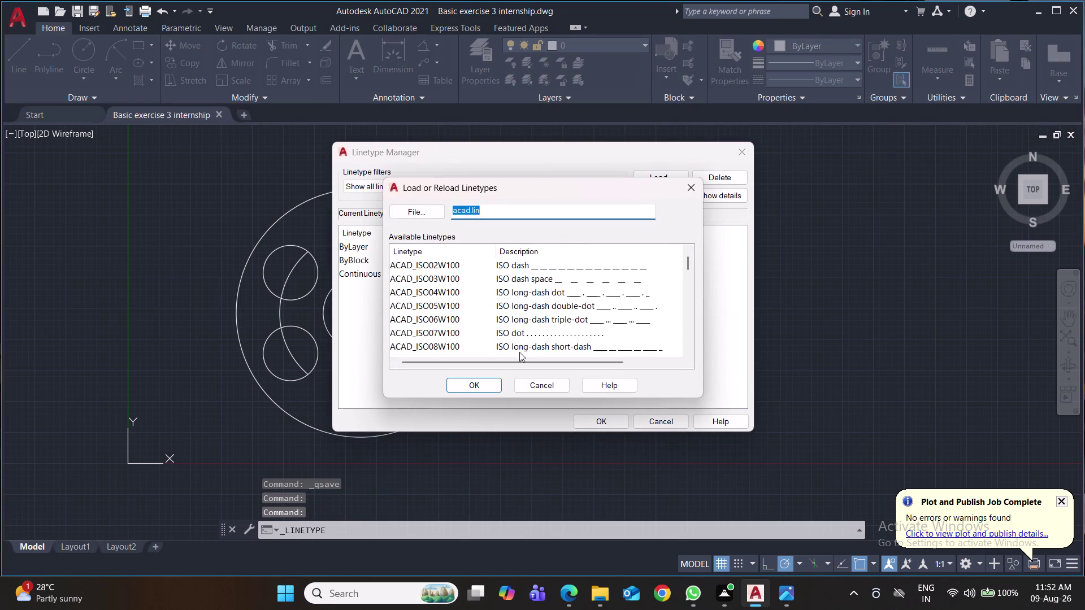
scroll(down, 3)
scroll(down, 3)
scroll(down, 3)
click(414, 345)
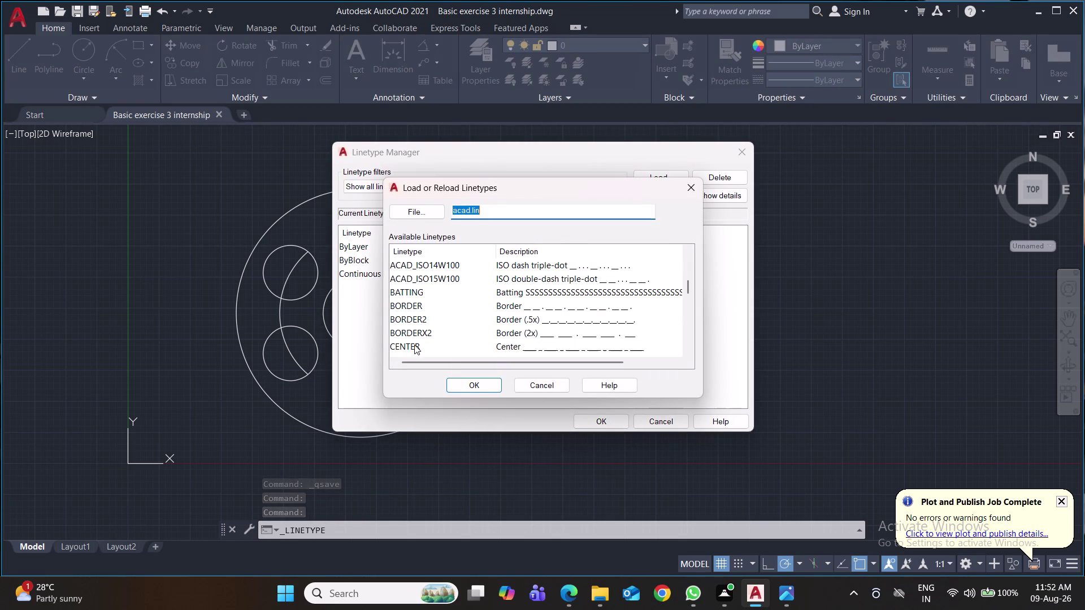
click(483, 389)
click(566, 274)
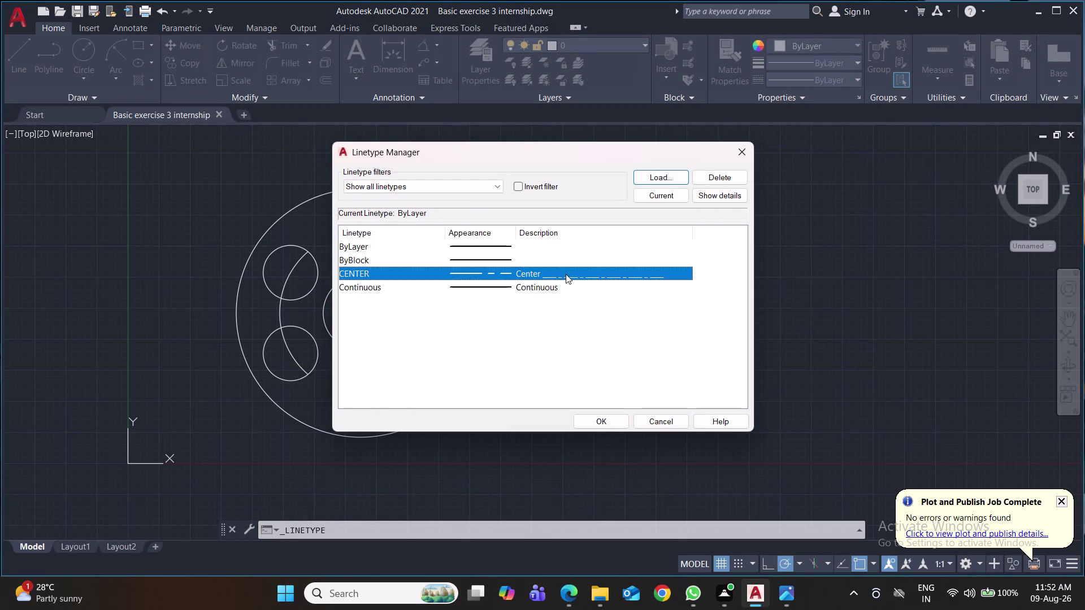
click(590, 423)
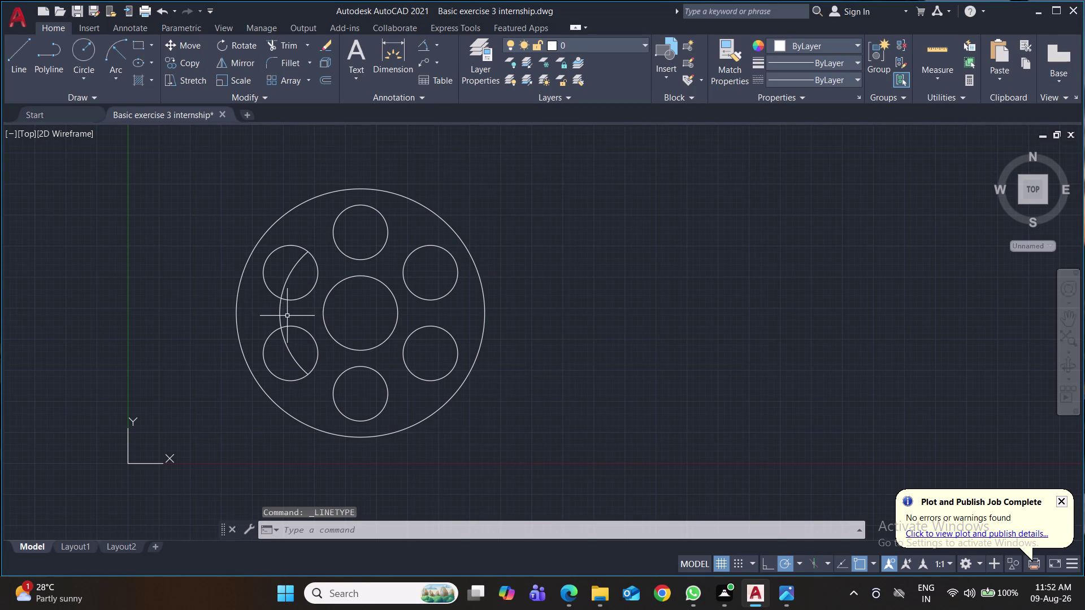
Apply the CENTER linetype to the pitch arc and save the drawing.
click(278, 314)
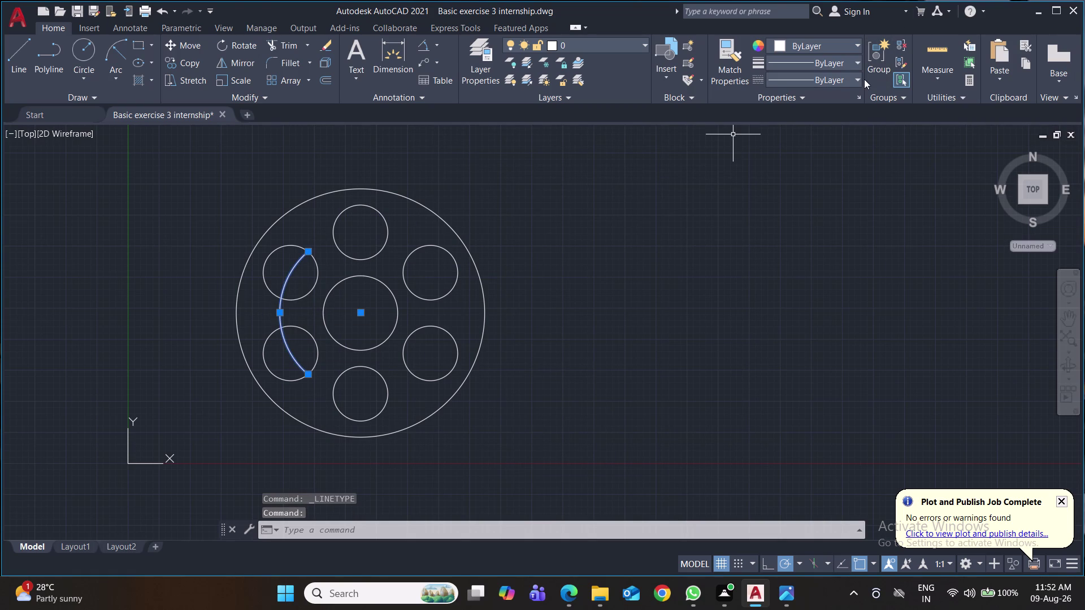
click(861, 79)
click(836, 131)
key(ctrl+s)
key(ctrl+s)
key(ctrl+s)
key(ctrl+s)
key(ctrl+s)
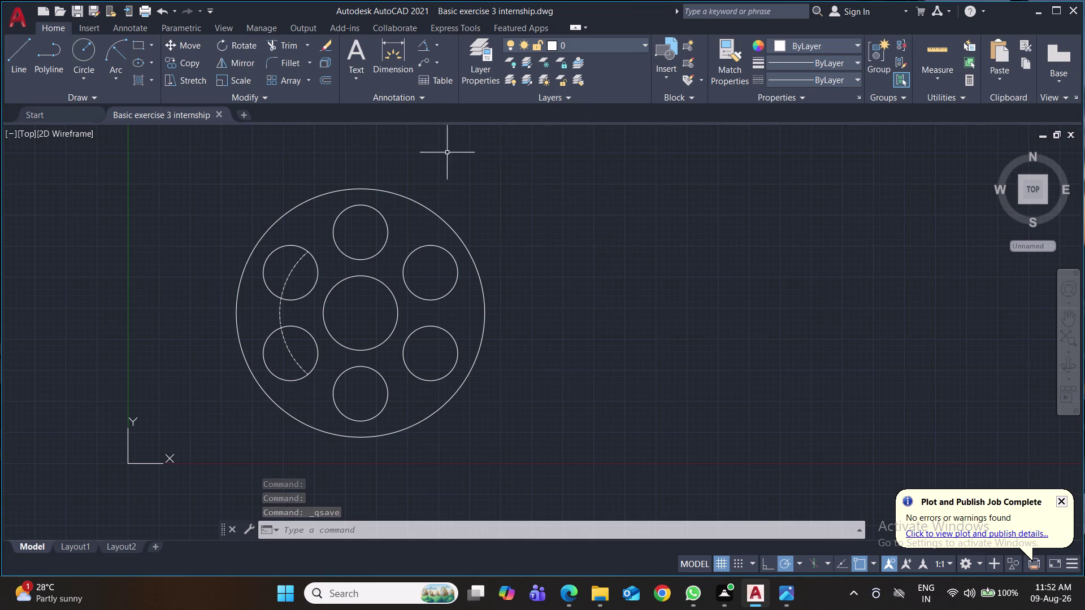
click(435, 48)
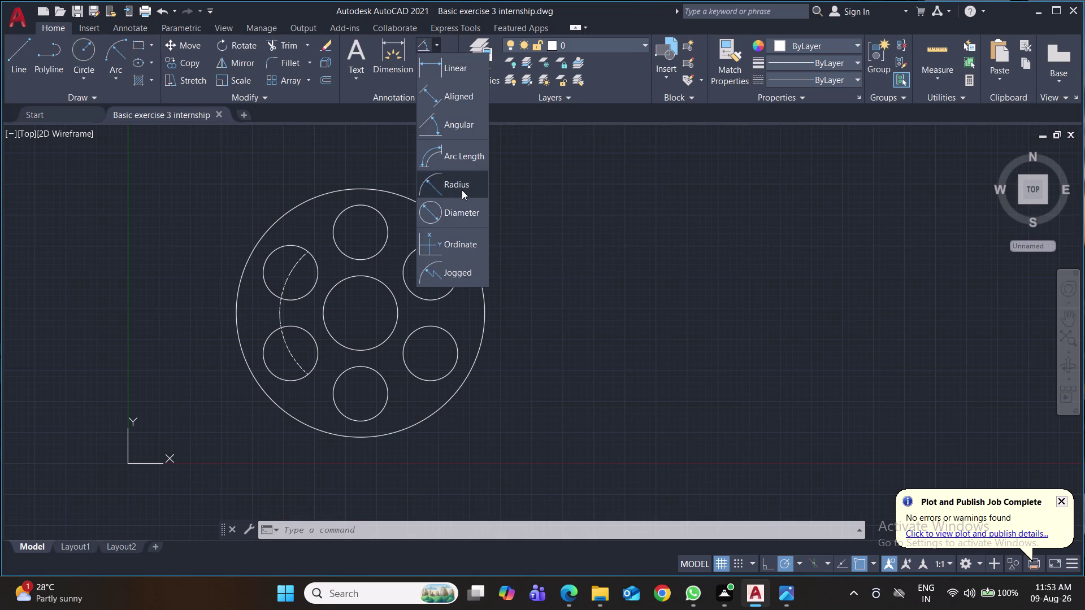
Add radius dimensions R32.5 on the arc, R50.0 on the outer circle, R15.0 on the hub.
click(462, 190)
click(278, 312)
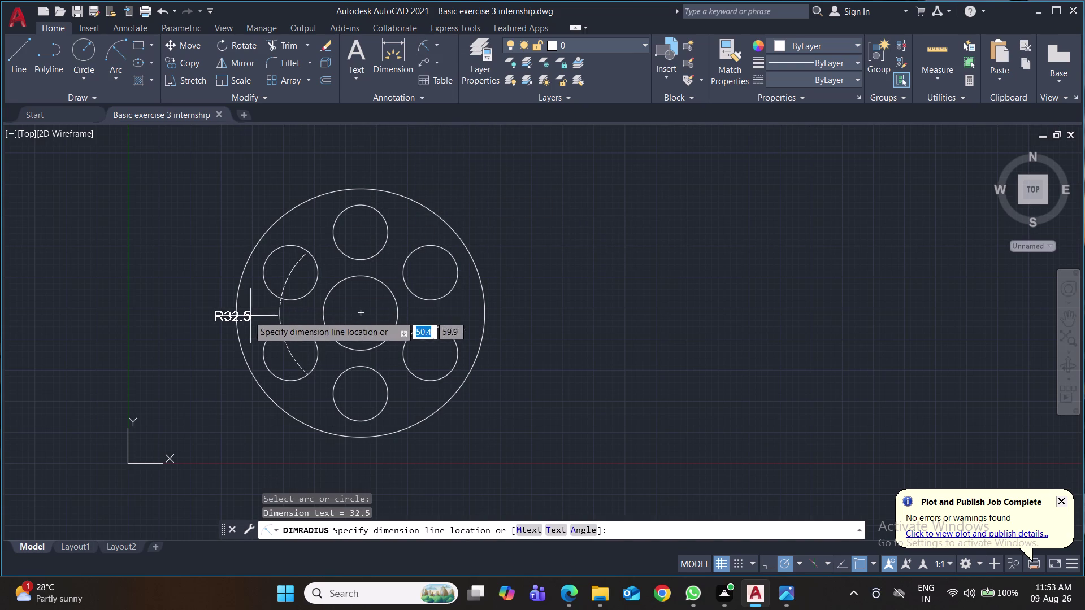
click(197, 316)
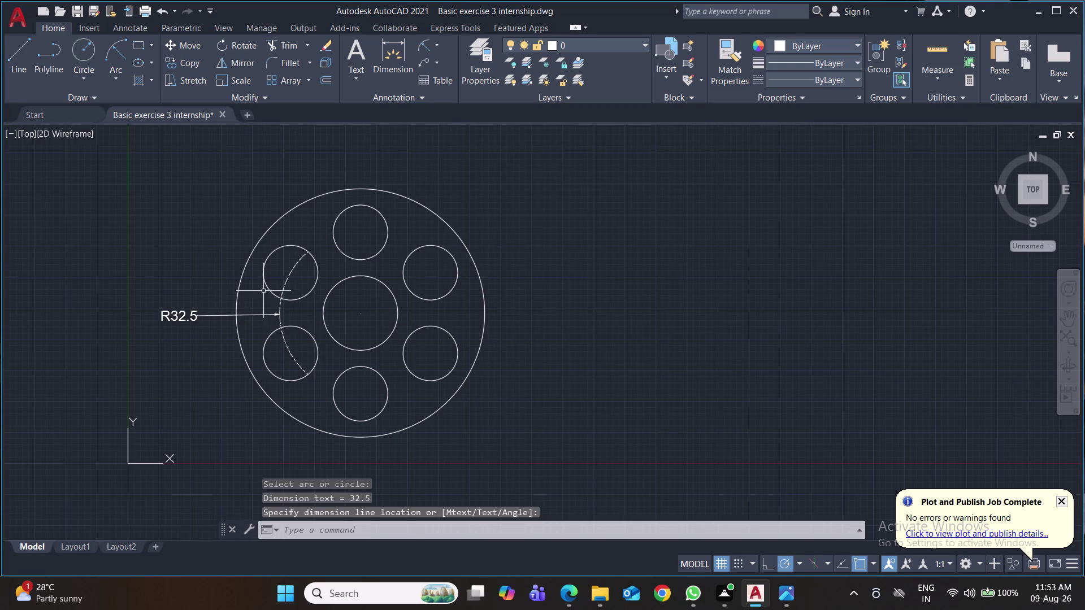
key(space)
click(279, 218)
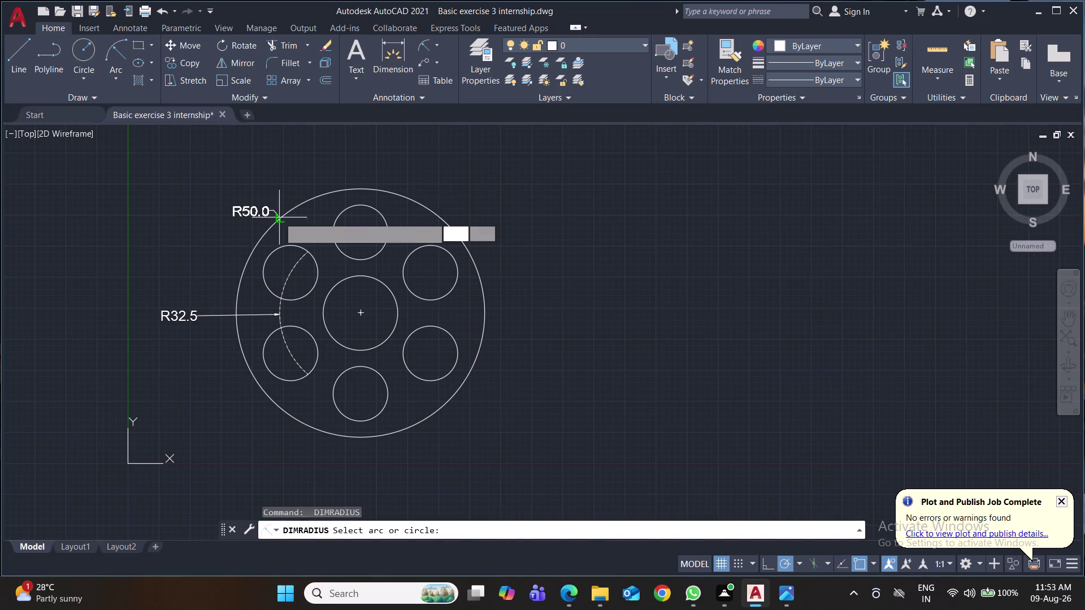
click(243, 208)
key(space)
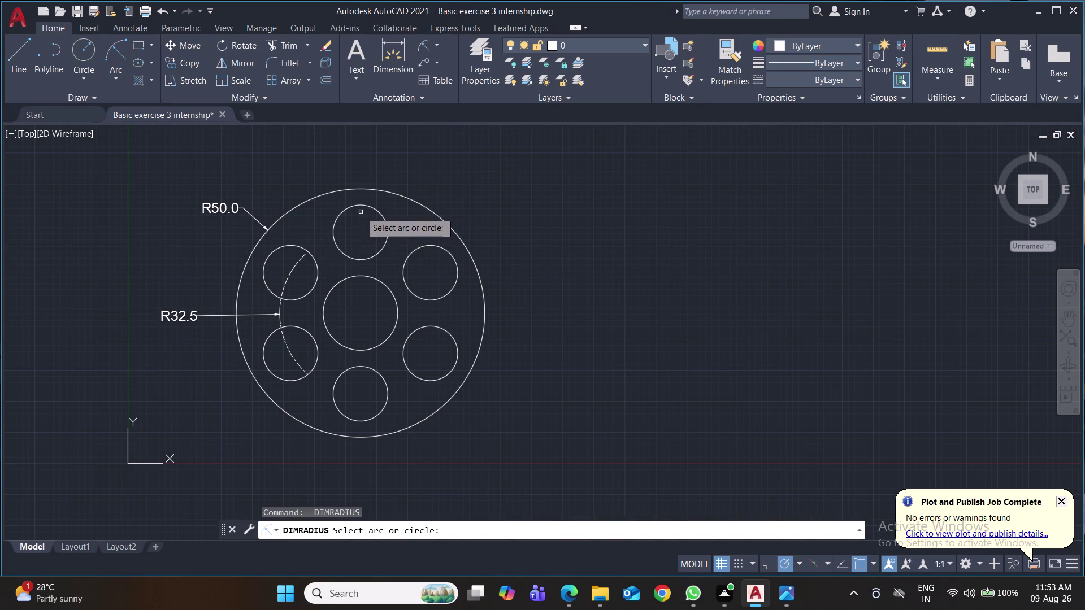
click(359, 206)
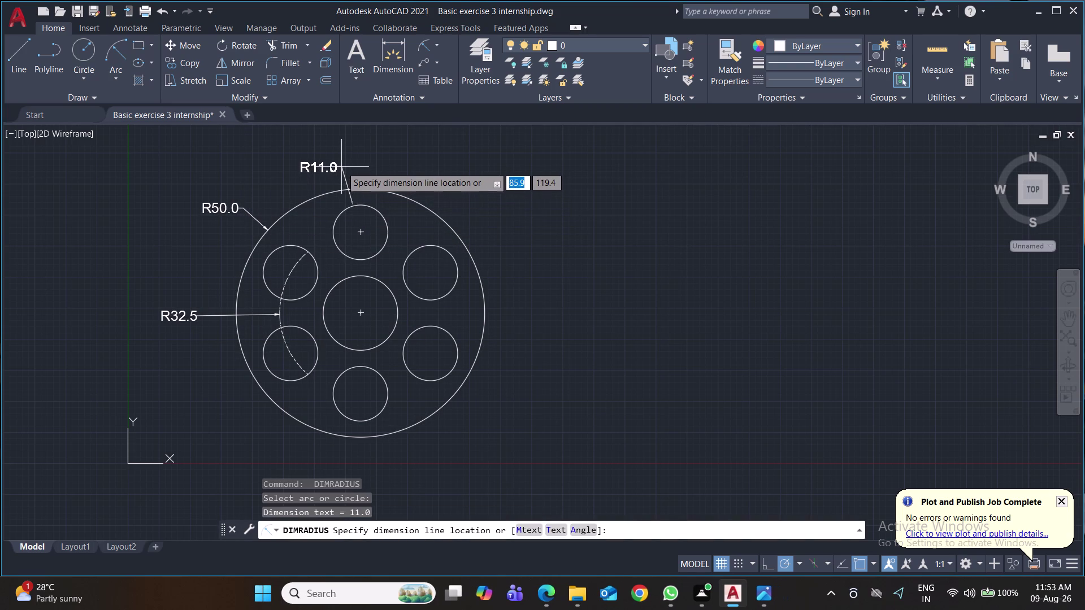
key(Escape)
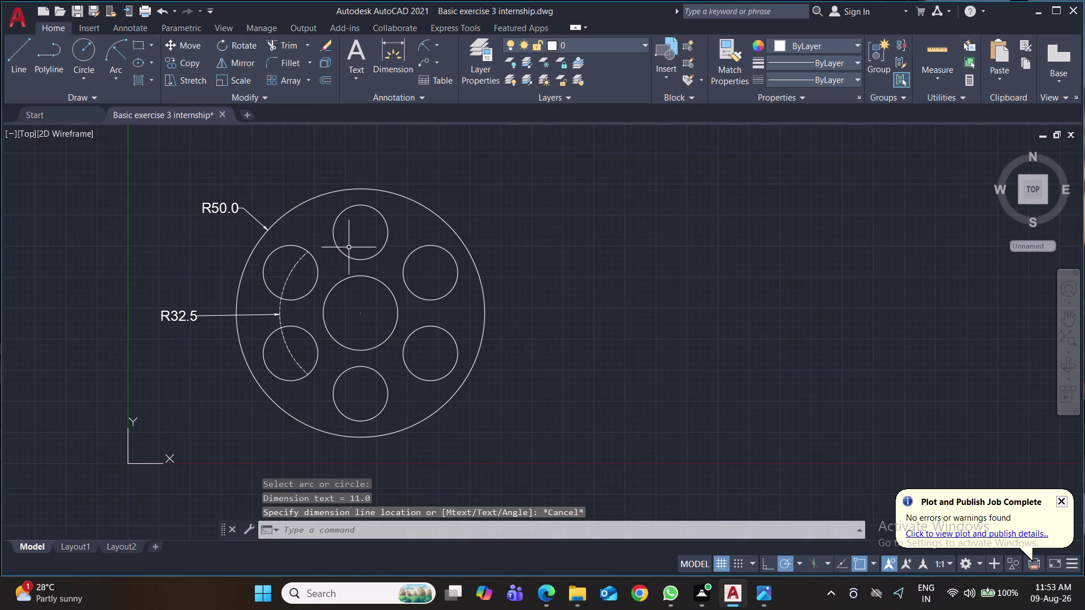
key(space)
click(381, 345)
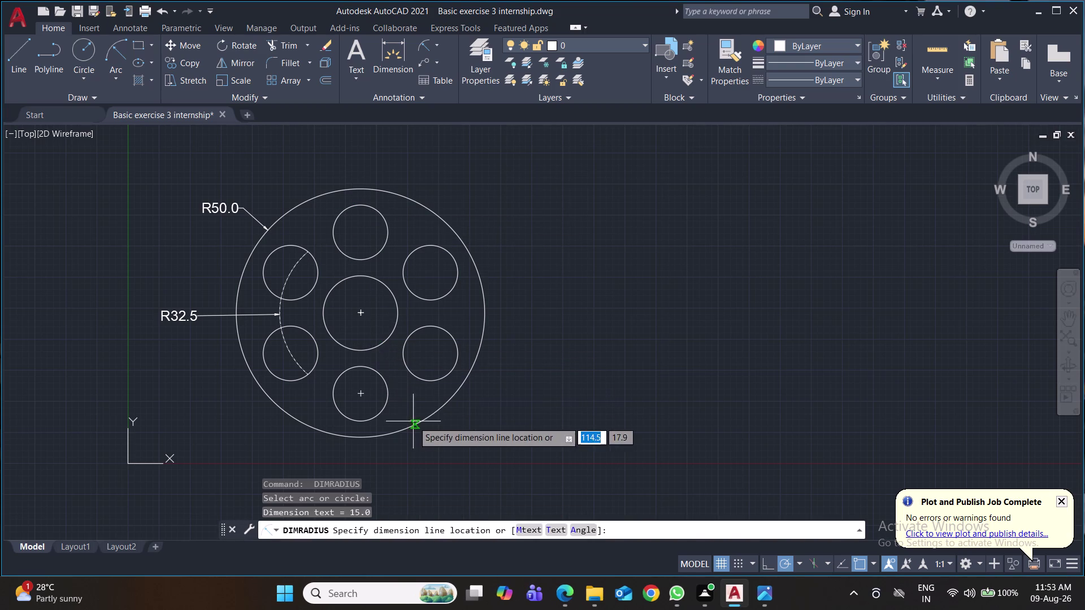
click(416, 450)
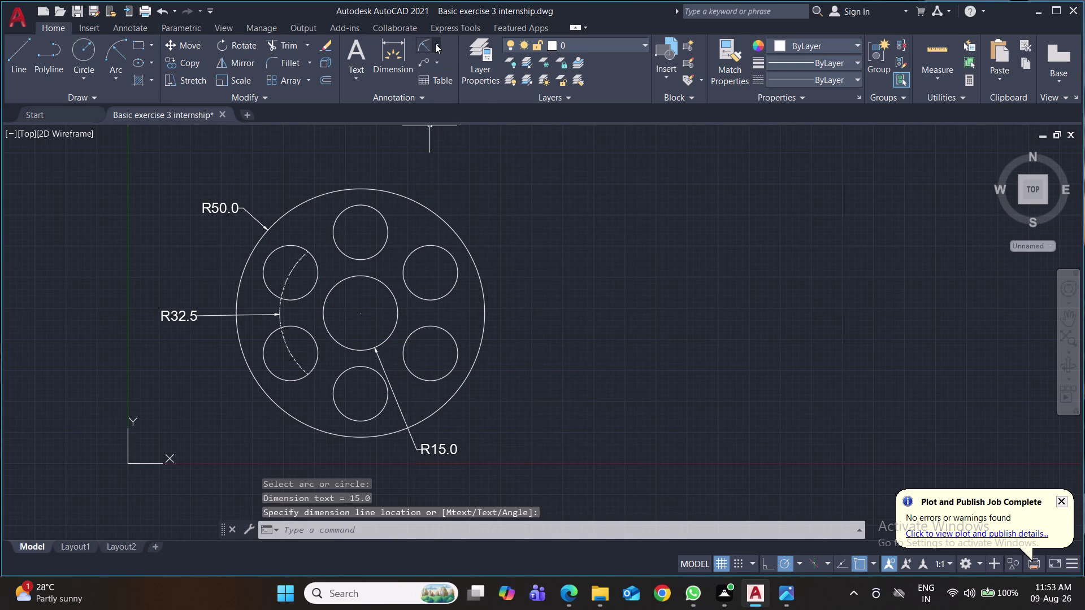
Dimension the top hole with a Ø22.0 diameter and save.
click(436, 44)
click(440, 219)
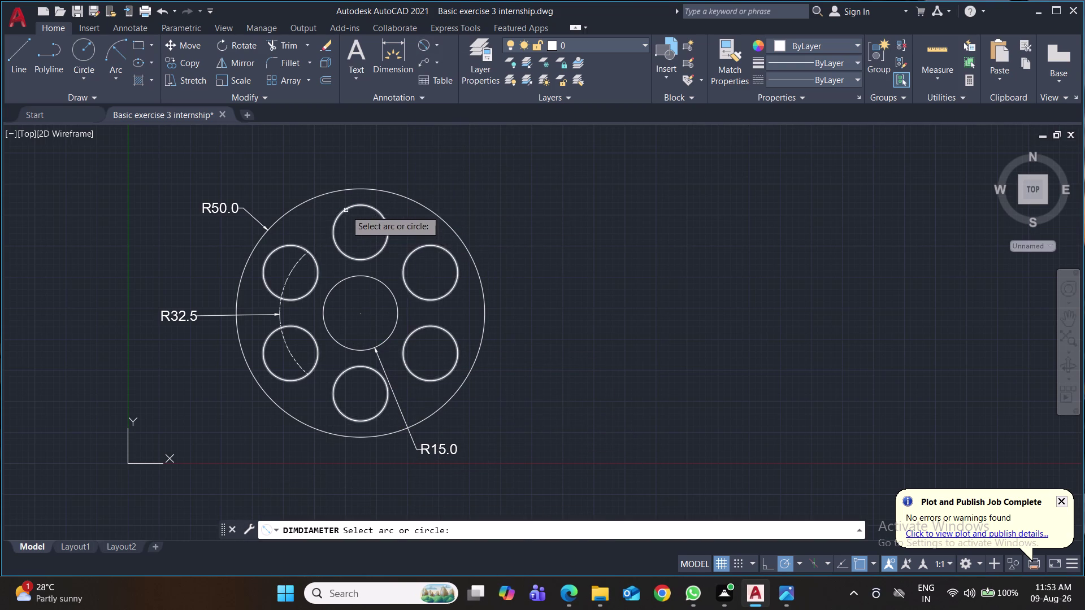
click(346, 210)
click(329, 161)
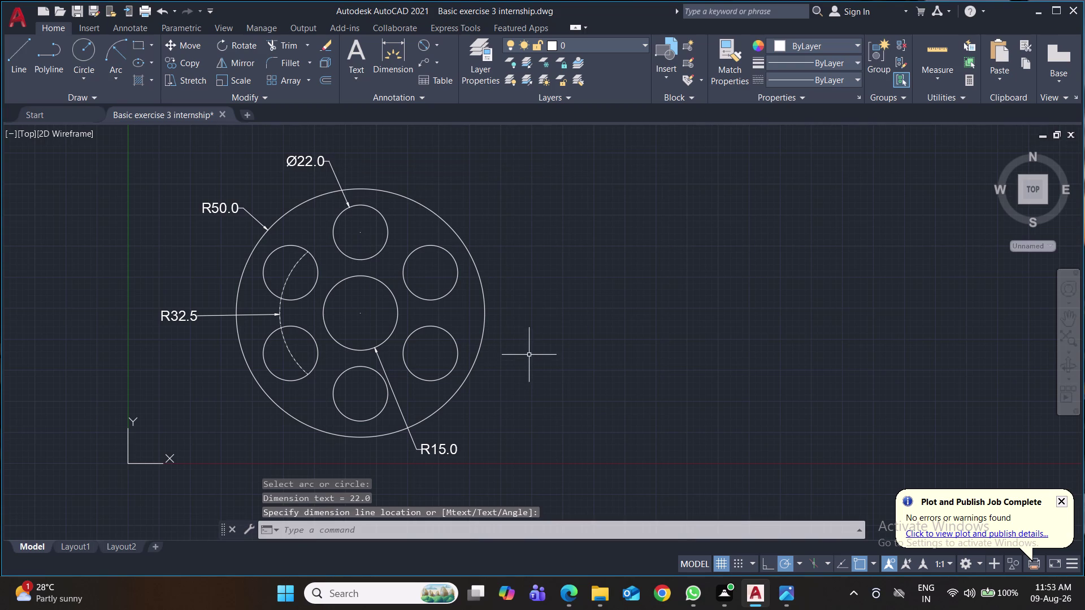
key(ctrl+s)
key(ctrl+s)
key(ctrl+s)
key(ctrl+s)
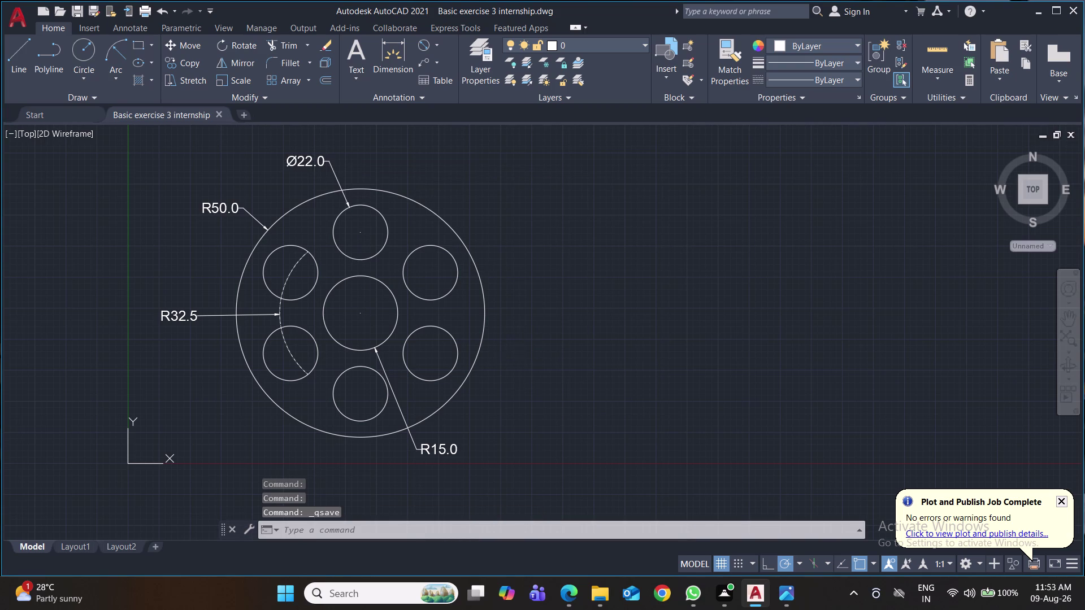
Begin a line at the outer circle's right edge.
key(ctrl+s)
key(ctrl+s)
click(21, 54)
click(485, 317)
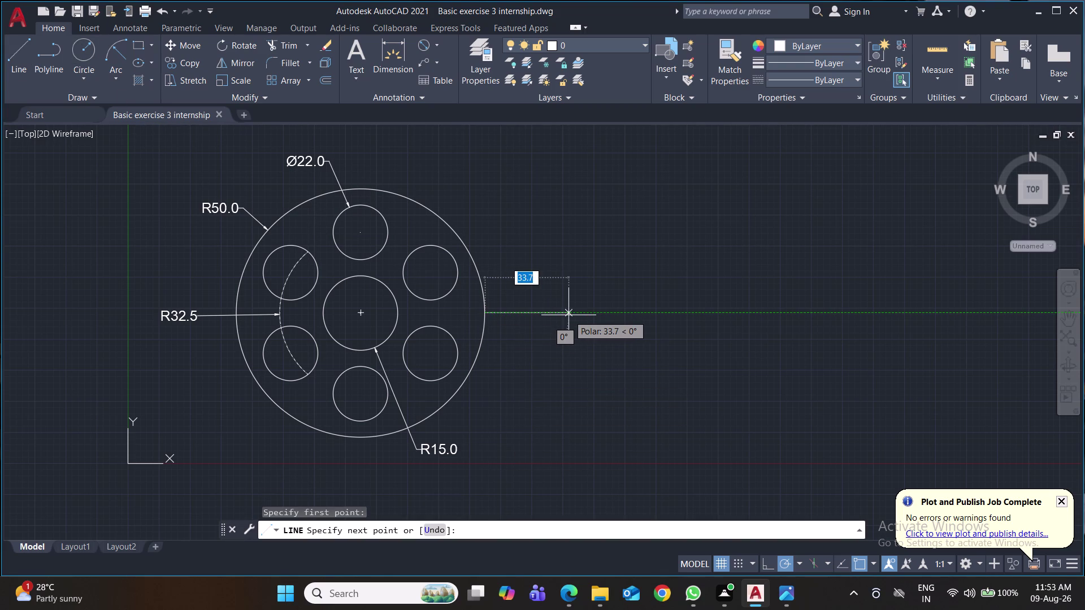
Draw a 43.4-unit horizontal line rightward from the R50 circle's edge.
text(43.4)
key(Return)
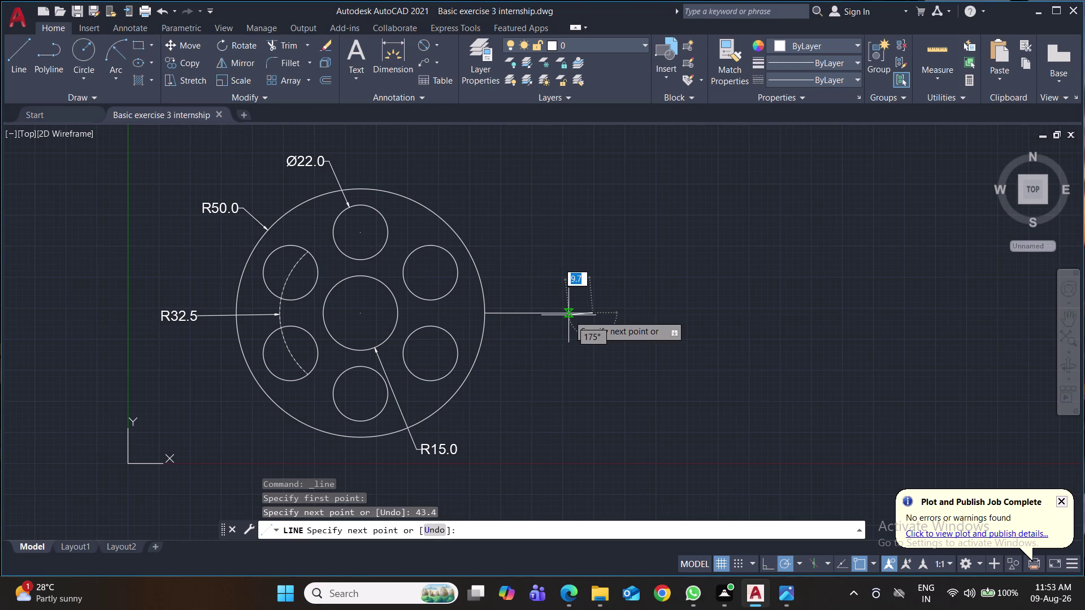
key(Return)
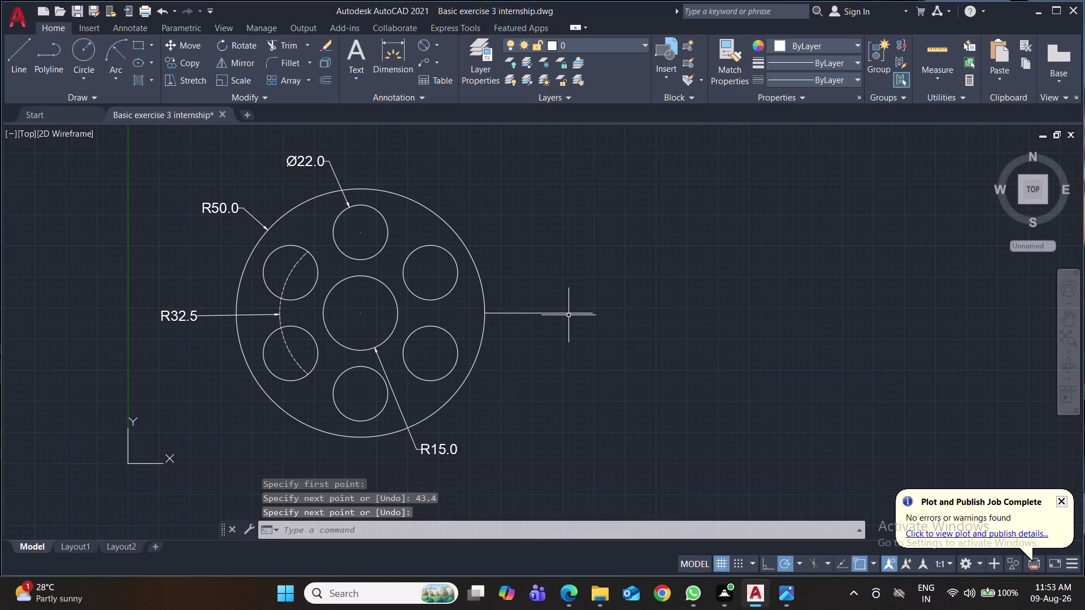
click(80, 44)
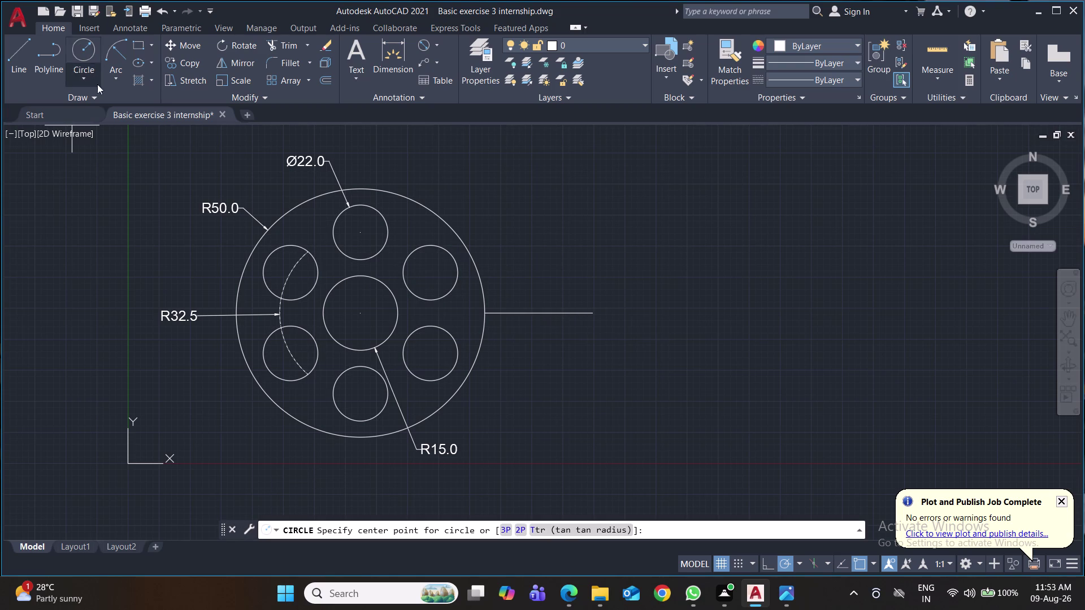
Draw circles of radius 115 and 125 centred on the hub.
click(89, 76)
click(98, 106)
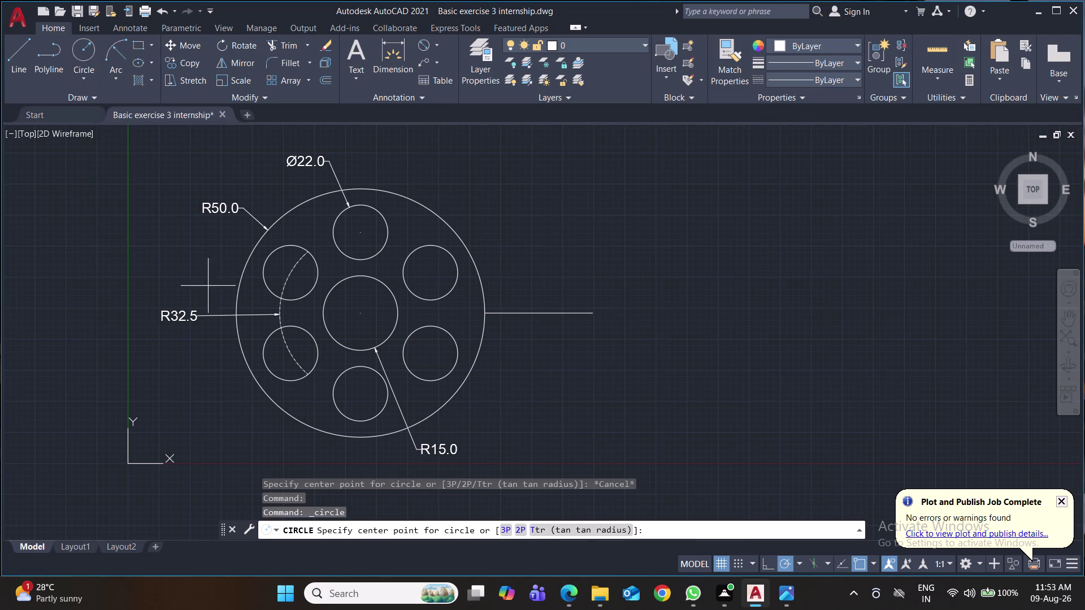
click(360, 313)
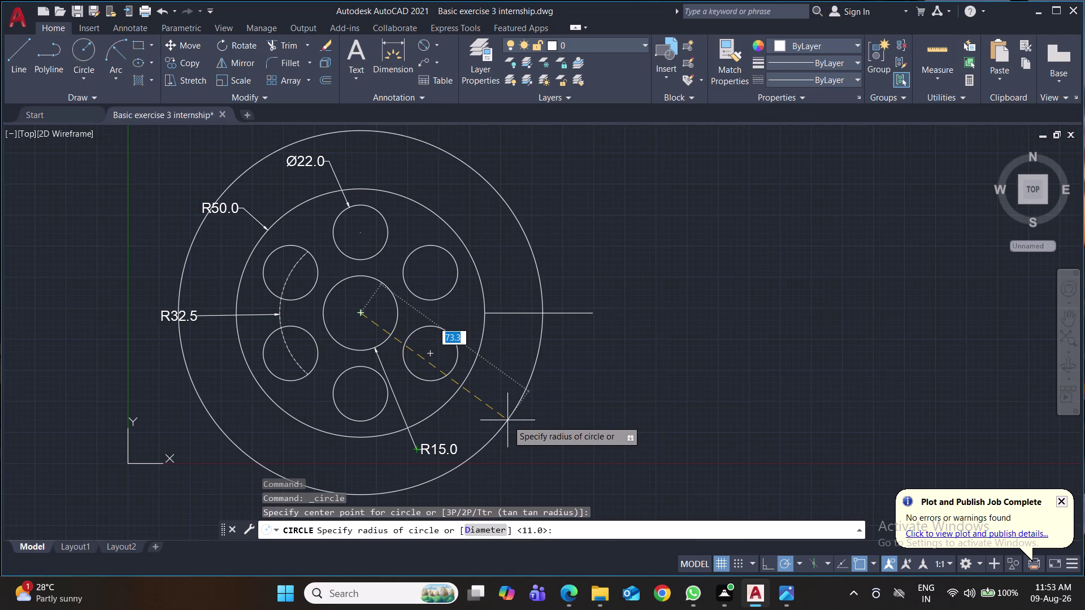
text(115)
key(Return)
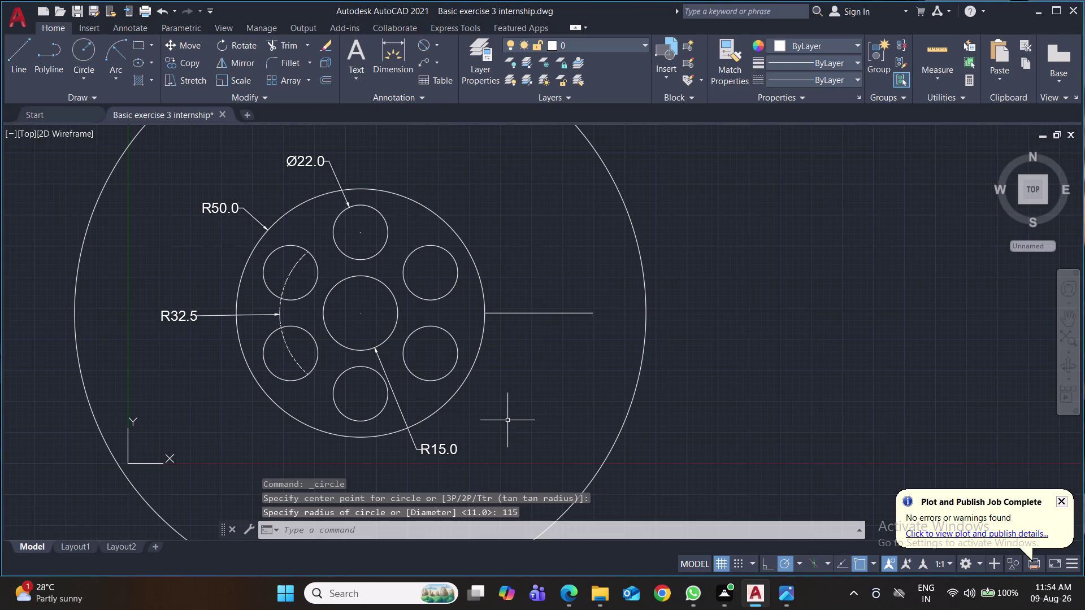
key(space)
click(360, 315)
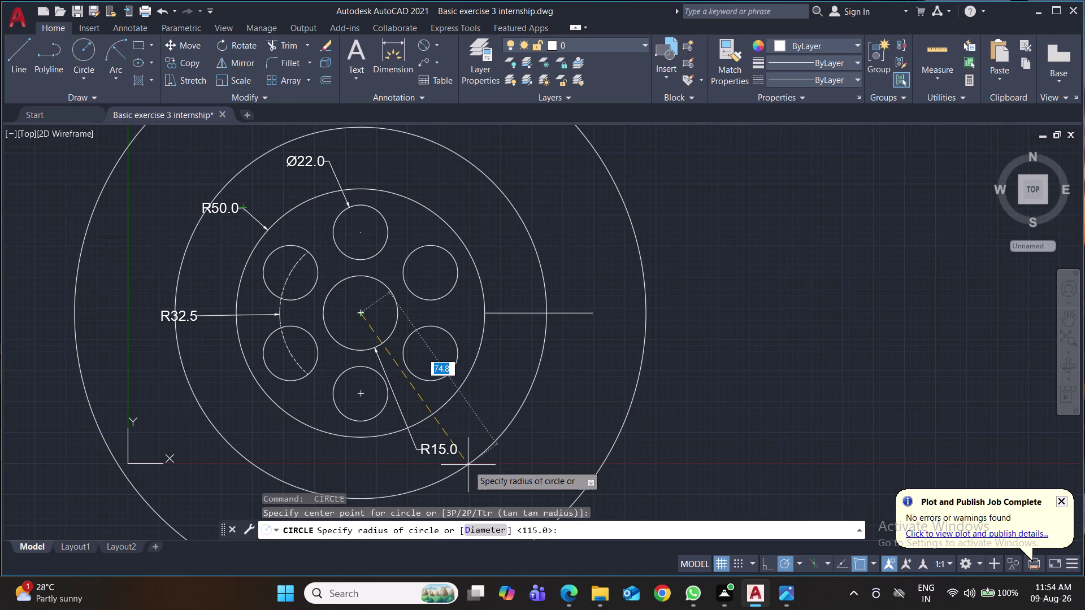
text(125)
key(Return)
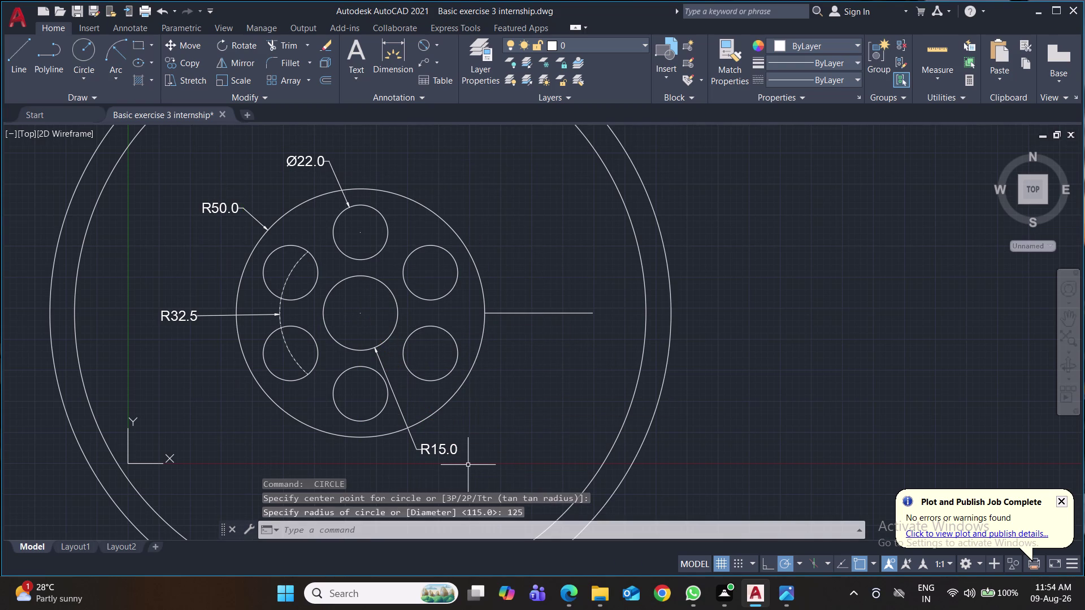
Draw hub-centred circles of radius 145 and 155, then save.
key(space)
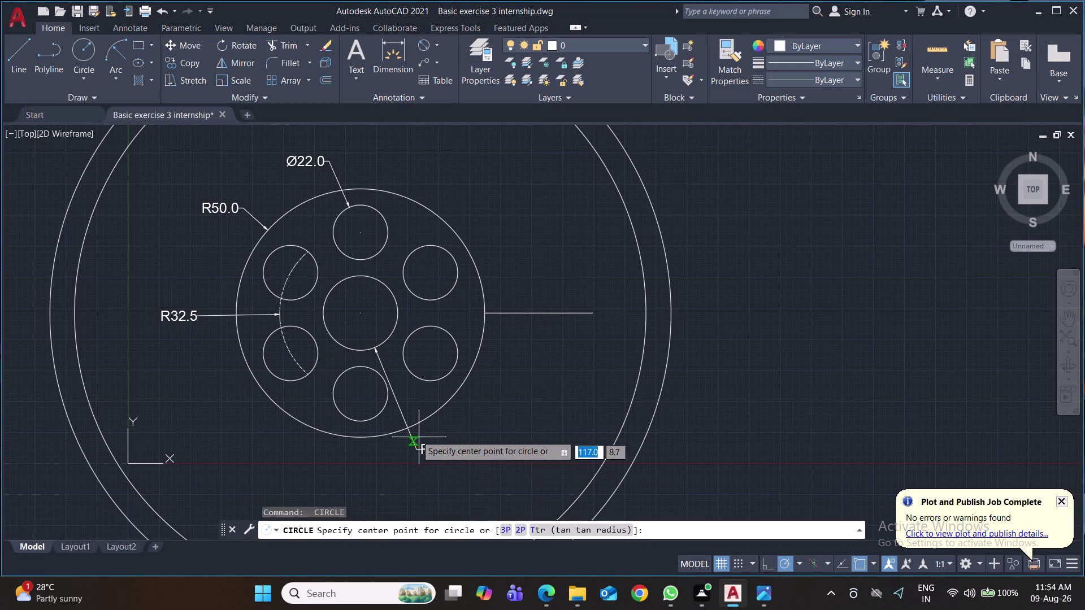
click(357, 312)
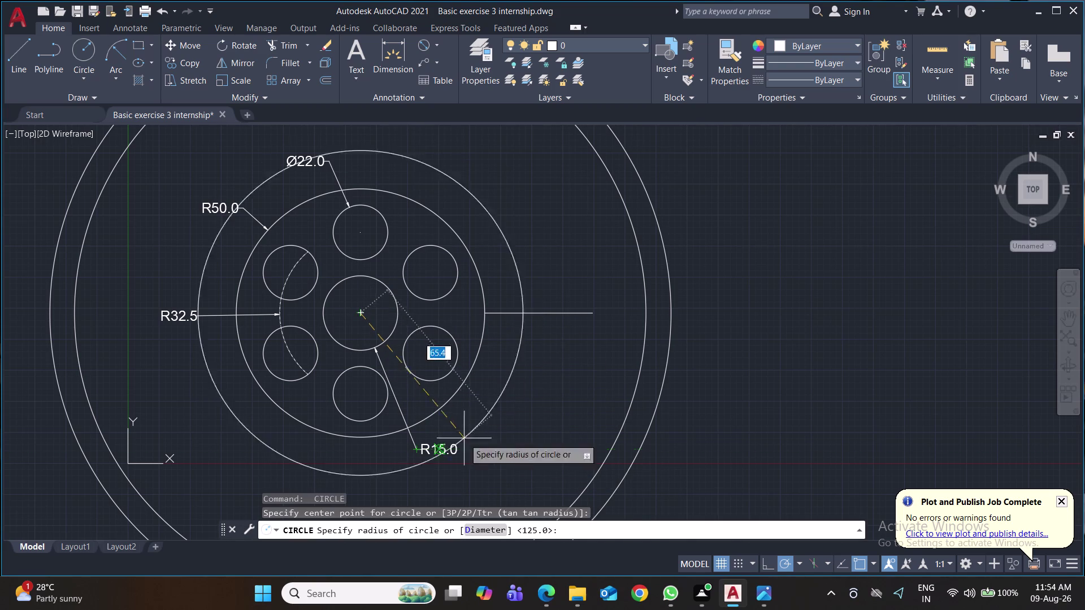
text(145)
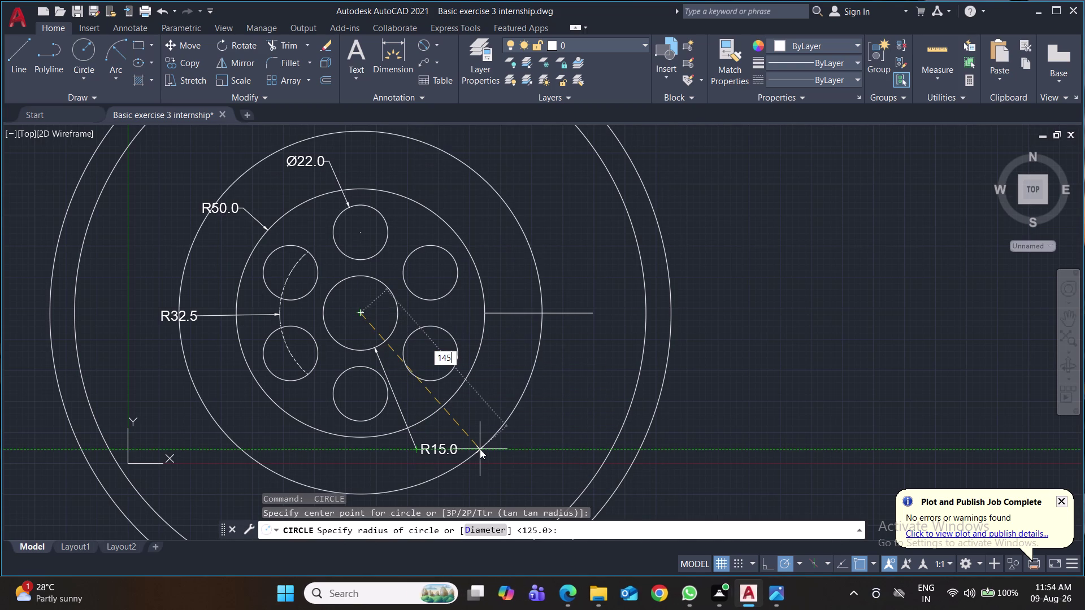
key(Return)
key(space)
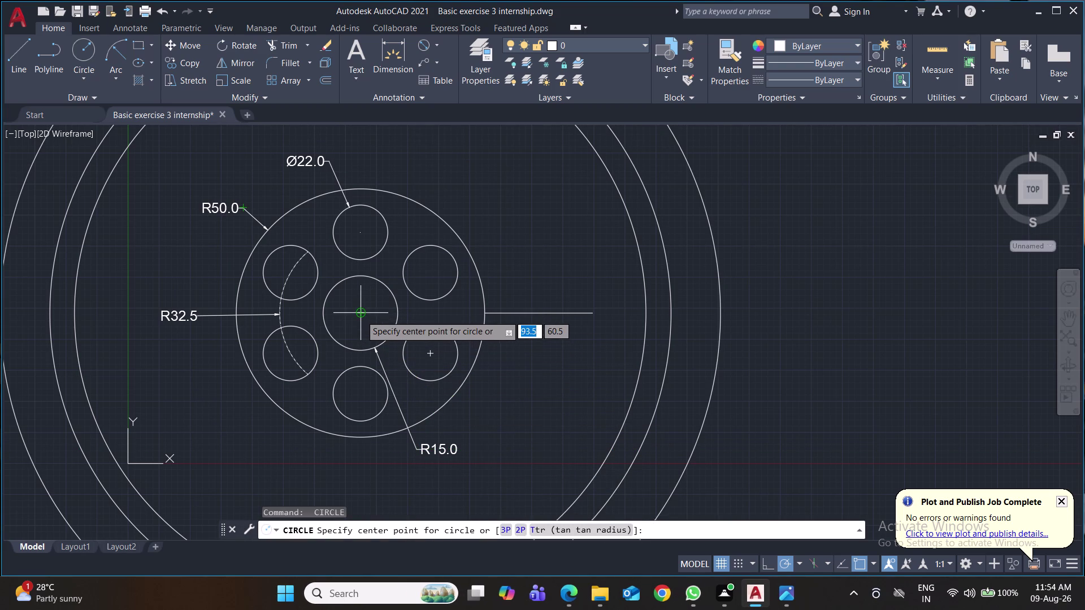
click(361, 315)
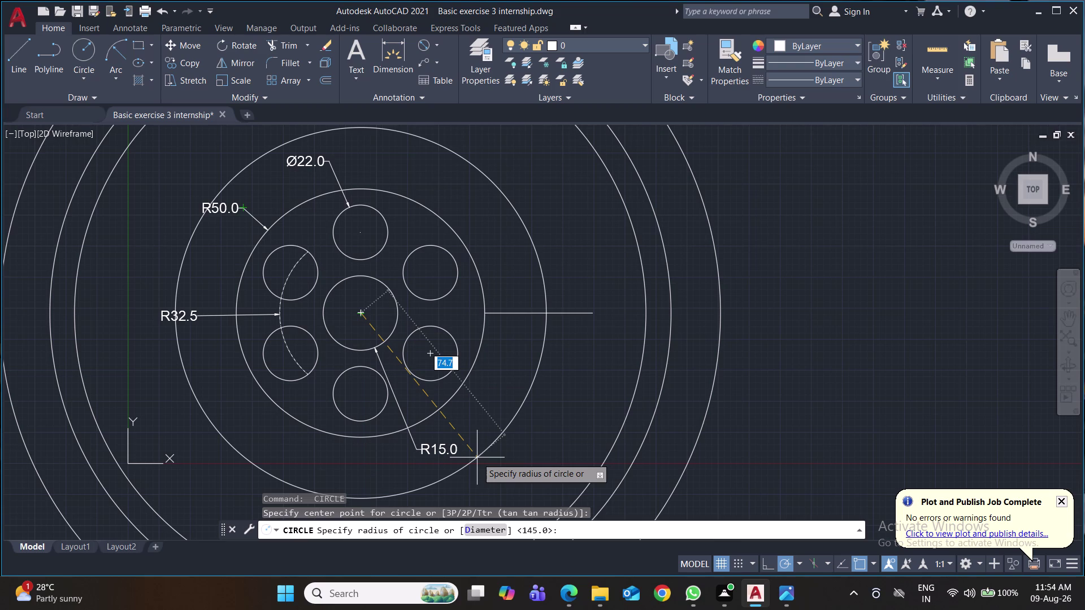
text(155)
key(Return)
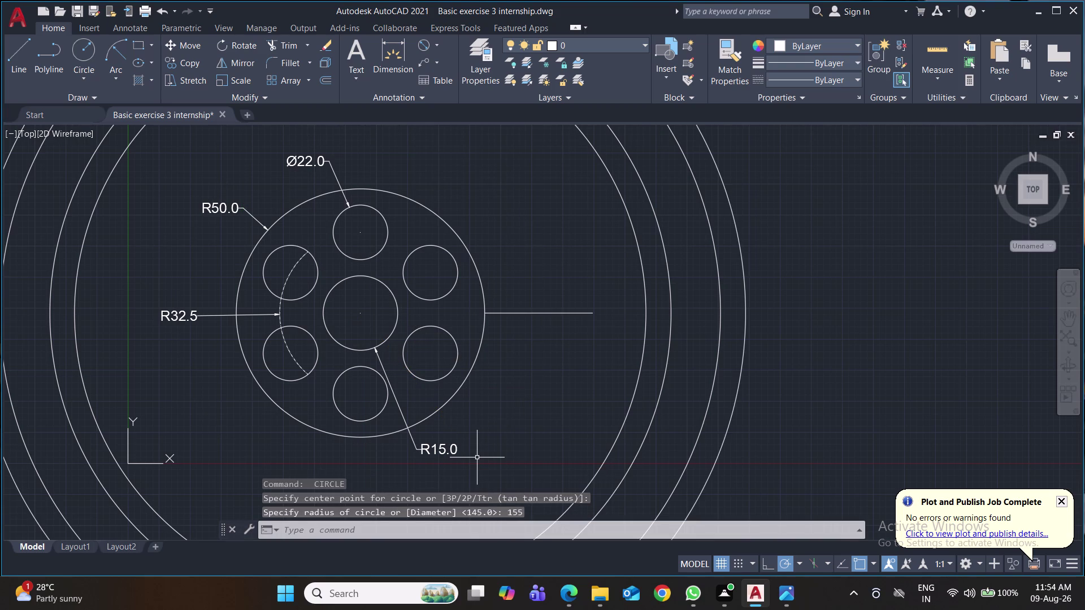
key(ctrl+s)
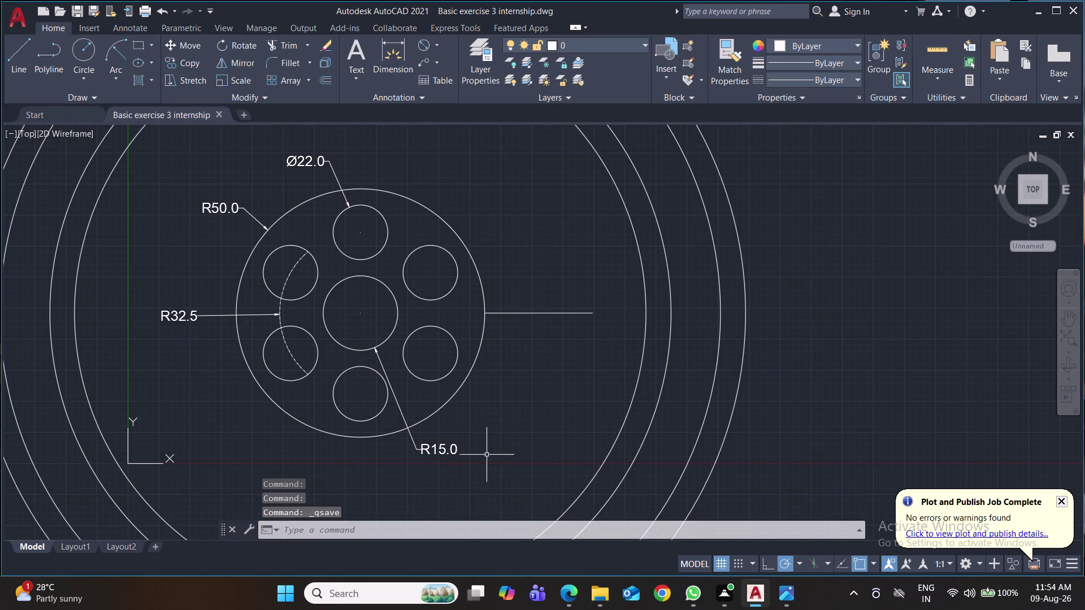
scroll(down, 3)
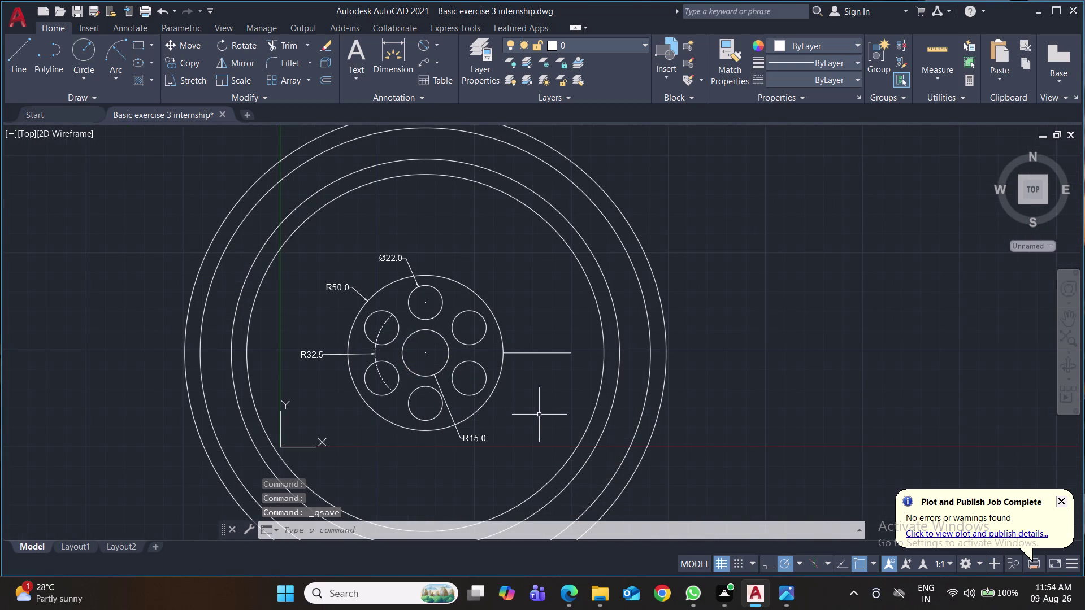
middle_drag(540, 415, 510, 346)
scroll(down, 3)
scroll(up, 3)
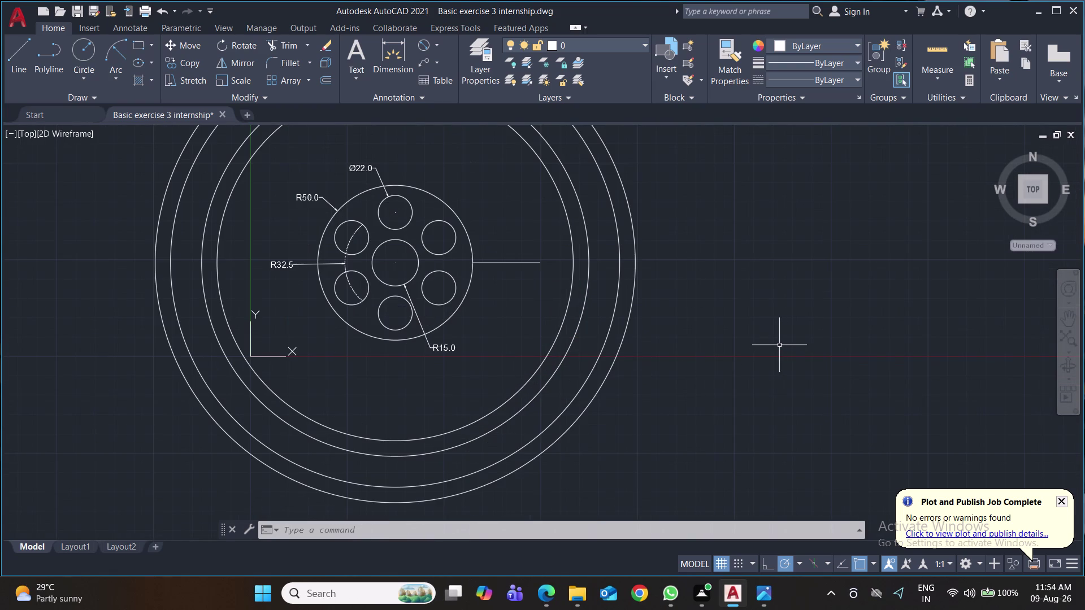
middle_drag(778, 345, 725, 361)
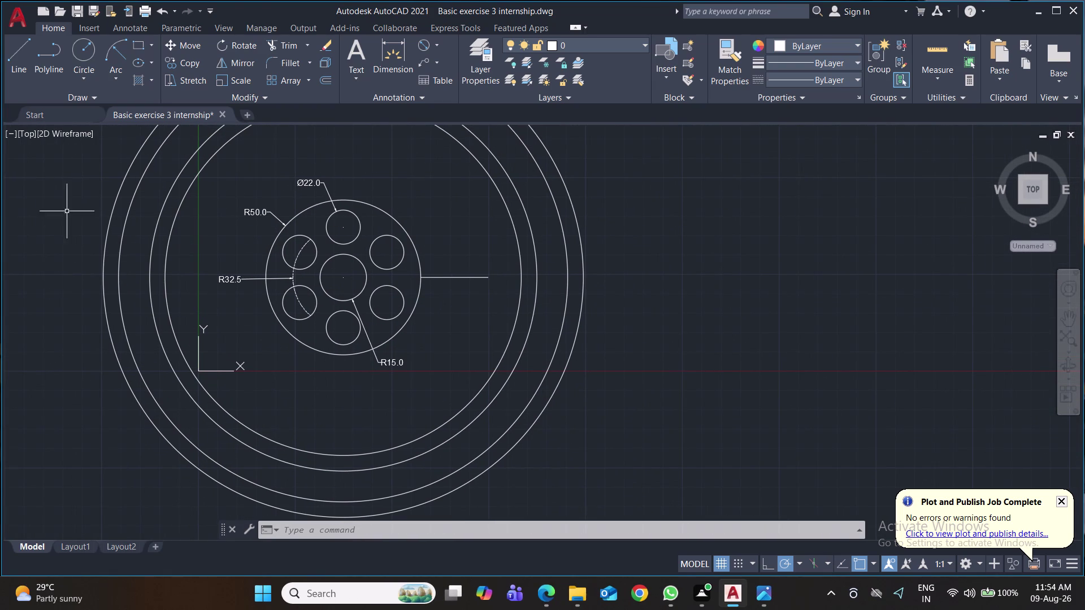
click(12, 50)
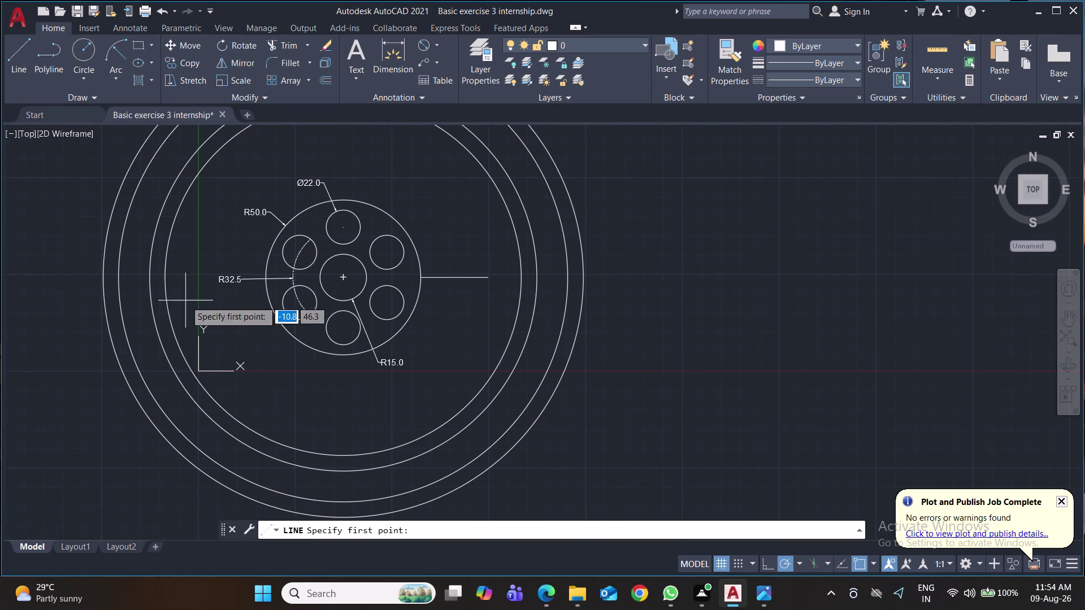
Draw 20-unit vertical lines down and up from the horizontal reference line.
click(456, 279)
text(2)
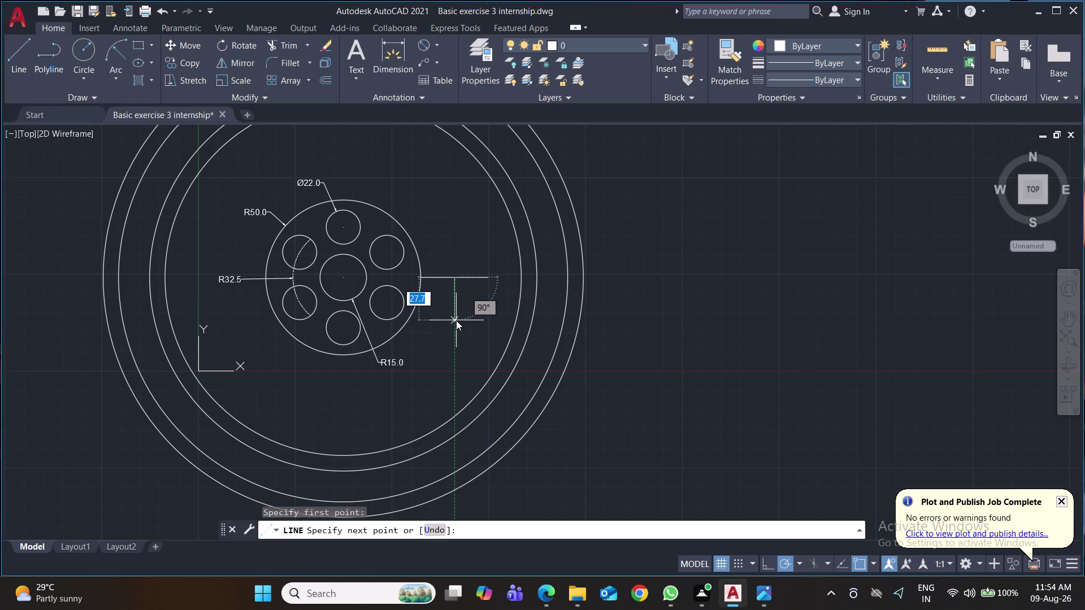
text(0)
key(Return)
key(Return)
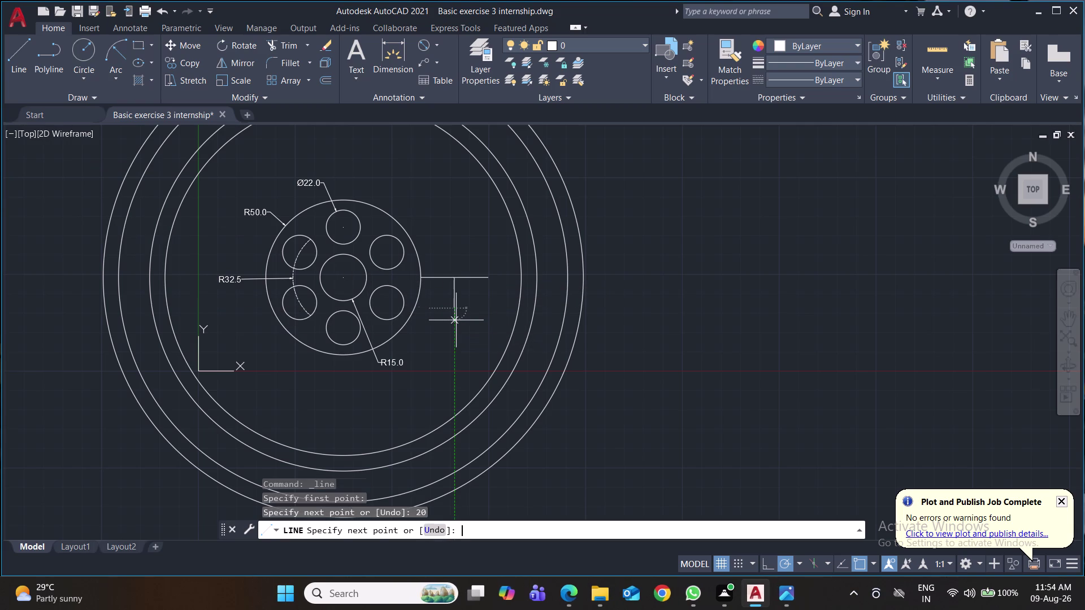
key(space)
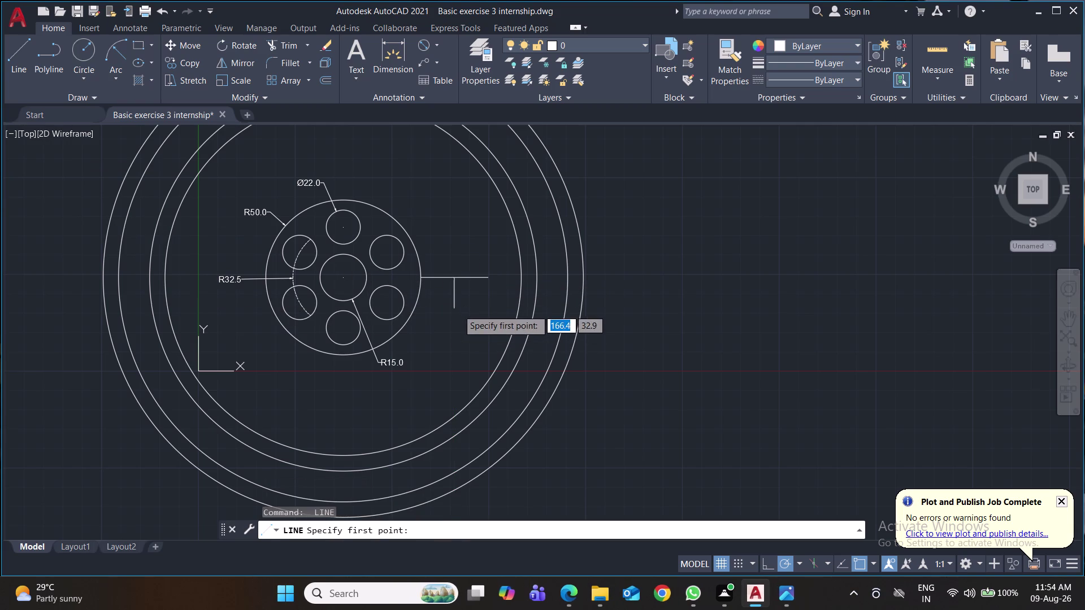
click(457, 276)
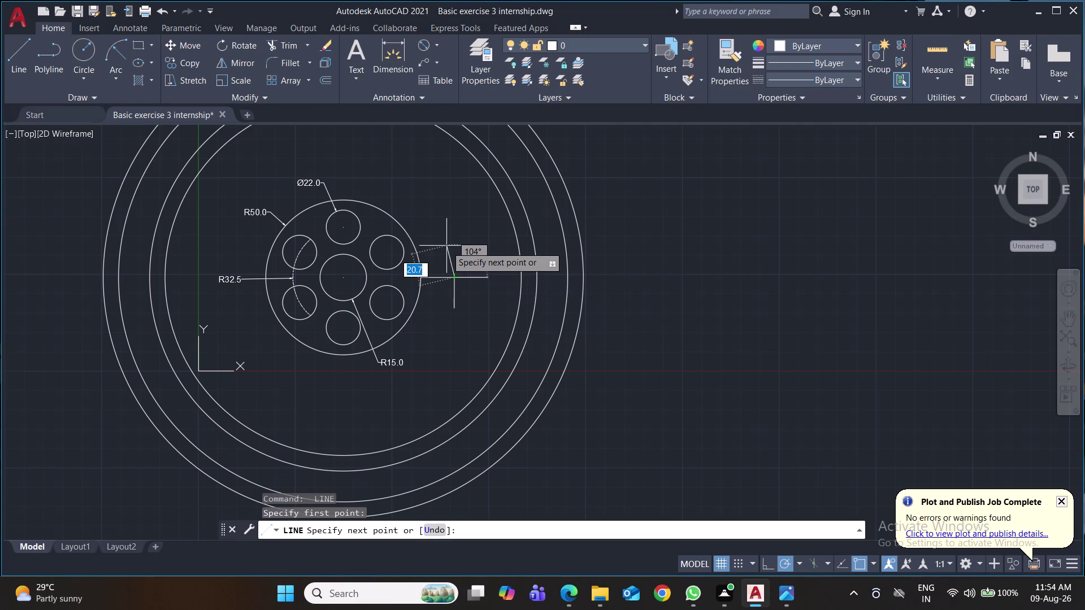
text(20)
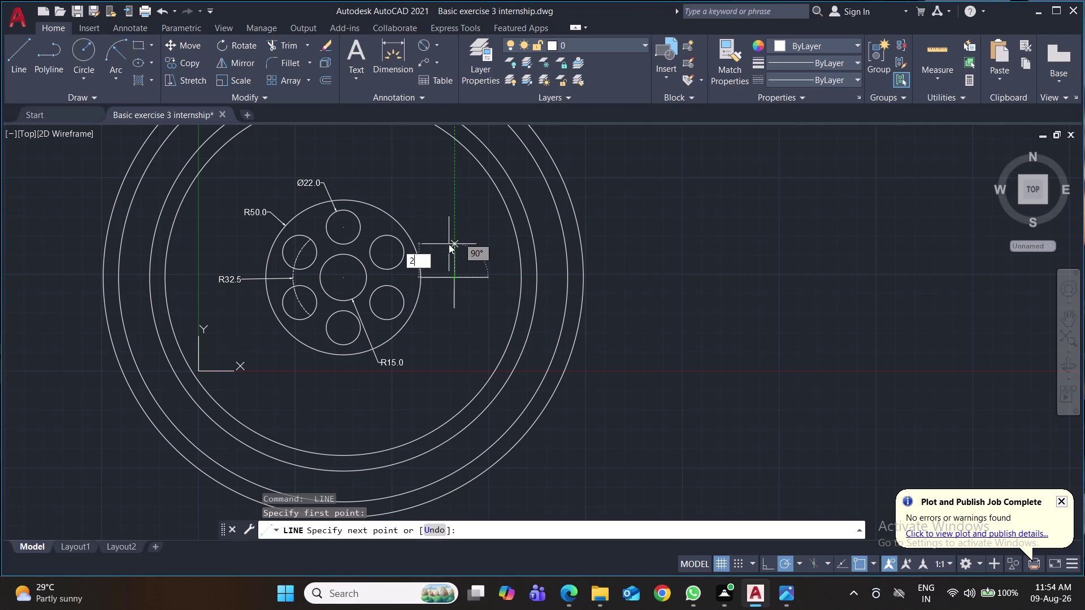
key(Return)
key(Return)
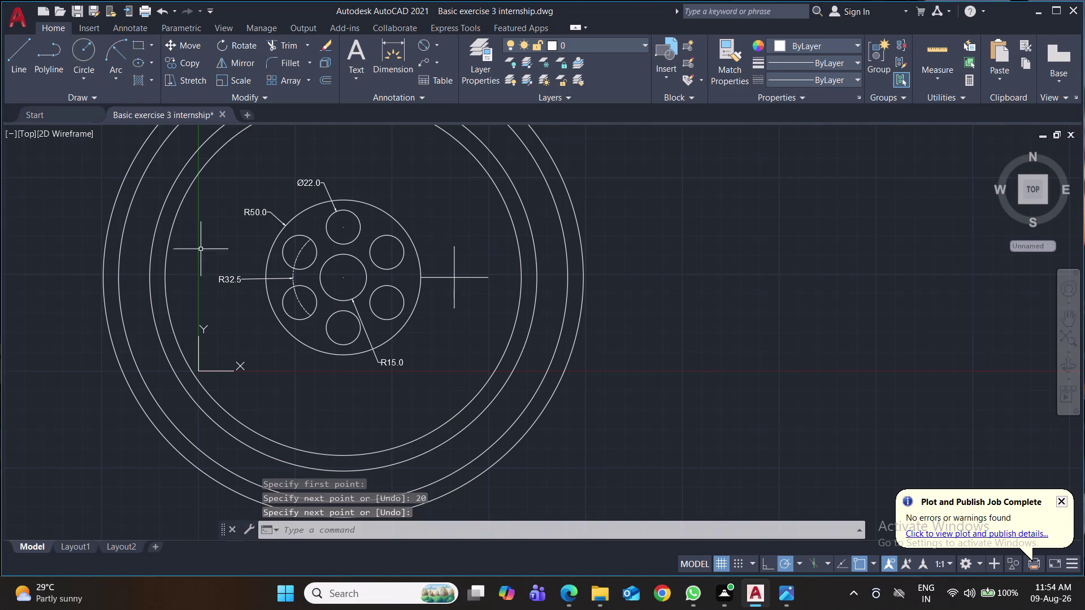
Draw short horizontal lines leftward from the top and bottom of the vertical line.
click(13, 53)
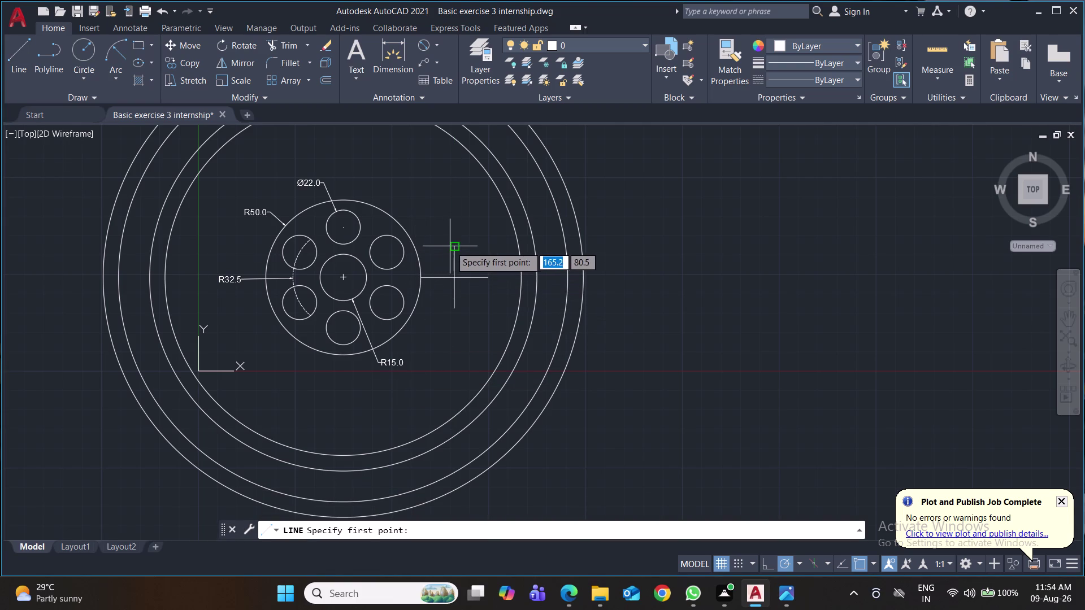
click(453, 247)
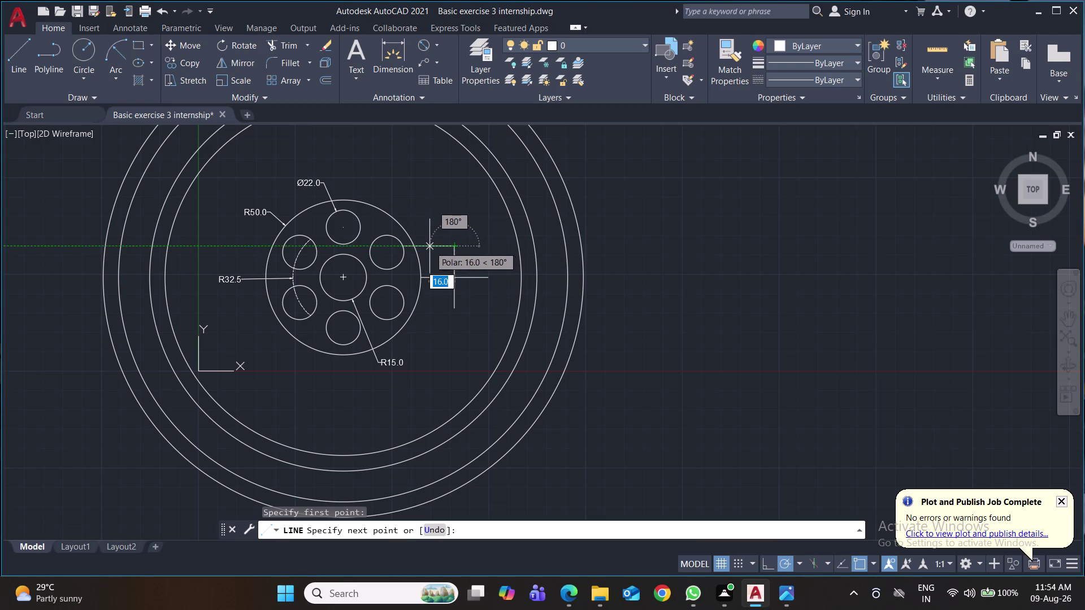
click(429, 246)
key(space)
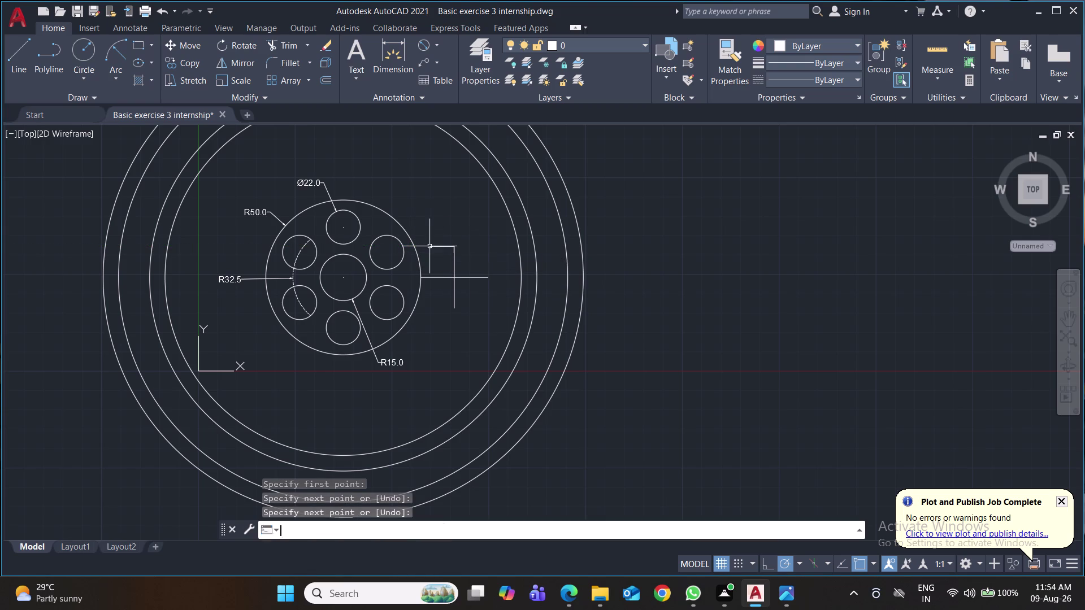
key(space)
click(455, 310)
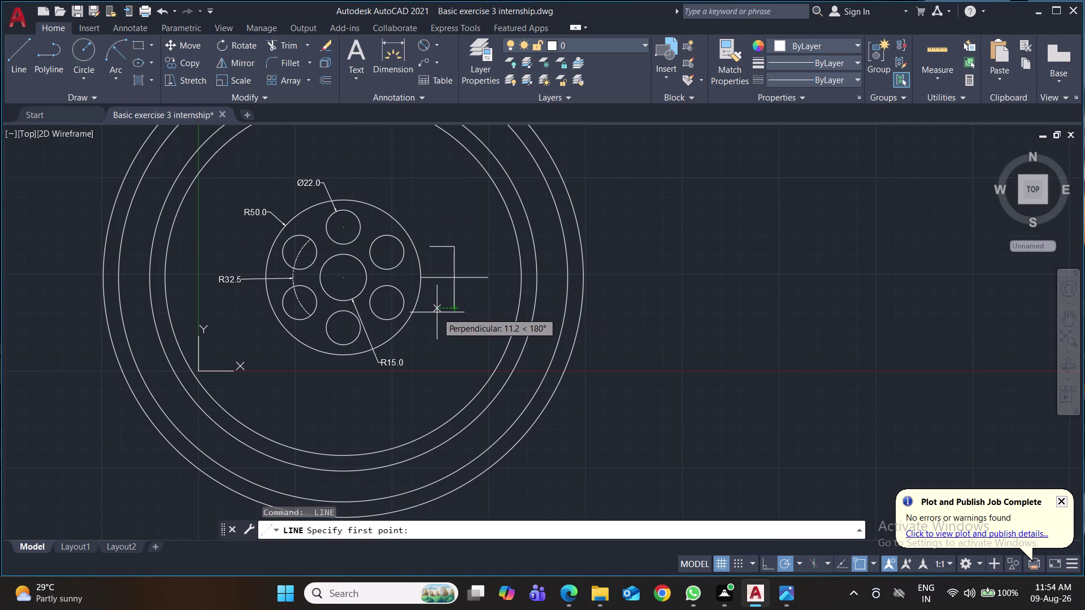
click(436, 312)
key(space)
key(space)
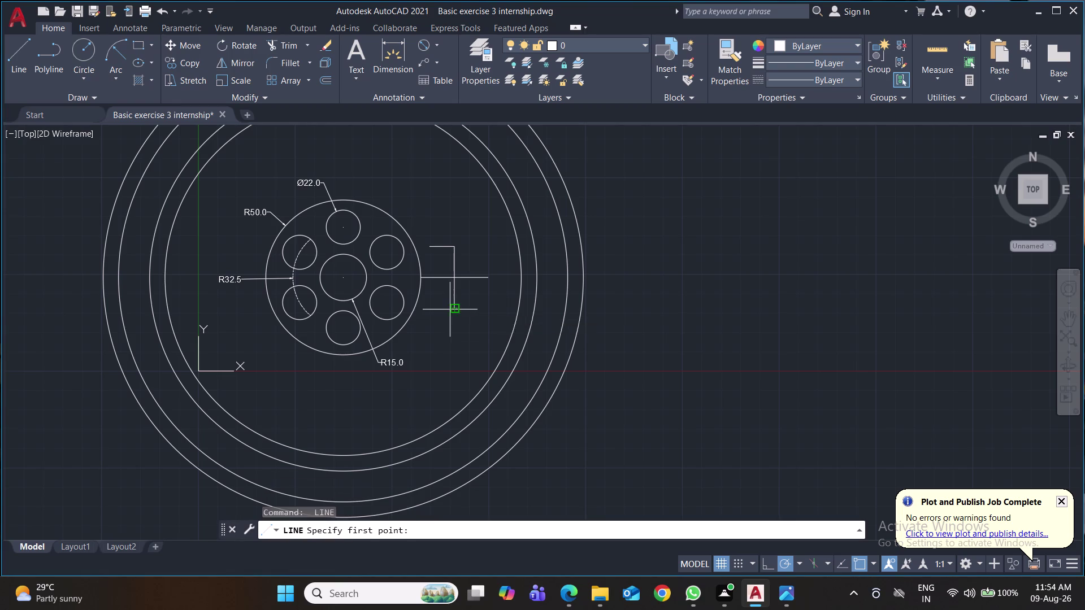
click(453, 307)
click(433, 305)
key(space)
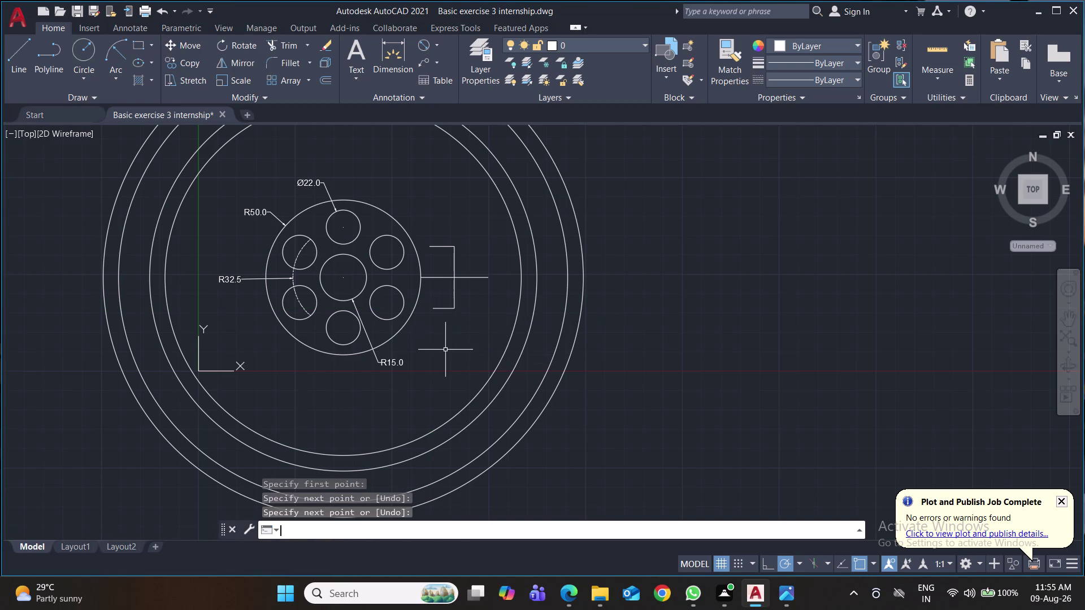
Draw two horizontal spoke lines running right from the vertical line's ends.
key(space)
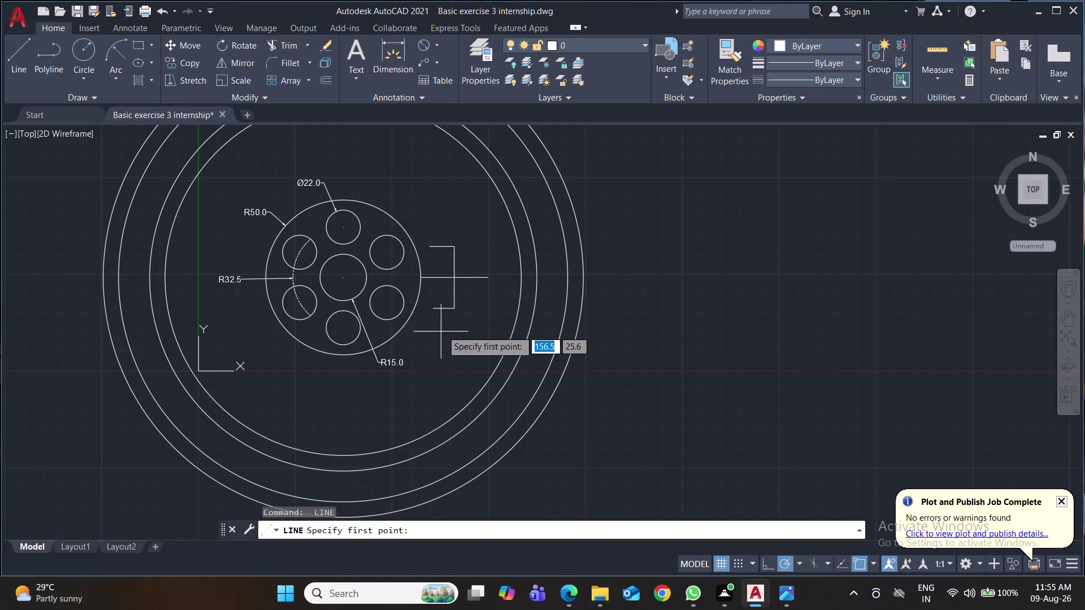
click(455, 310)
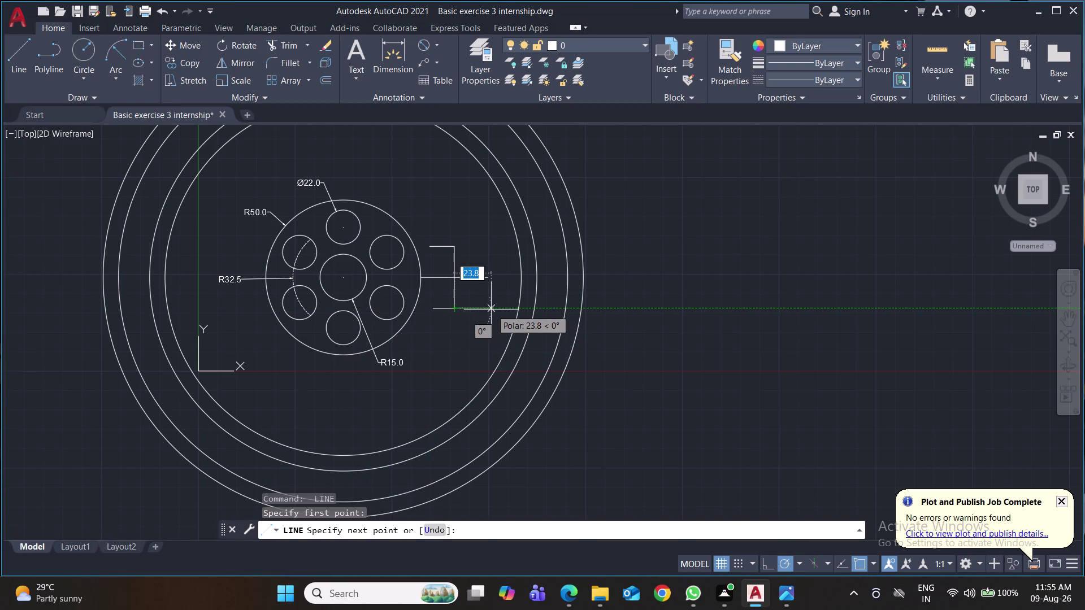
click(491, 310)
key(space)
key(space)
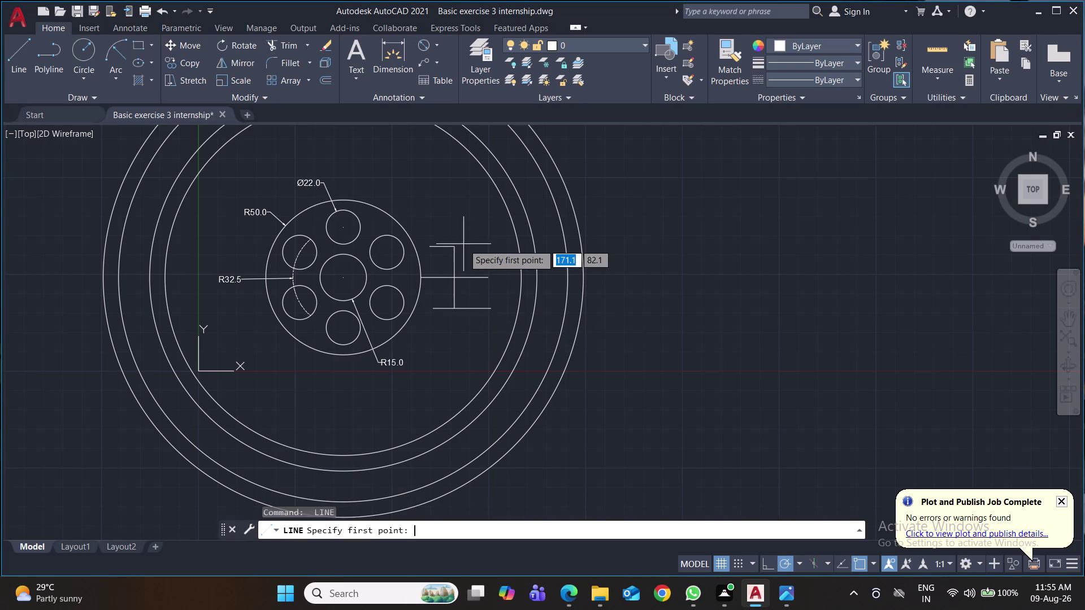
click(453, 248)
click(484, 253)
key(space)
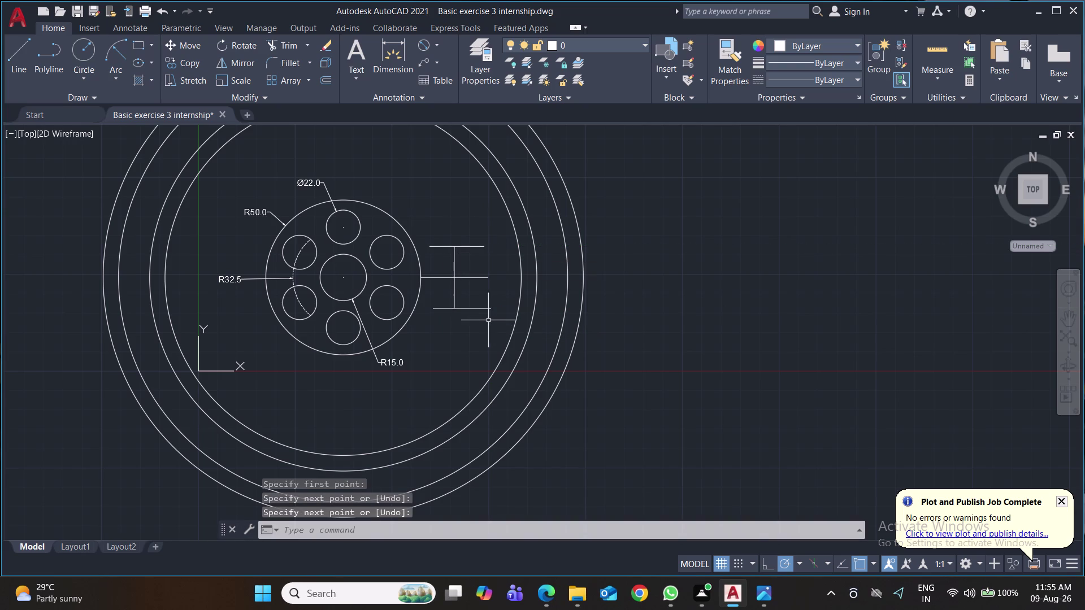
key(e)
key(x)
key(Return)
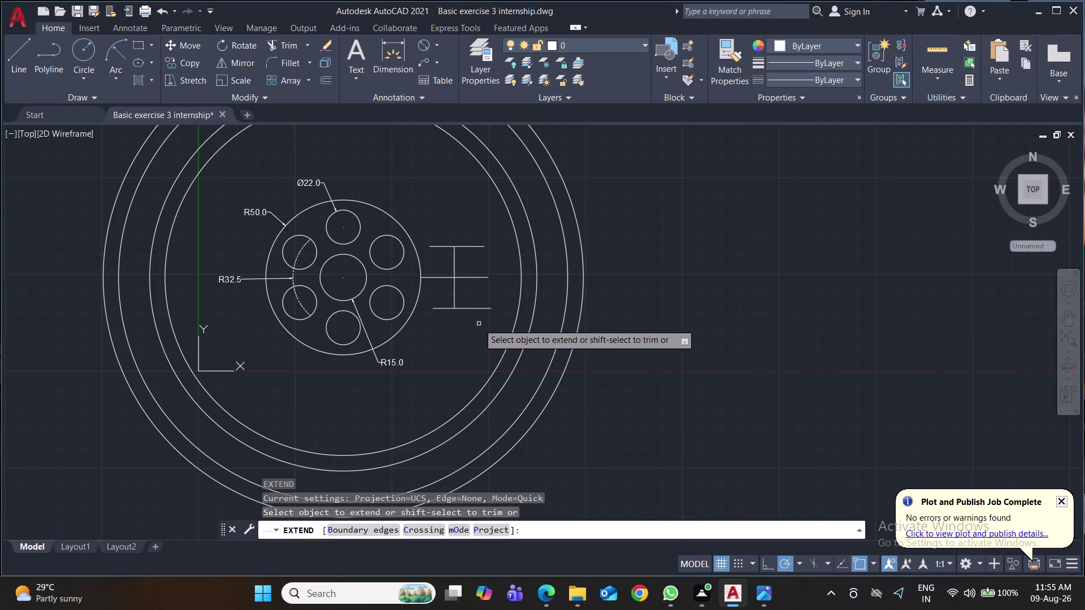
Extend both spoke edge lines to the R50 rim and inner ring, then save.
click(440, 310)
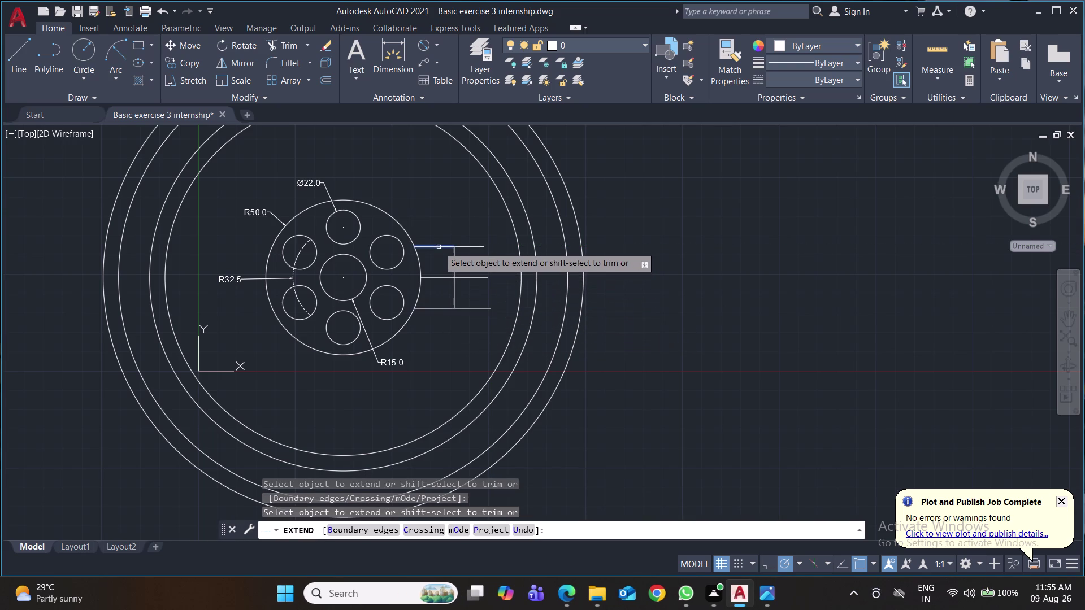
click(439, 247)
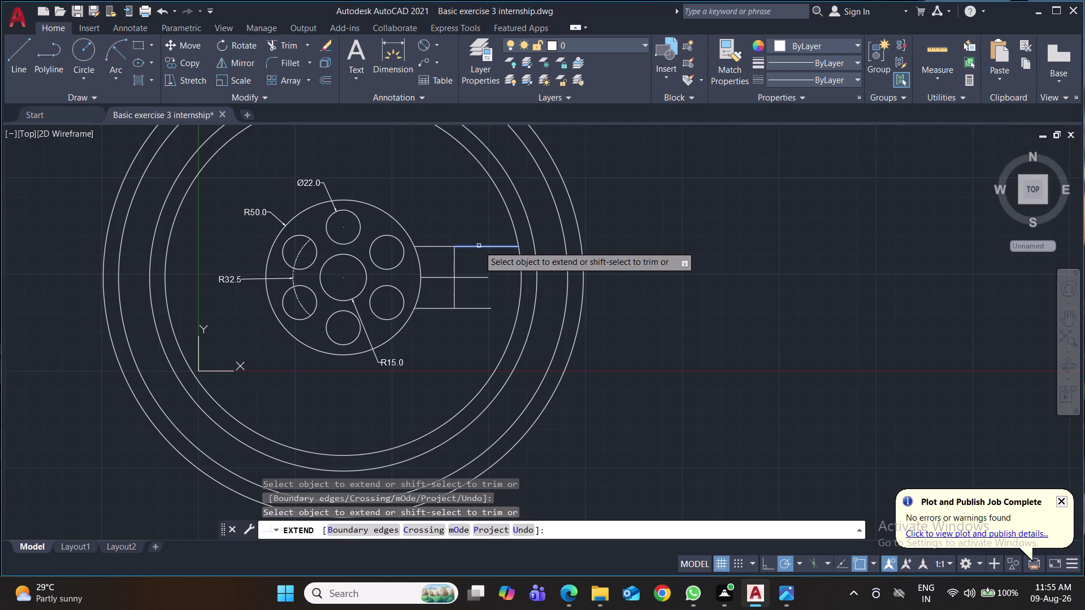
click(478, 246)
click(485, 309)
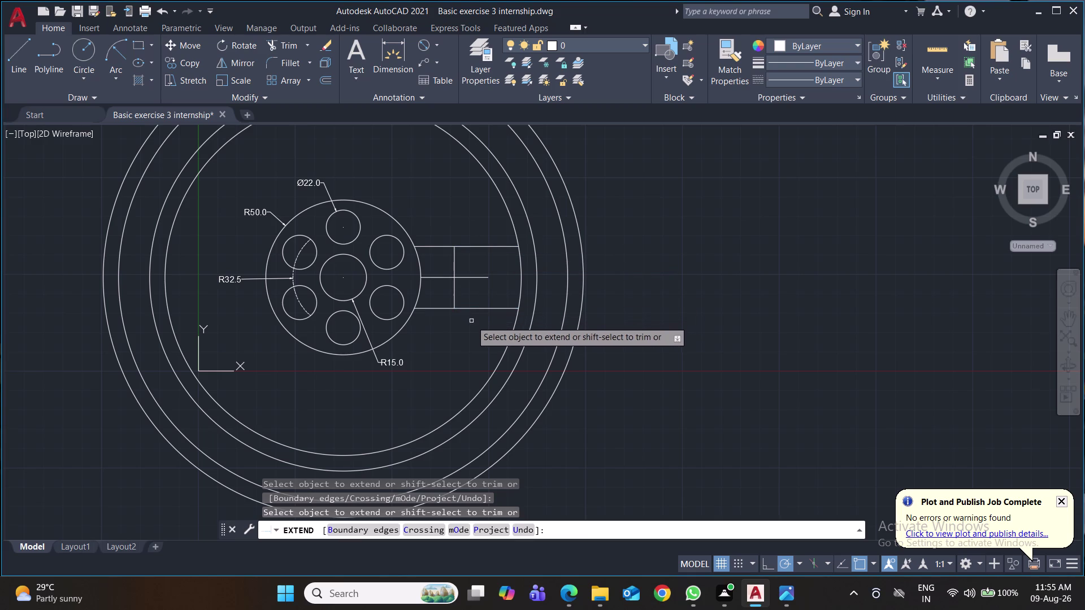
key(ctrl+s)
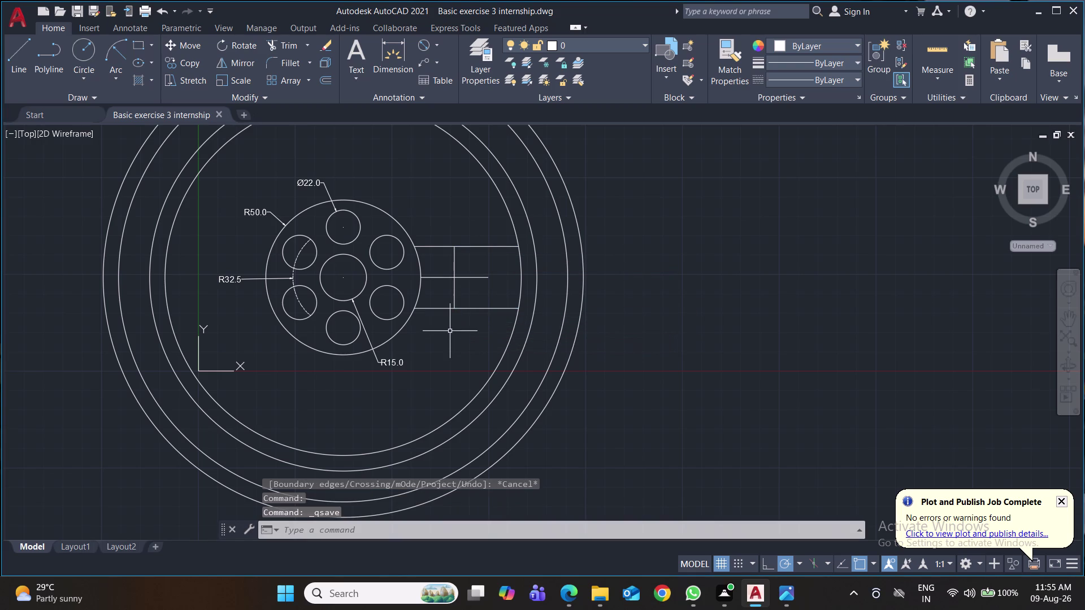
Trim the extra cross line and its stub between the spoke edges, then save.
key(t)
key(r)
key(Return)
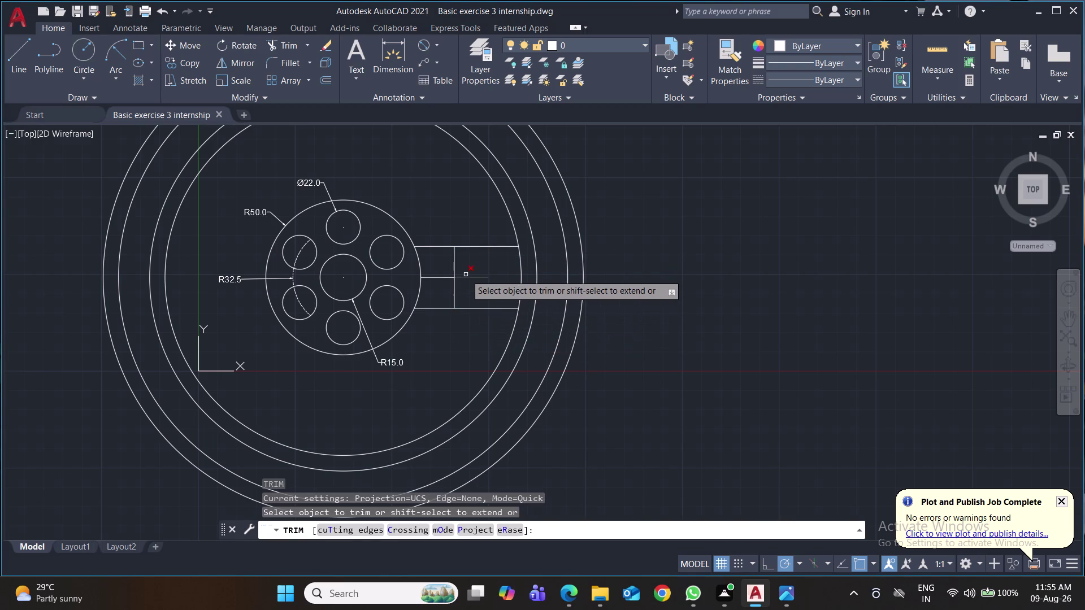
click(467, 263)
click(439, 291)
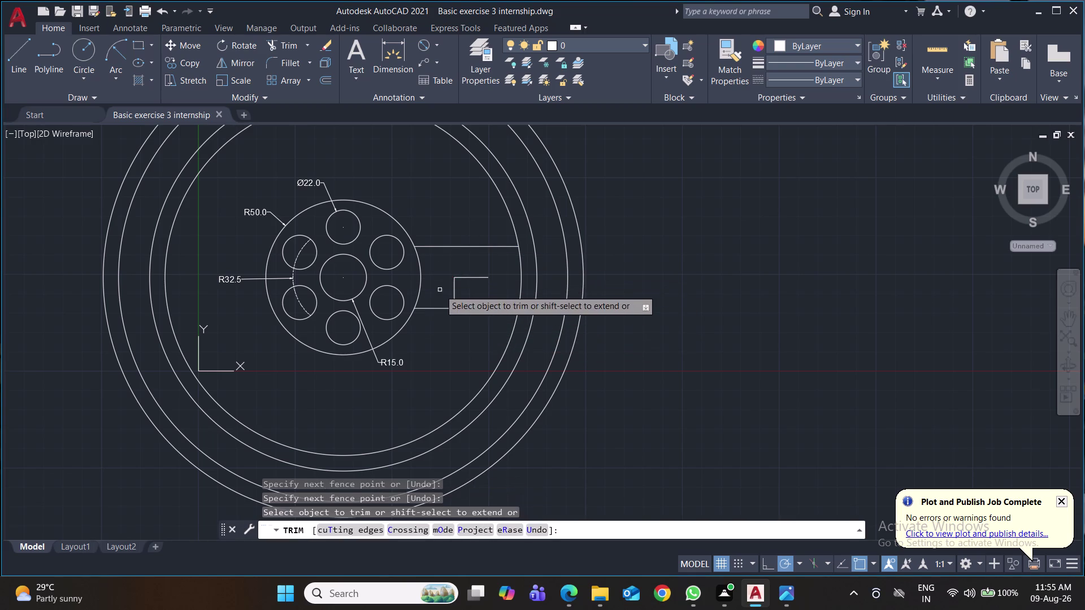
click(467, 270)
click(452, 292)
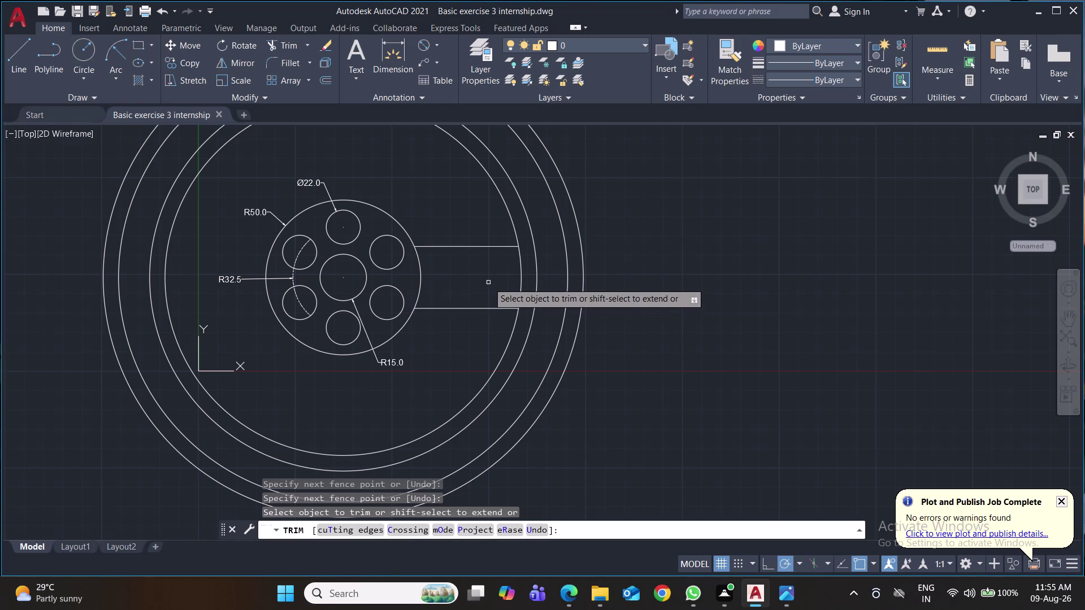
key(ctrl+s)
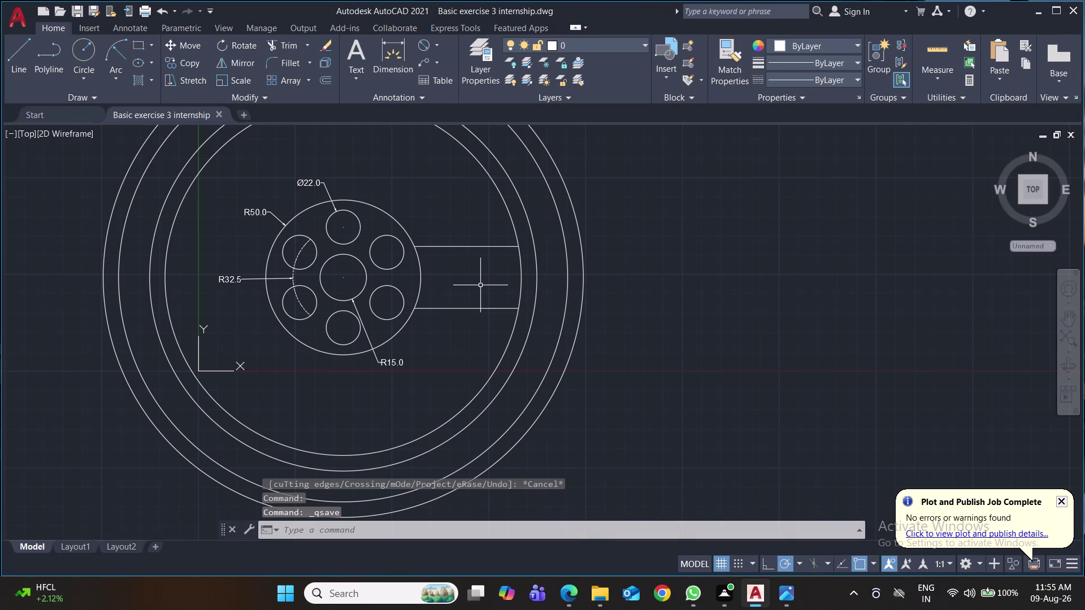
middle_drag(672, 262, 670, 275)
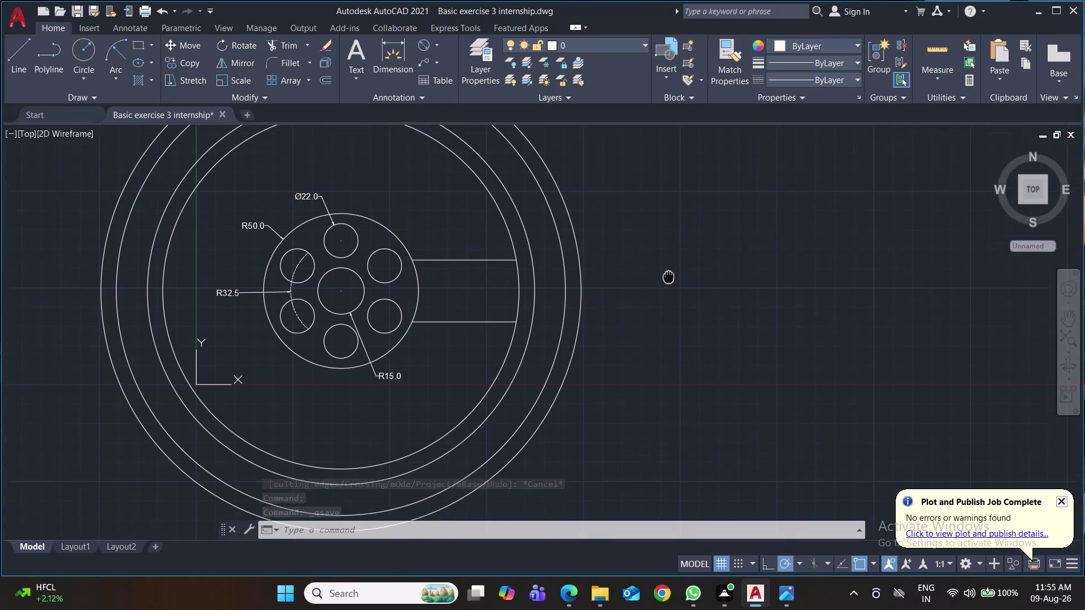
middle_drag(670, 275, 663, 294)
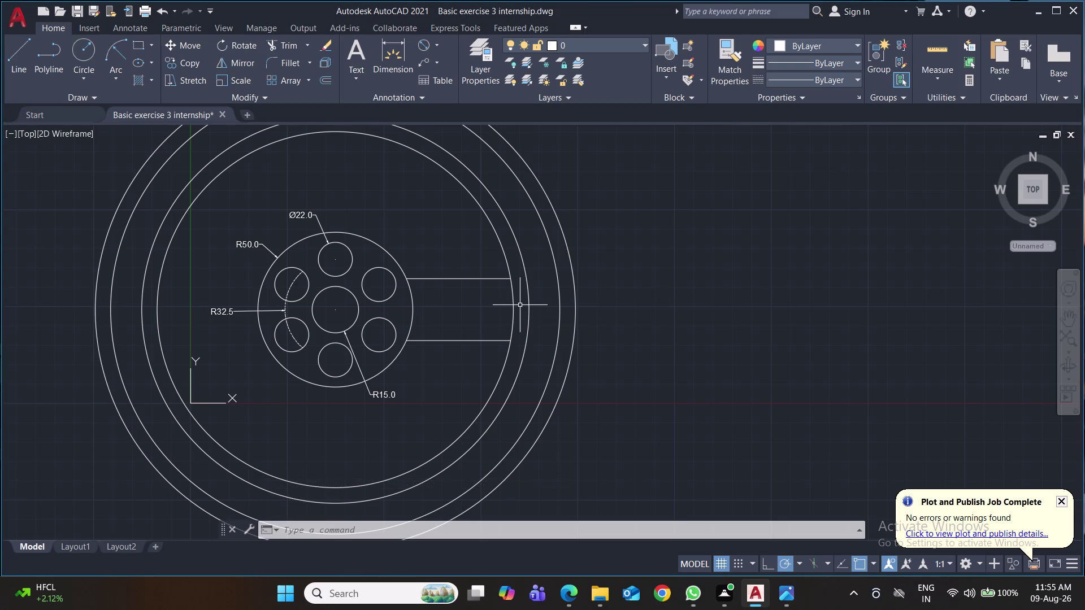
text(tr)
key(Return)
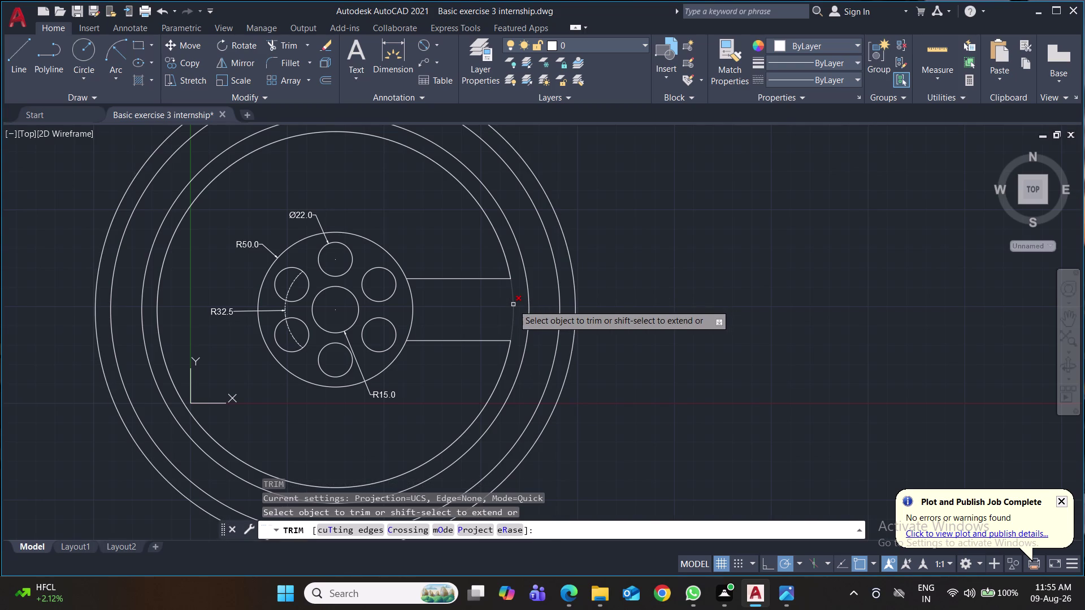
click(513, 305)
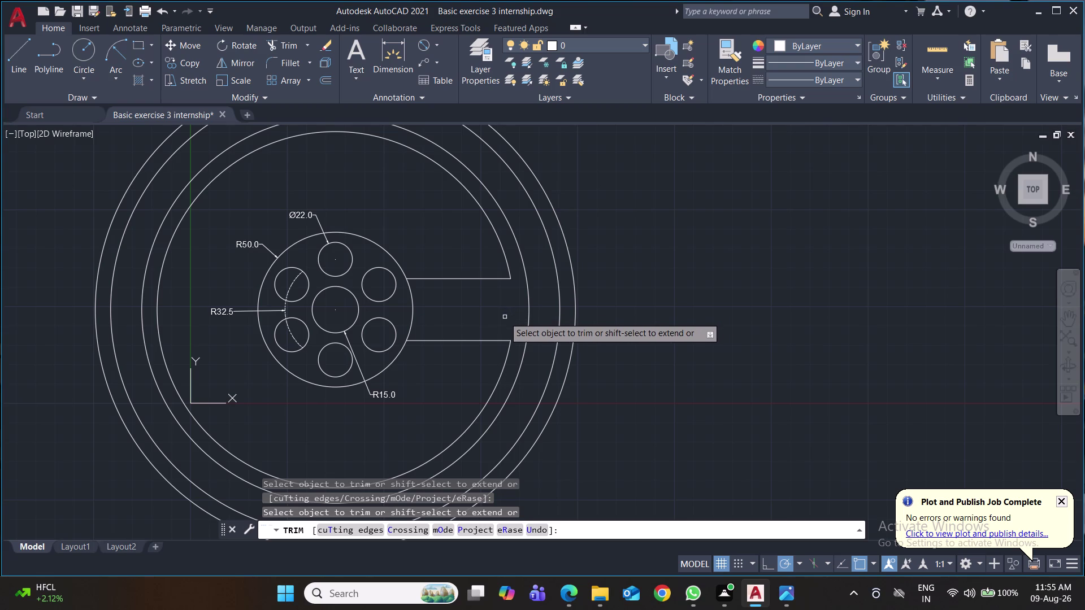
key(ctrl+z)
key(ctrl+s)
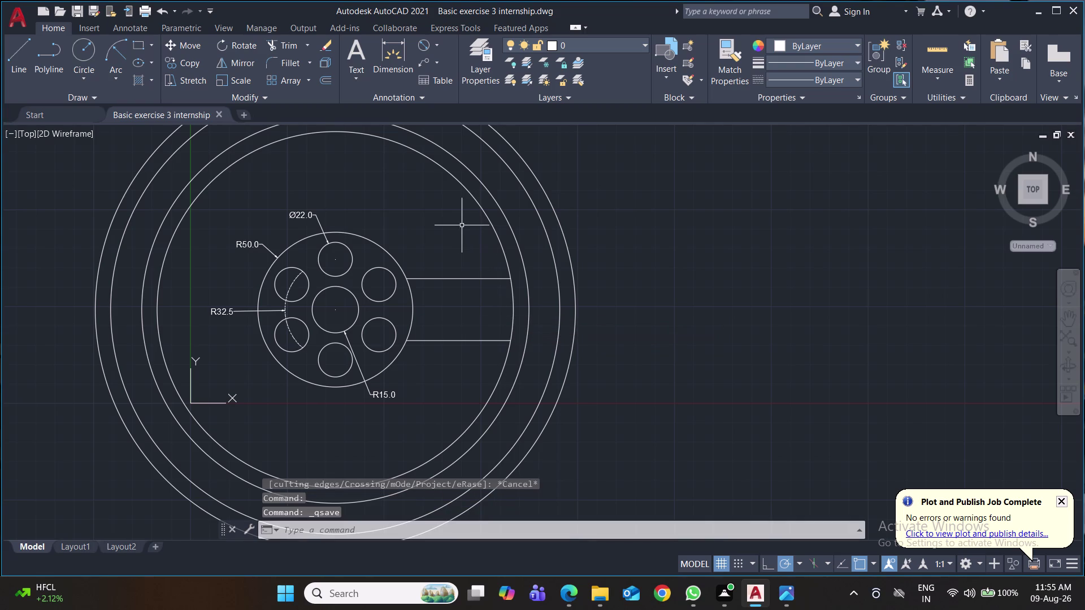
key(o)
key(Return)
key(Escape)
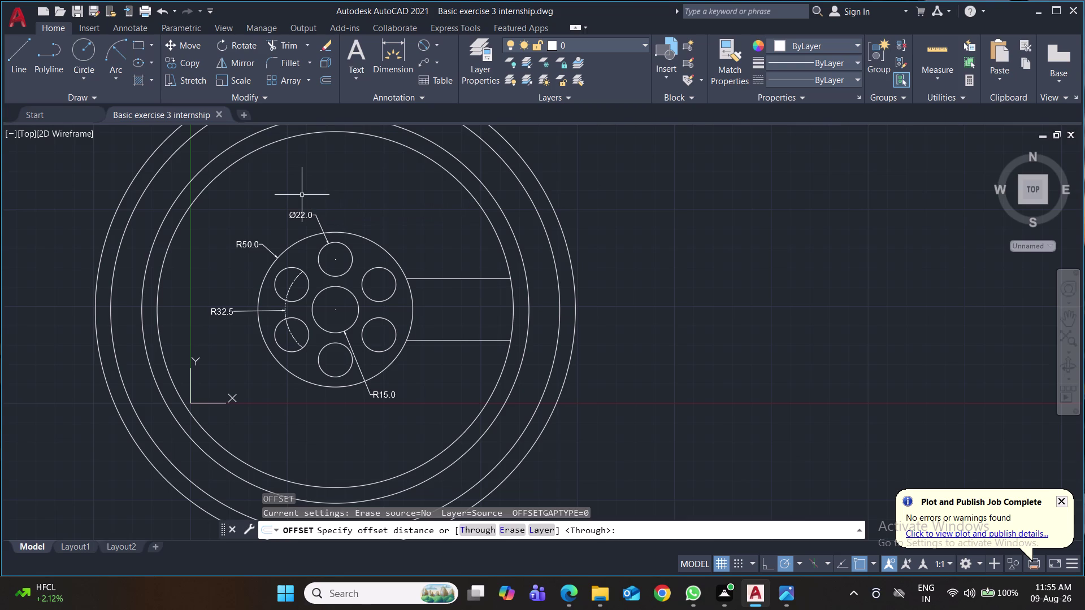
key(f)
key(Return)
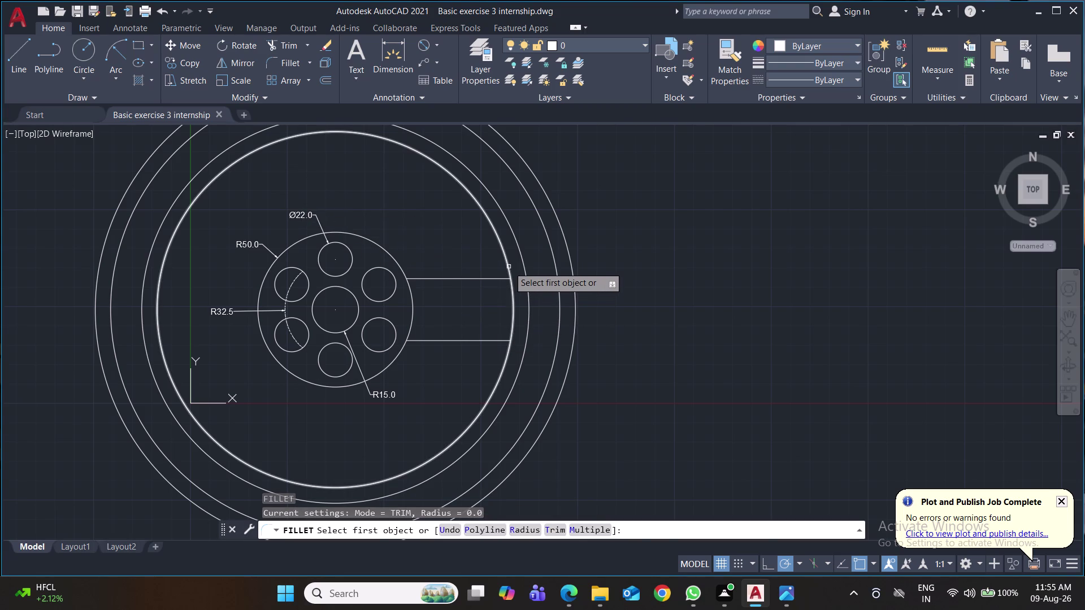
click(509, 267)
click(495, 280)
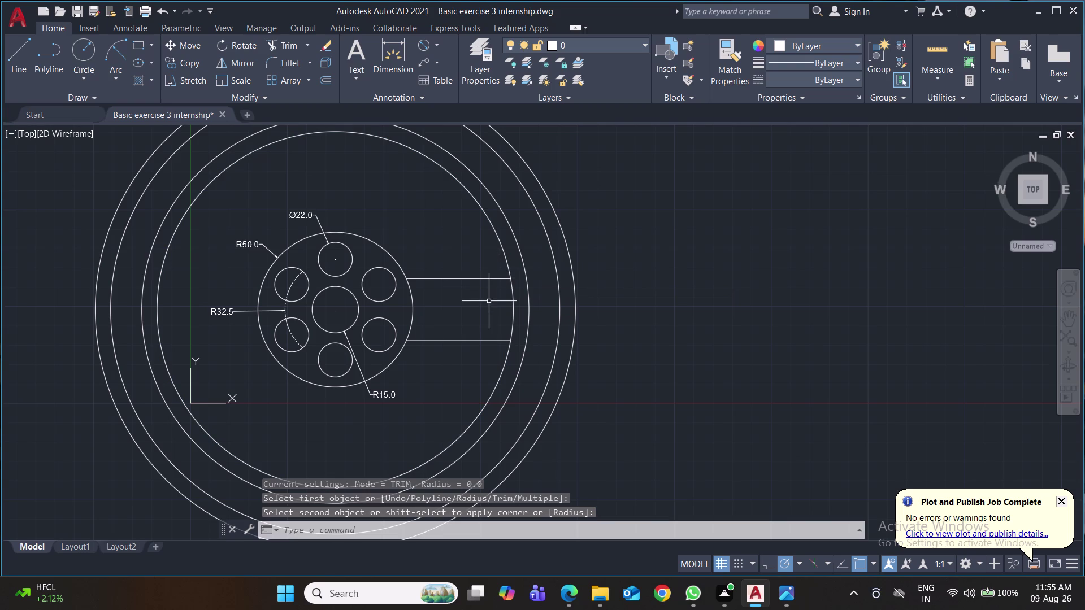
key(f)
key(Return)
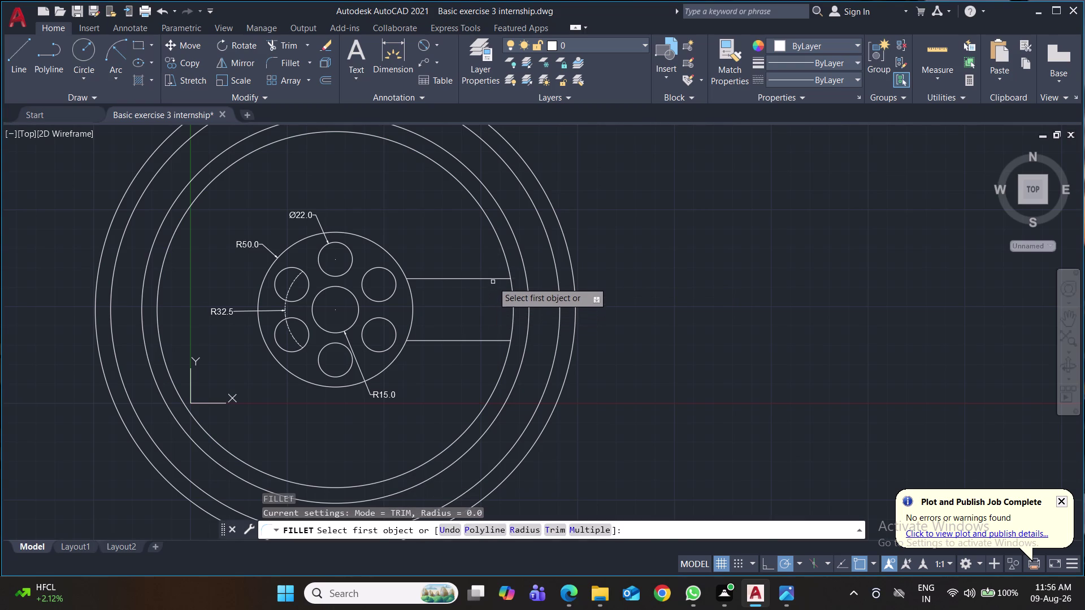
click(493, 278)
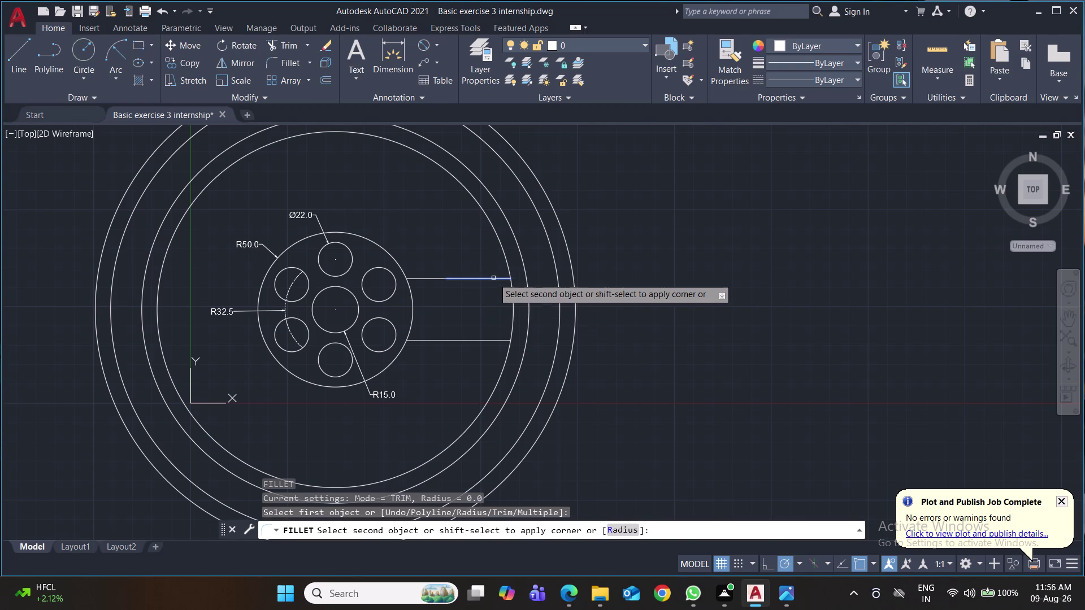
key(5)
key(Return)
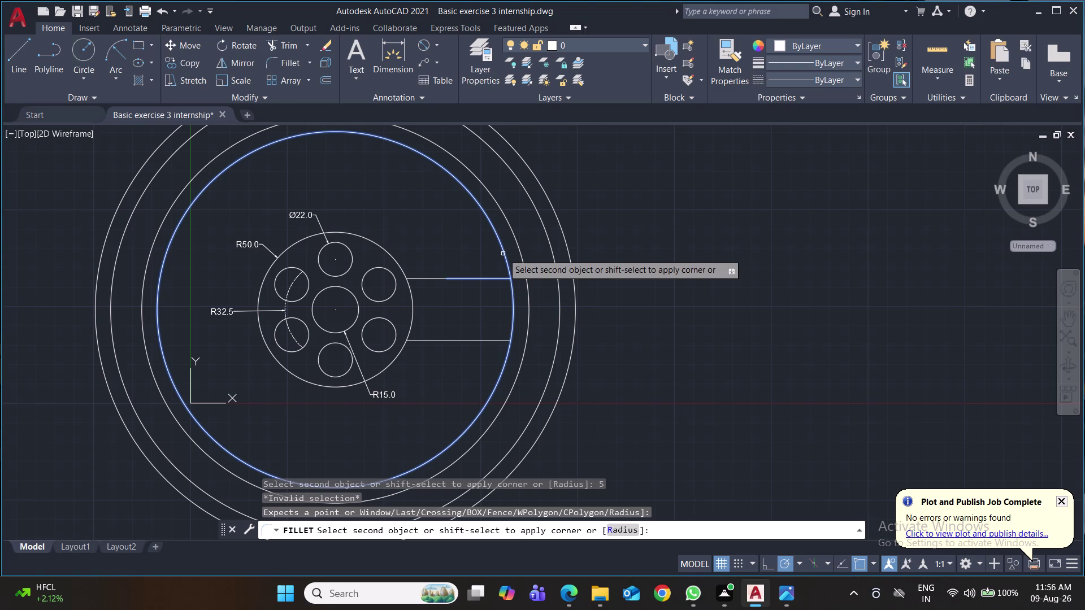
click(503, 254)
key(ctrl+s)
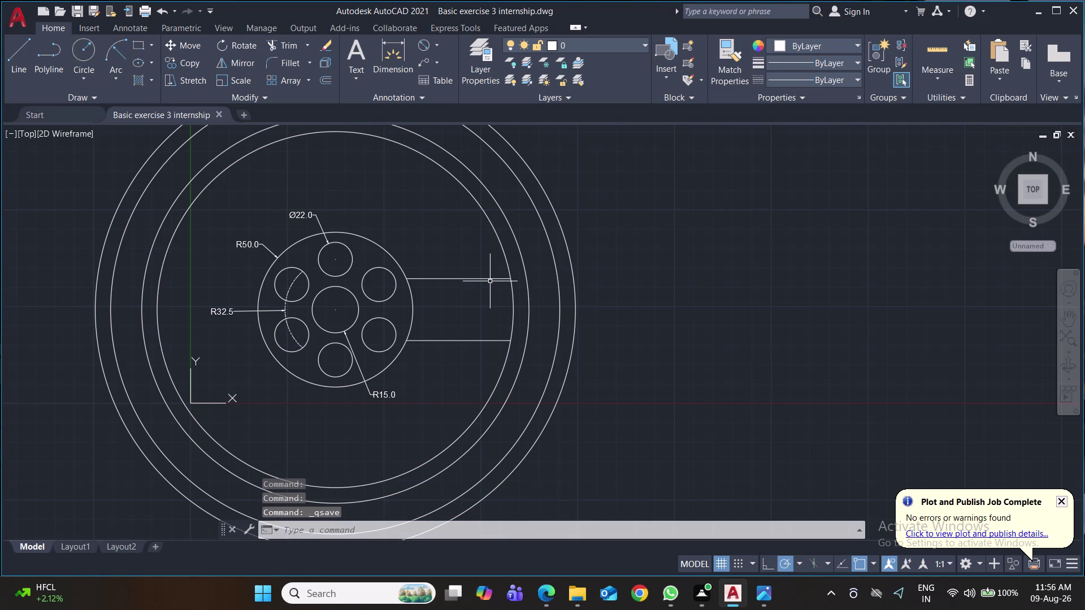
scroll(down, 3)
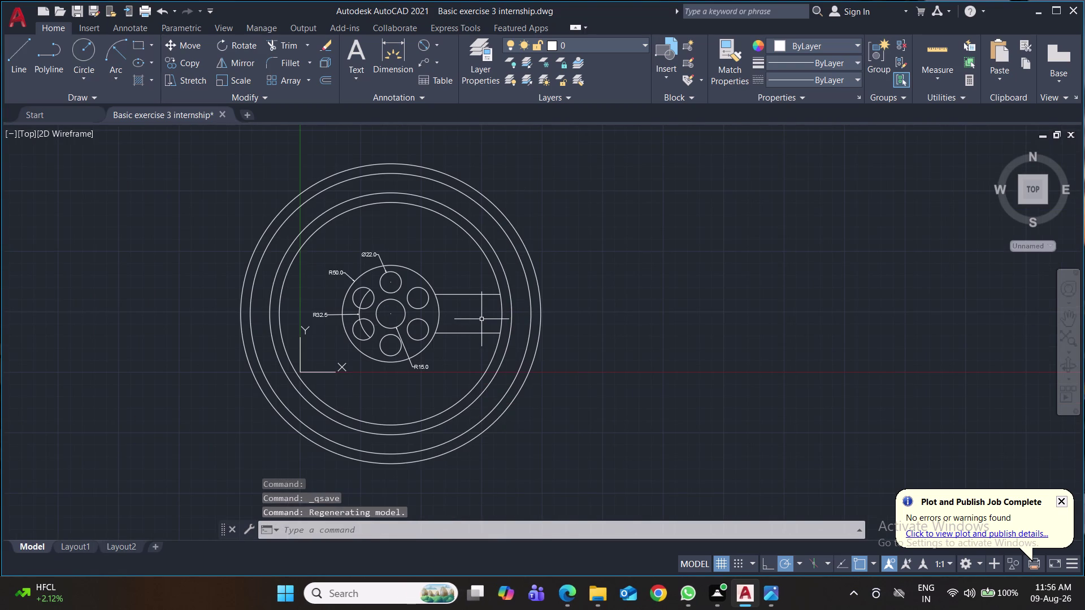
Draw two vertical lines from the hub centre, one up and one down past the plate.
key(l)
key(Return)
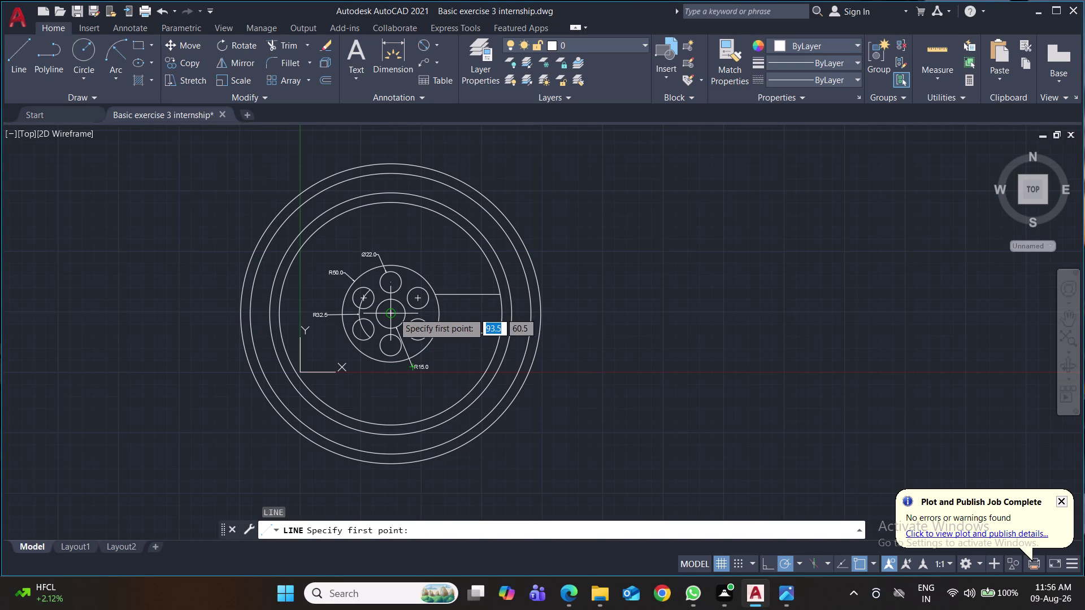
click(394, 313)
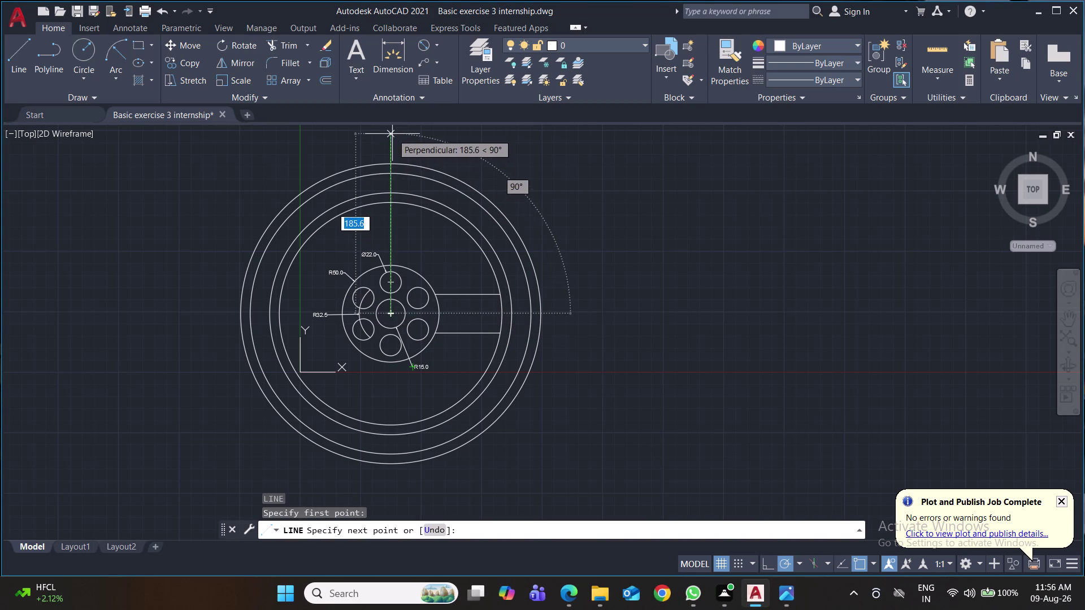
click(392, 134)
key(Return)
key(space)
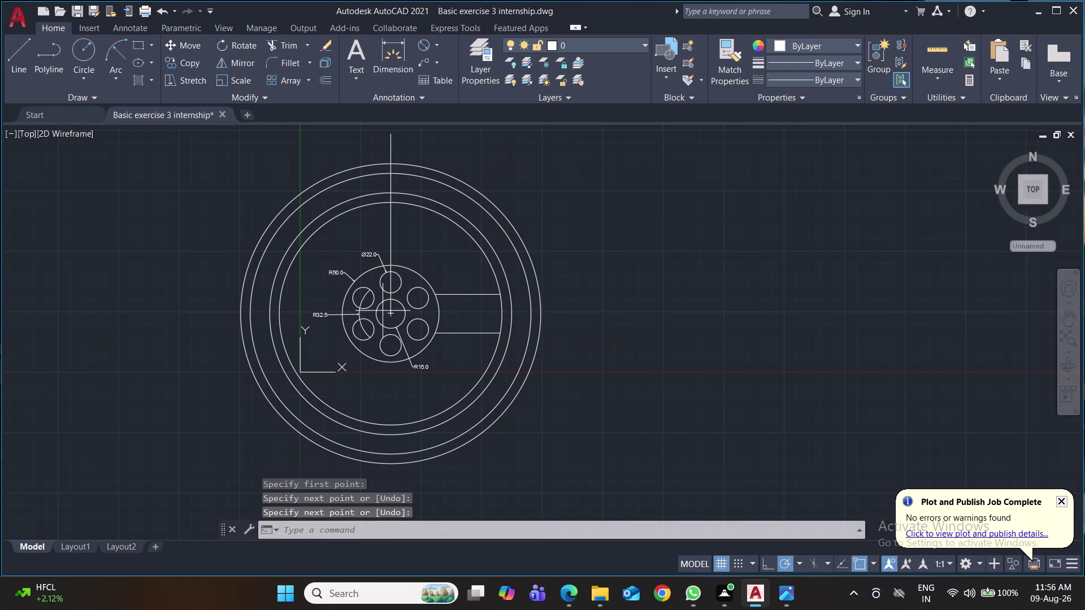
click(392, 315)
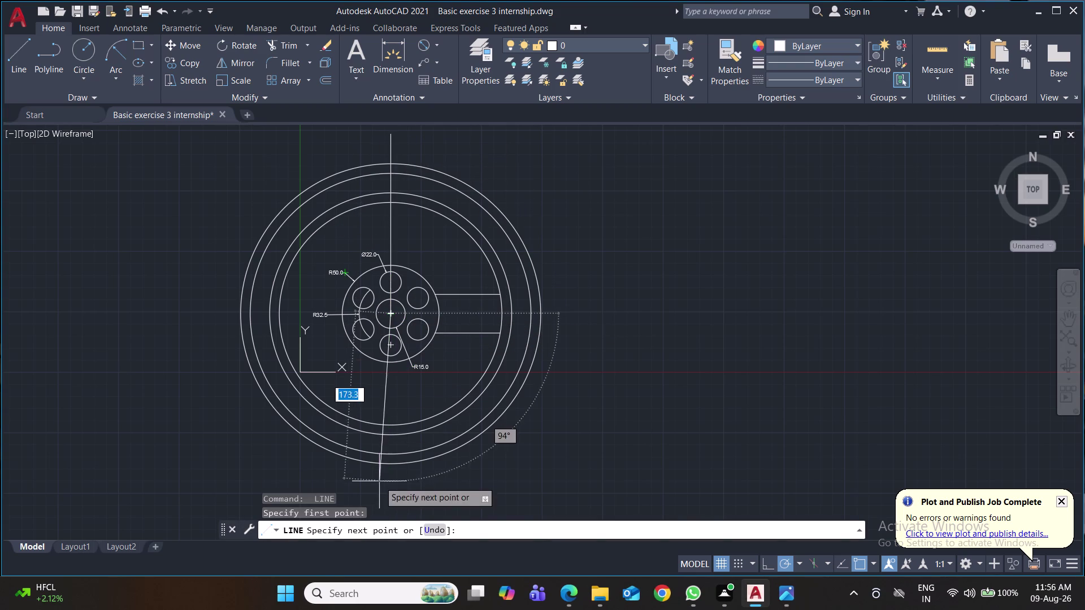
click(389, 502)
Trim two parts of the vertical line on the left and save the drawing.
key(Return)
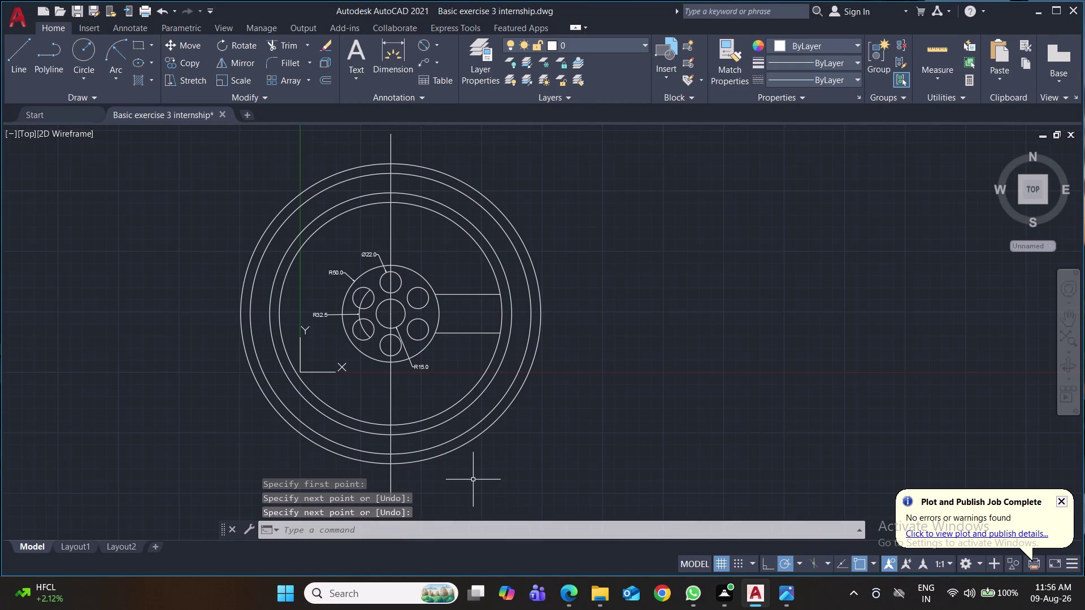
text(tr)
key(Return)
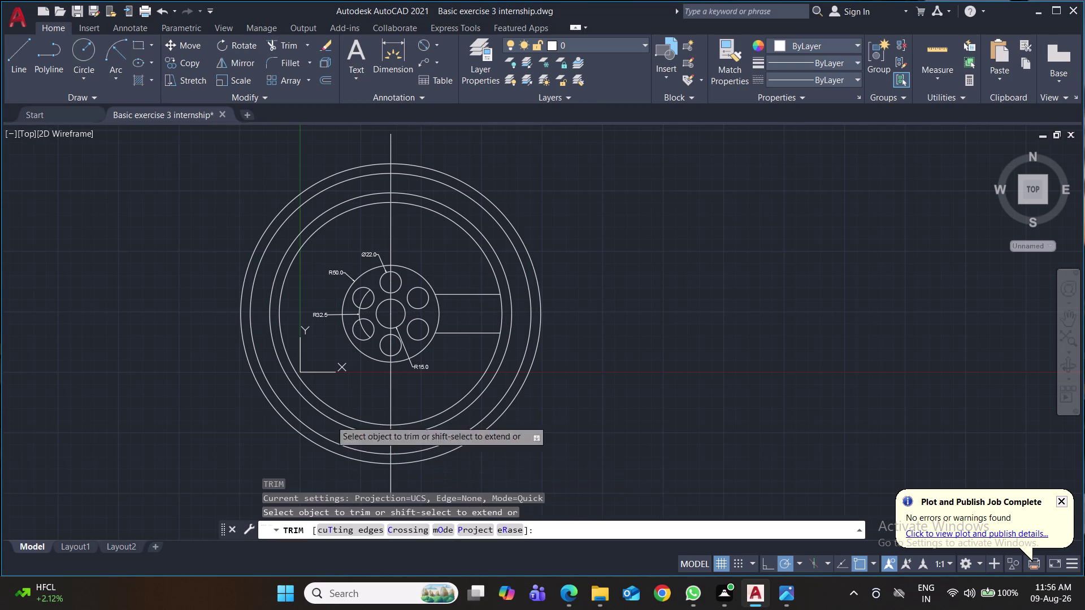
click(319, 135)
click(332, 237)
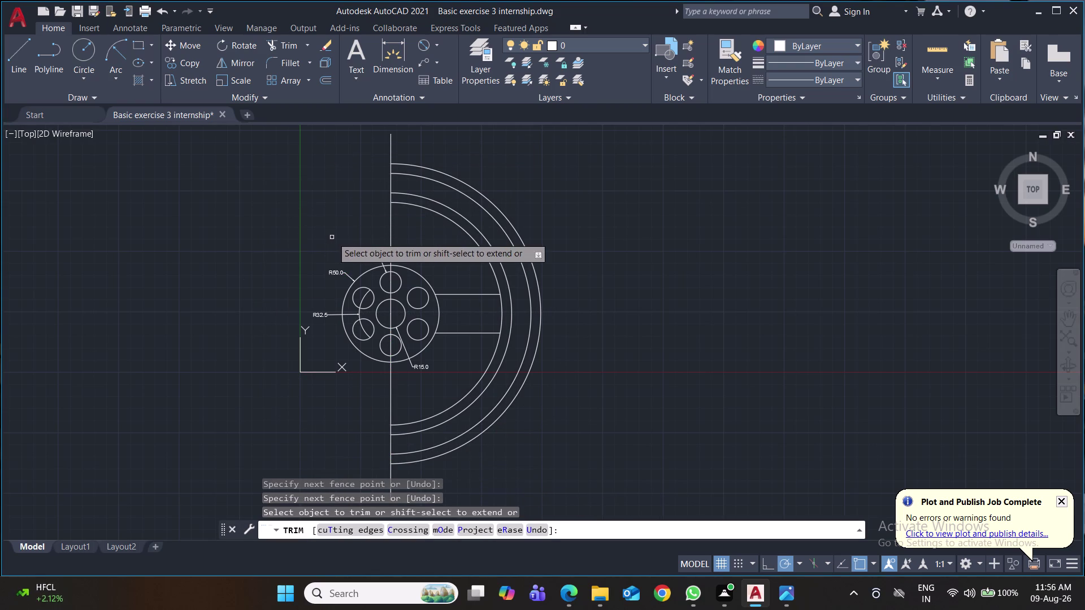
key(ctrl+s)
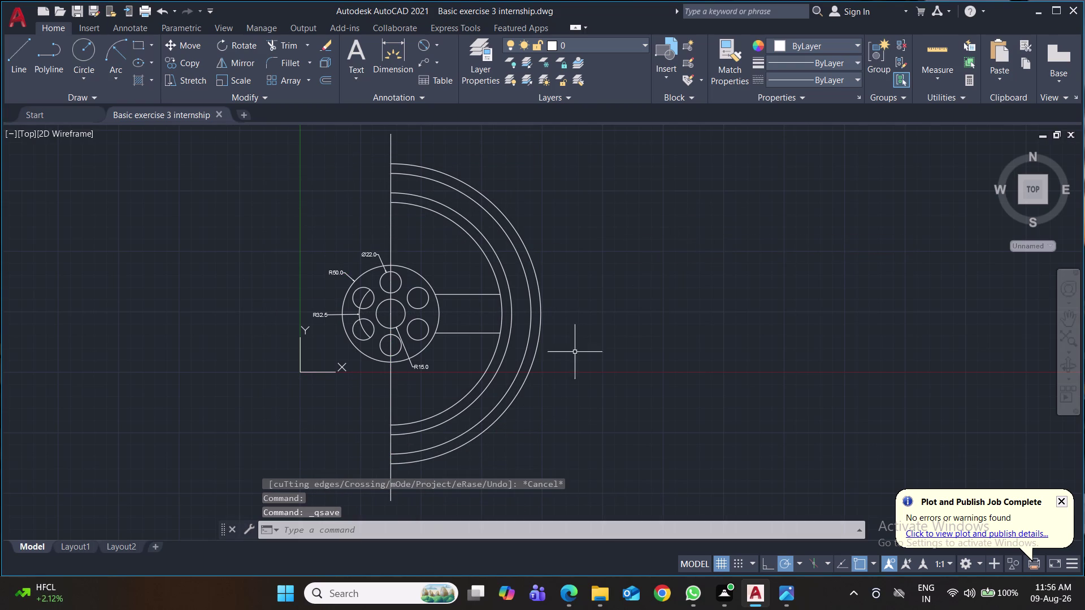
Trim the remaining vertical line sections above and below the rings and save.
text(tr)
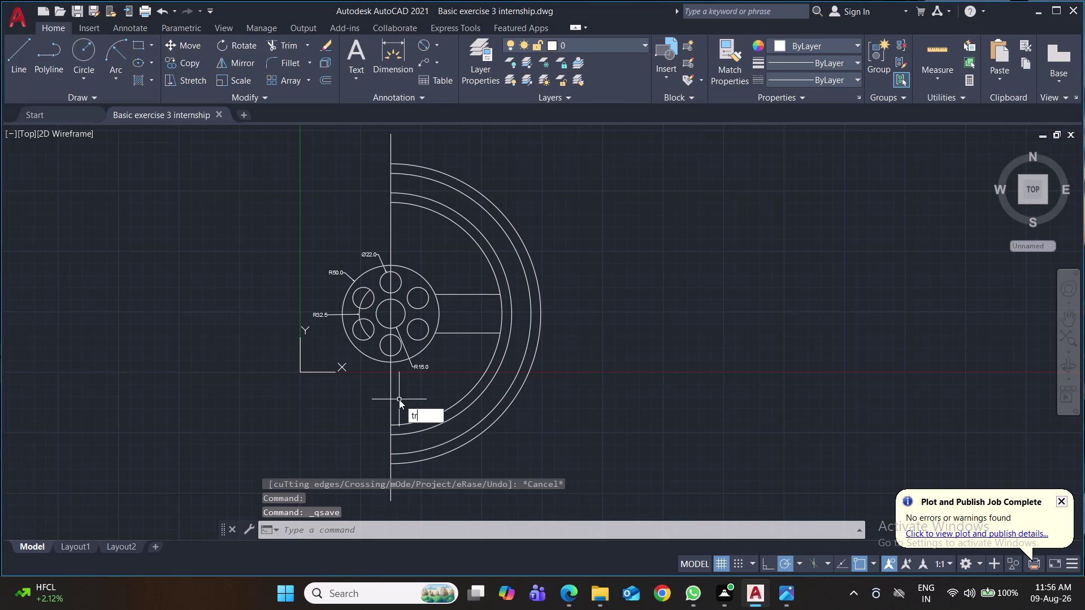
key(Return)
click(393, 395)
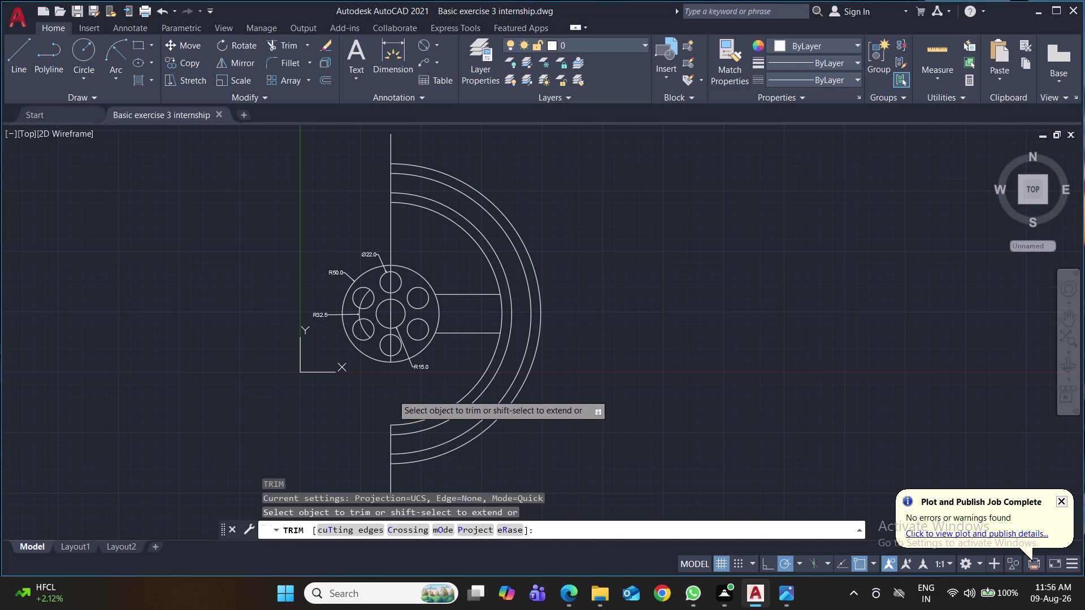
click(390, 474)
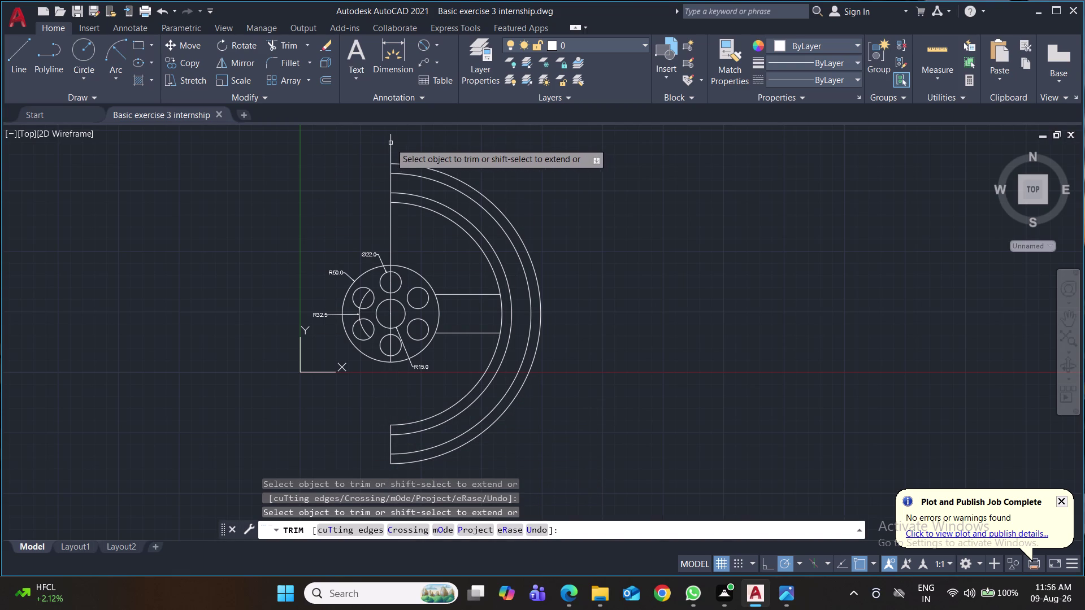
click(391, 143)
click(390, 235)
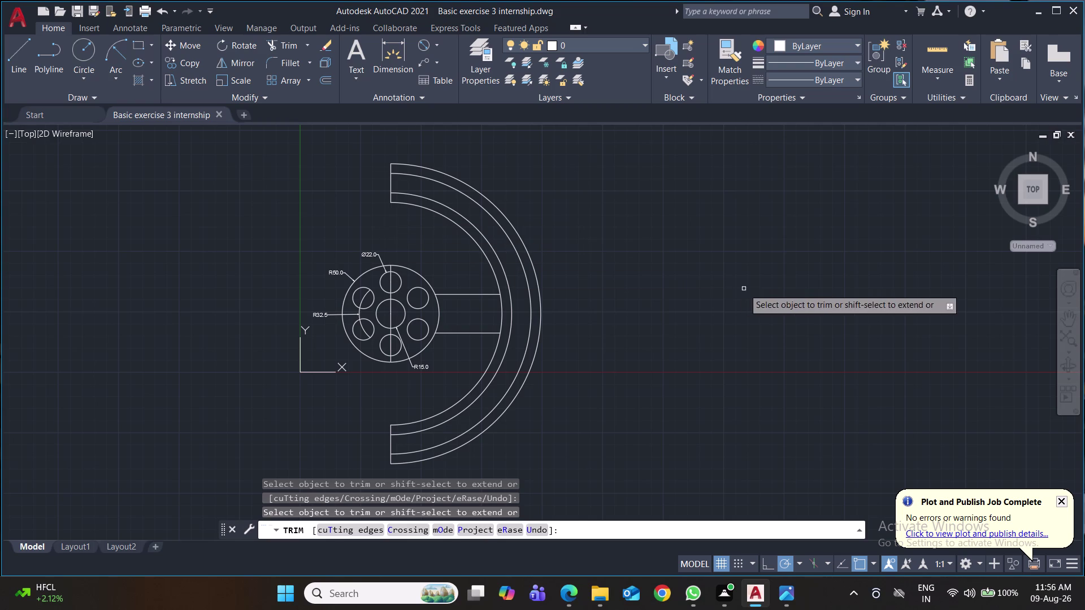
middle_drag(724, 293, 719, 252)
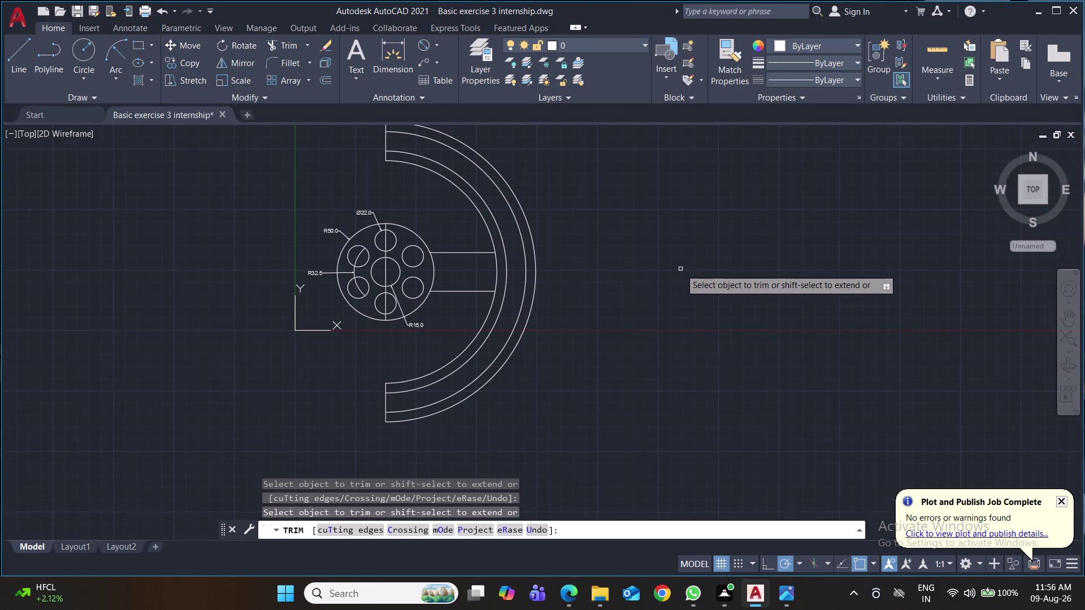
key(ctrl+s)
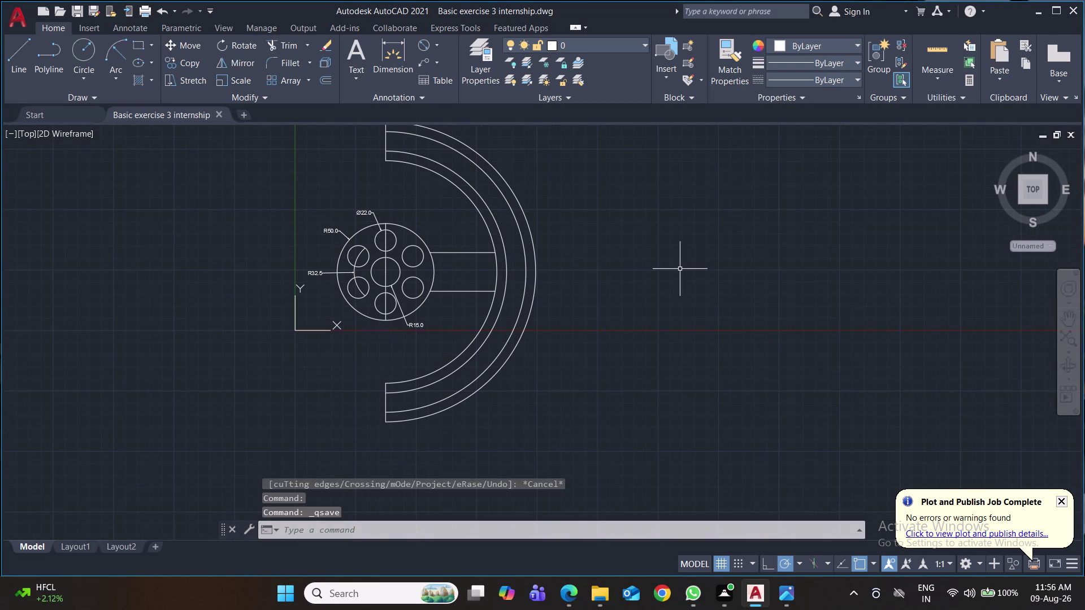
key(f)
key(Return)
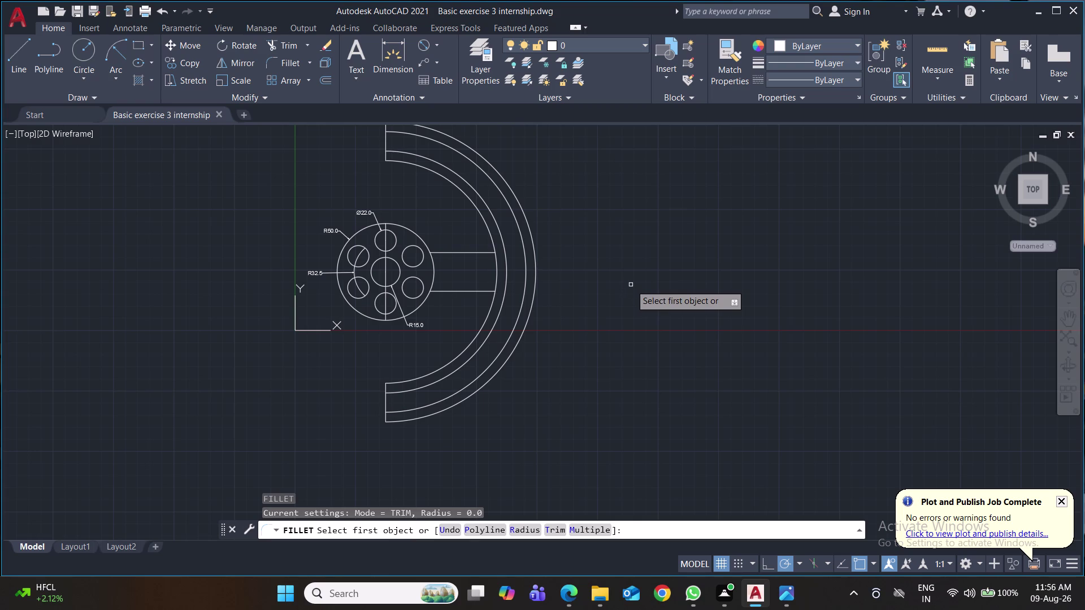
Draw a horizontal line from the hub centre rightward past the ring at 0°, then save.
middle_drag(631, 285, 646, 371)
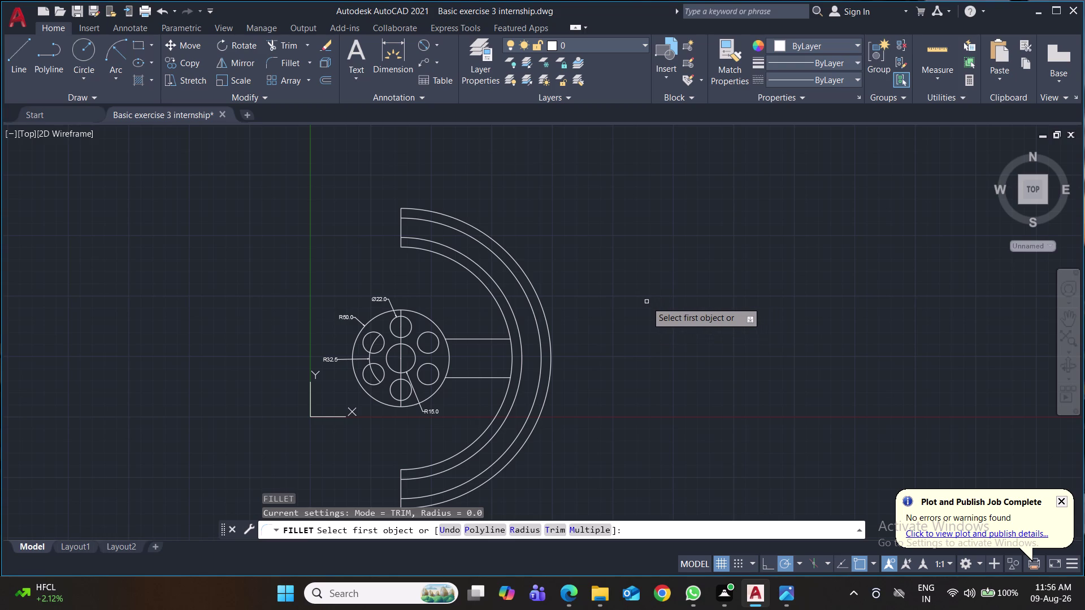
key(ctrl+s)
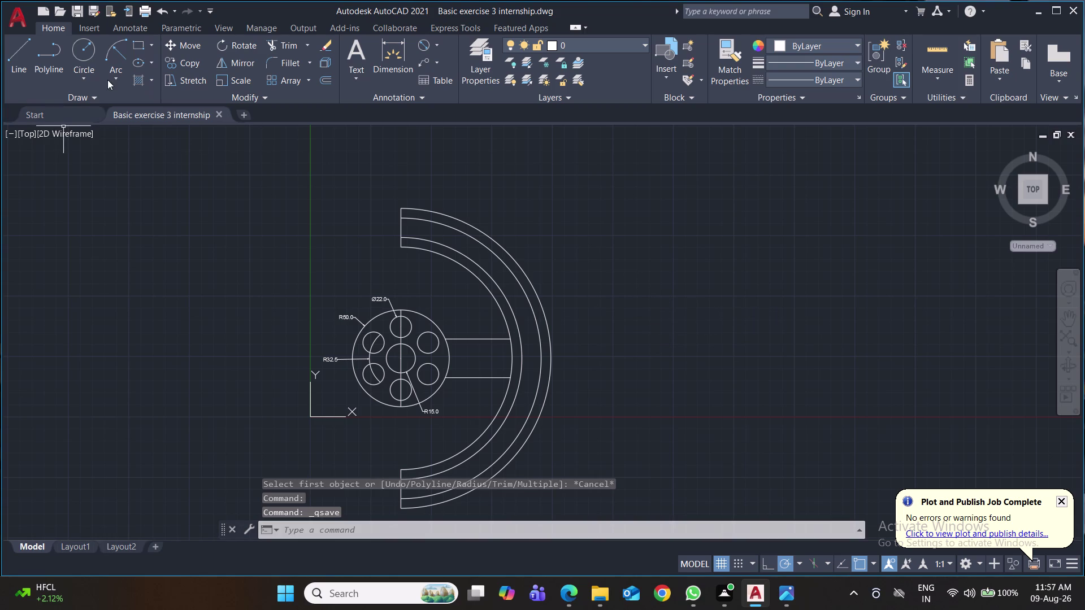
click(8, 57)
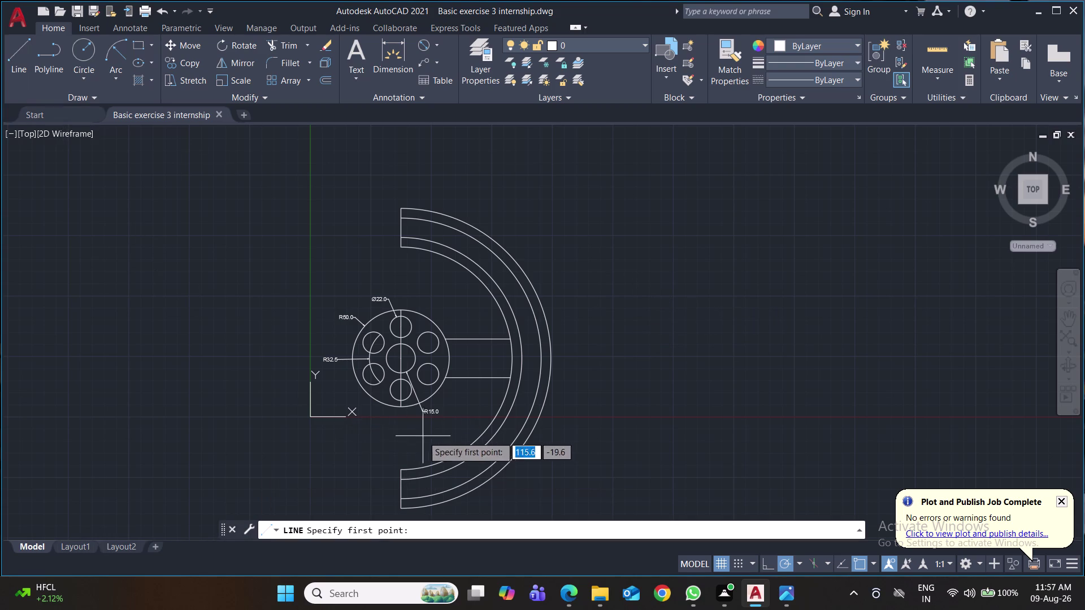
click(451, 358)
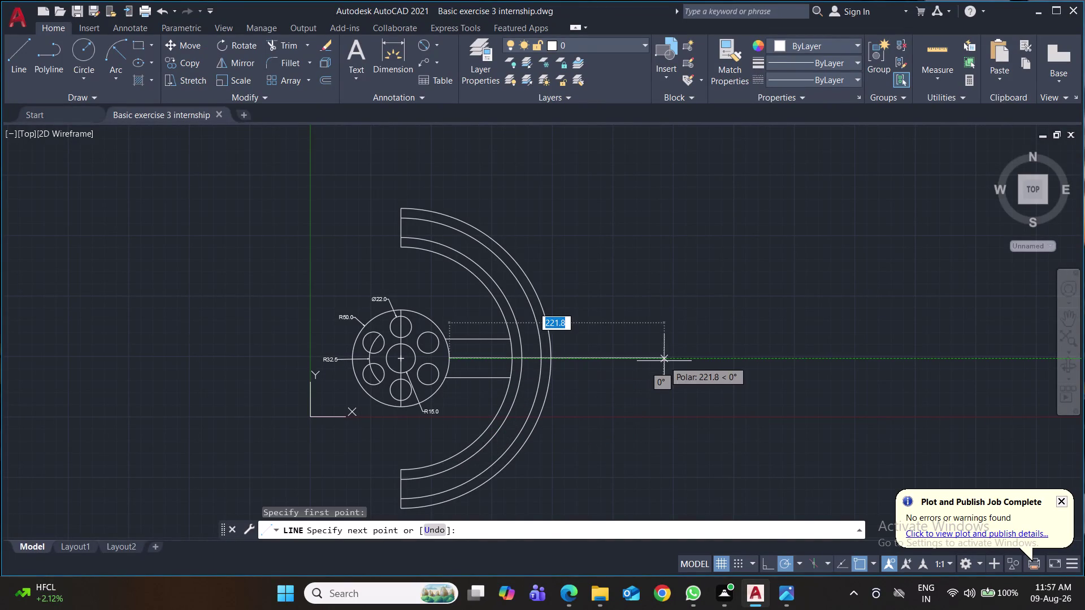
click(664, 361)
key(Return)
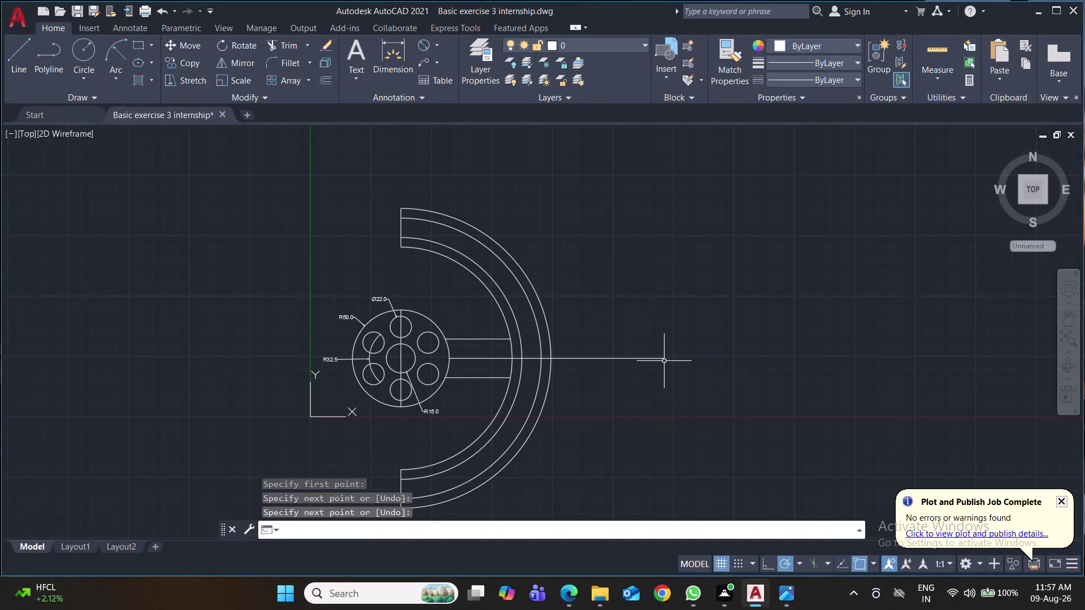
key(ctrl+s)
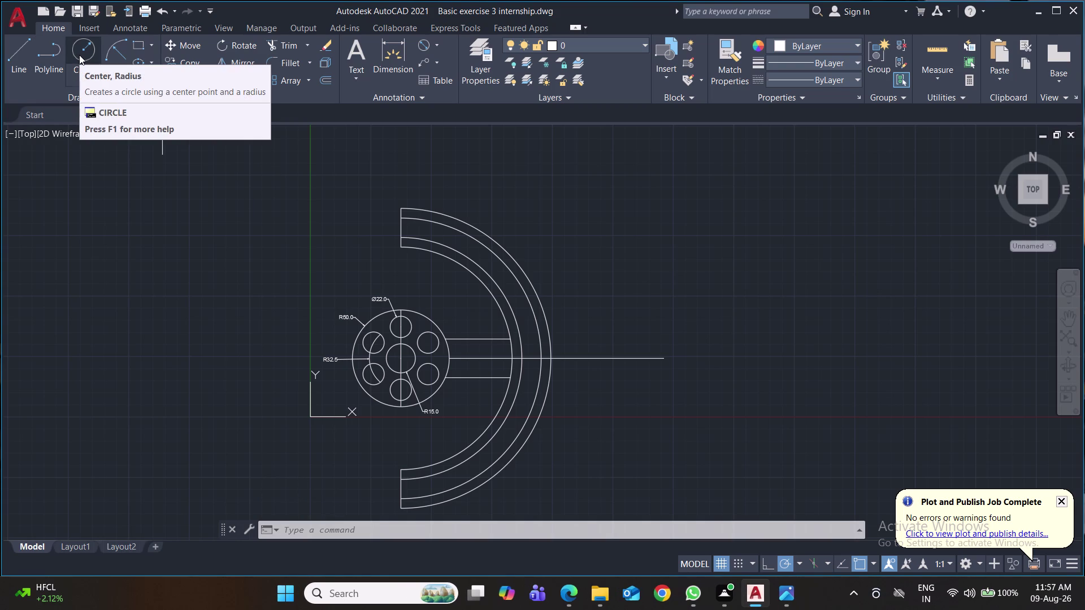
click(440, 44)
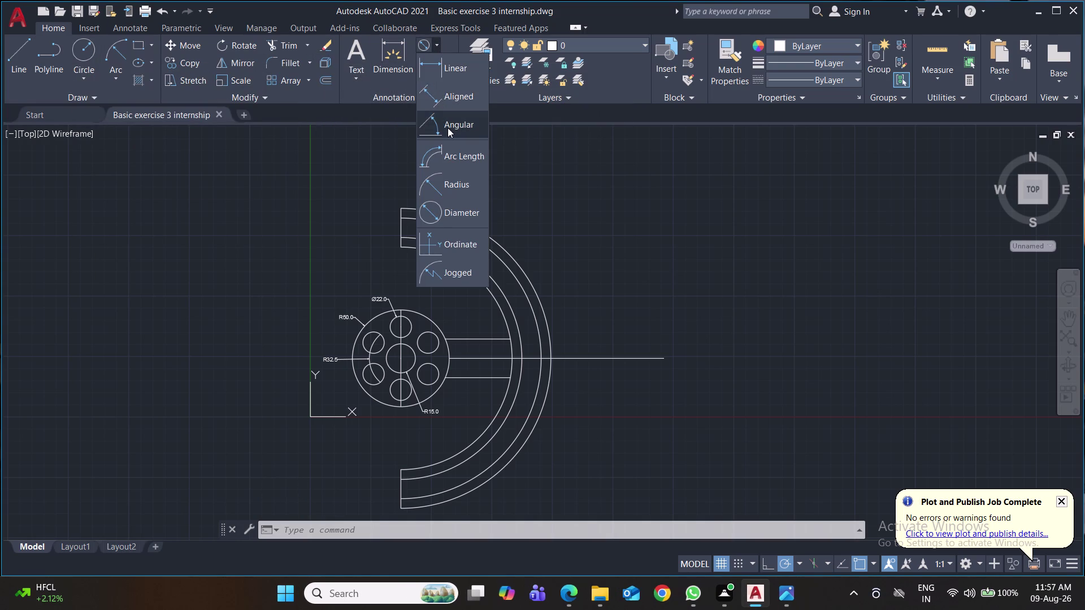
click(447, 127)
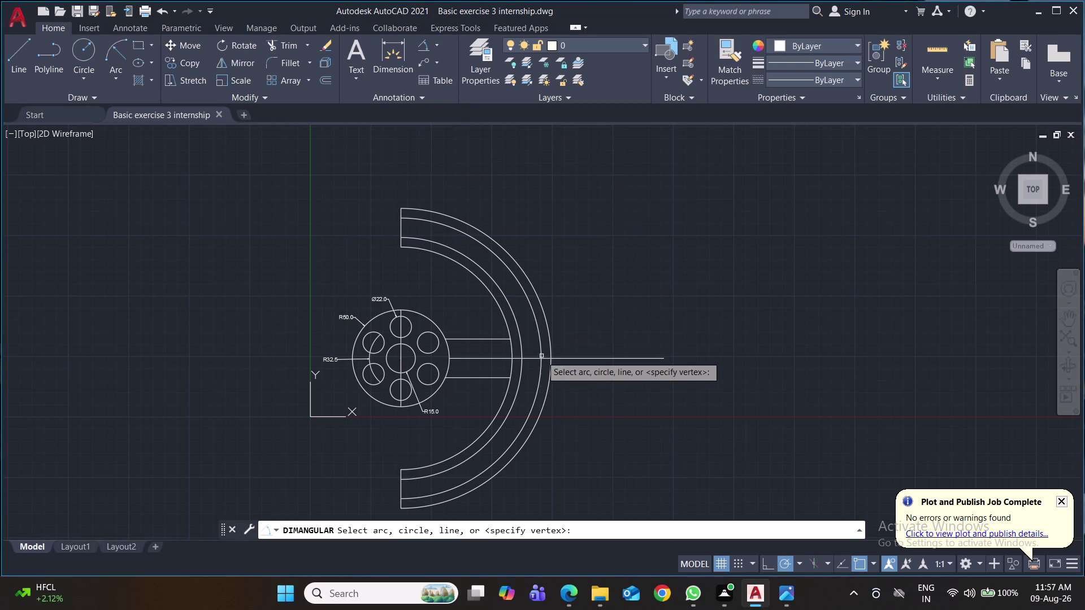
click(552, 343)
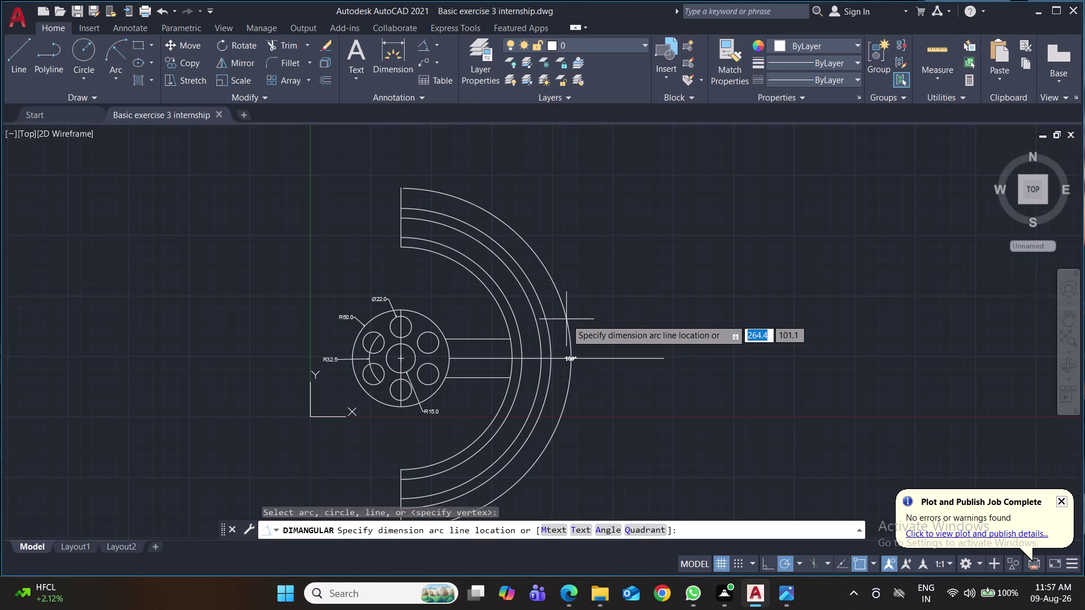
key(Escape)
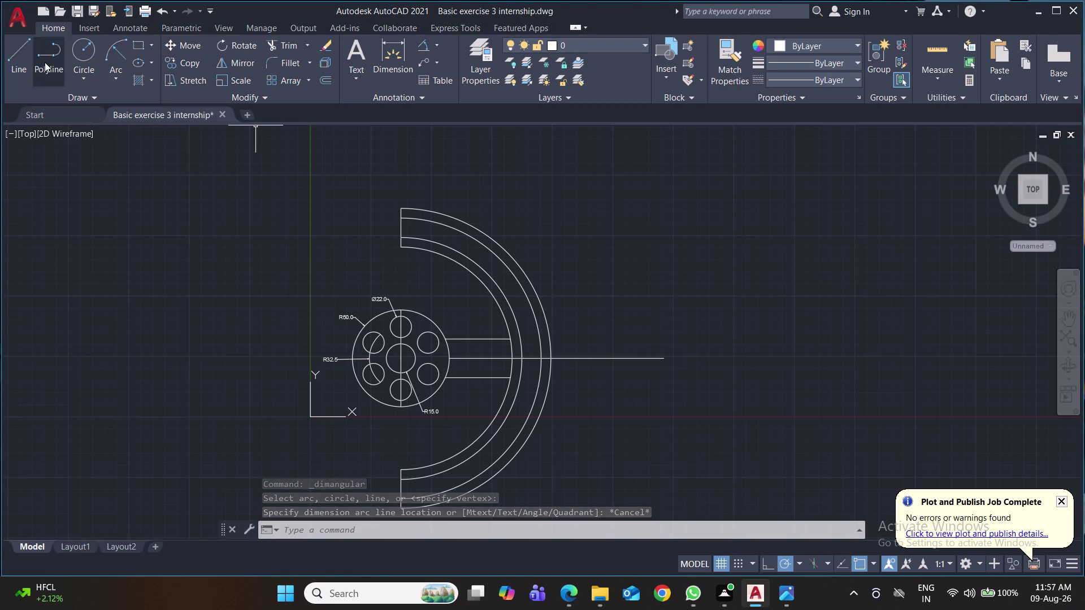
click(23, 52)
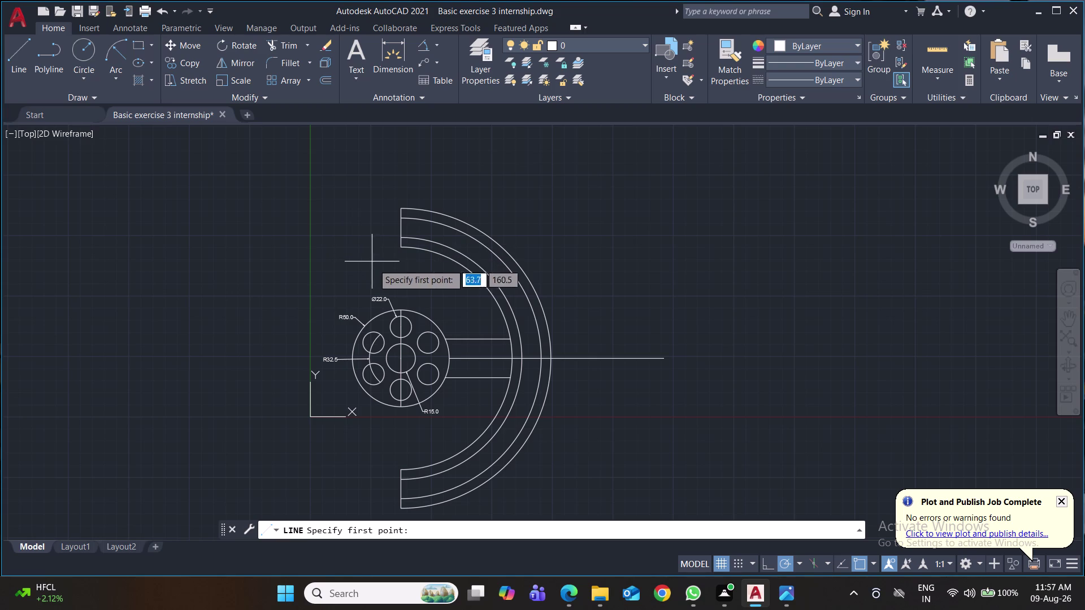
click(450, 359)
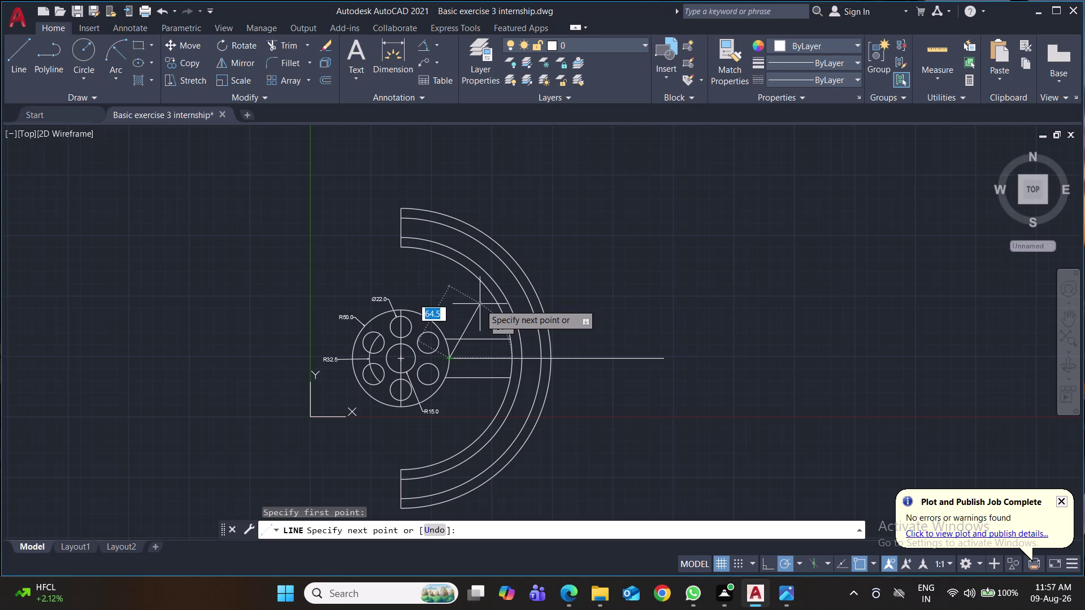
text(@60)
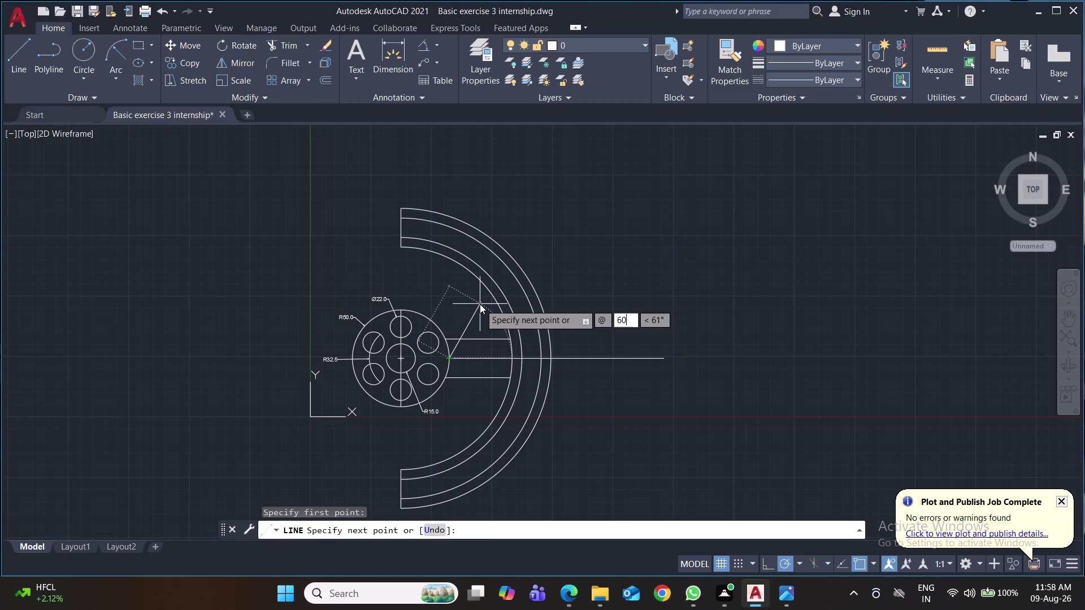
key(5)
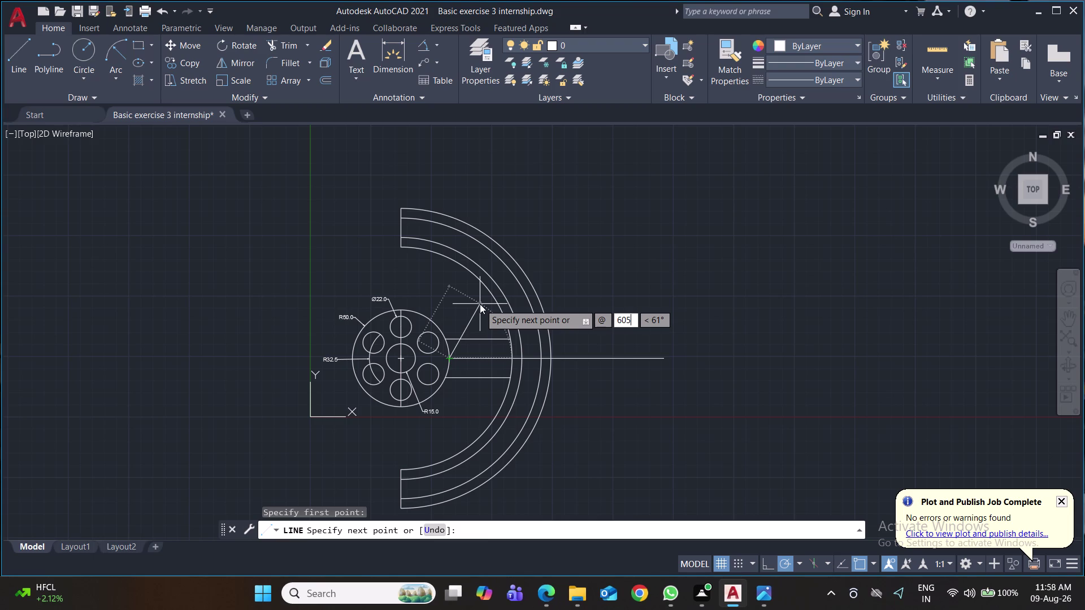
key(BackSpace)
key(Tab)
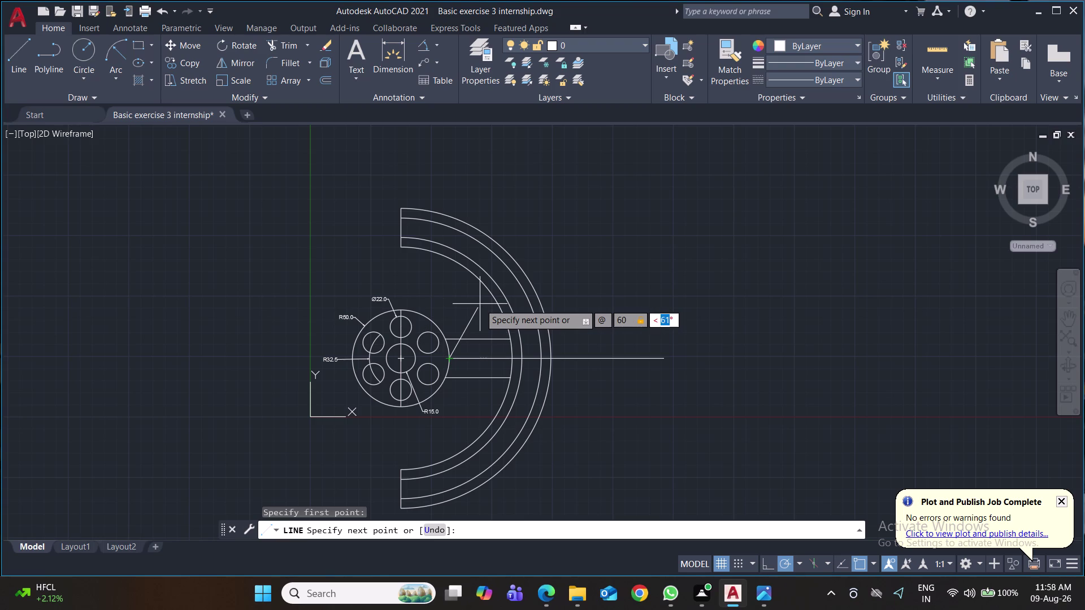
text(53)
key(Return)
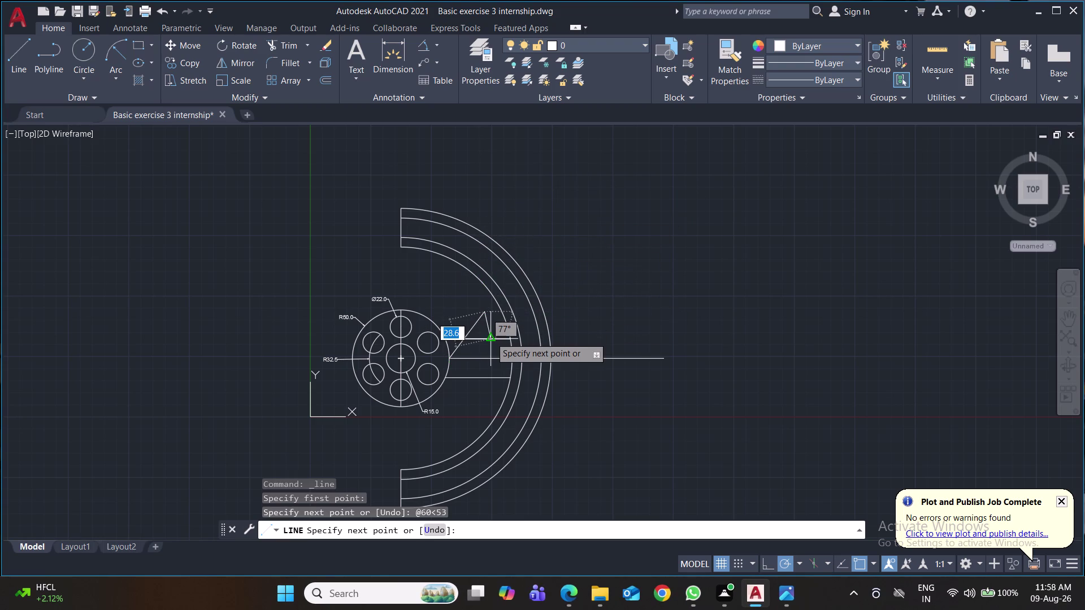
key(Escape)
click(478, 322)
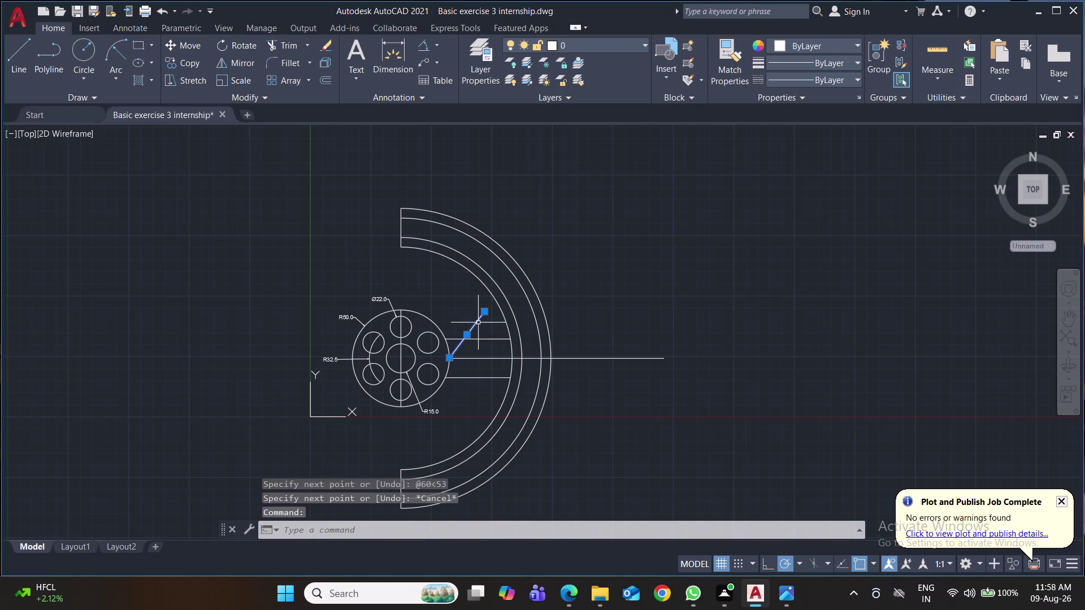
key(Delete)
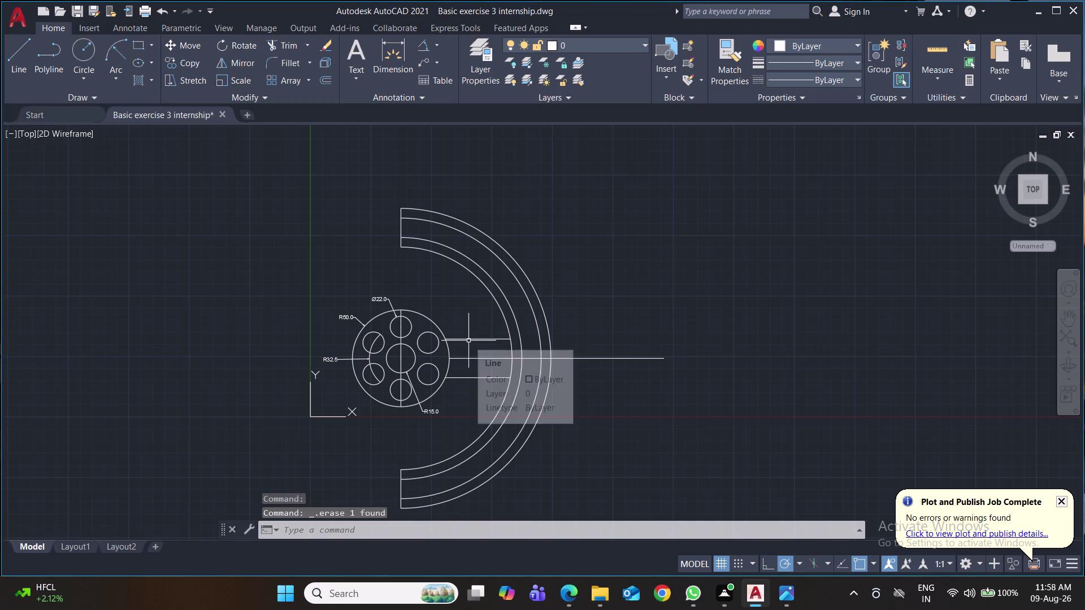
key(l)
key(Return)
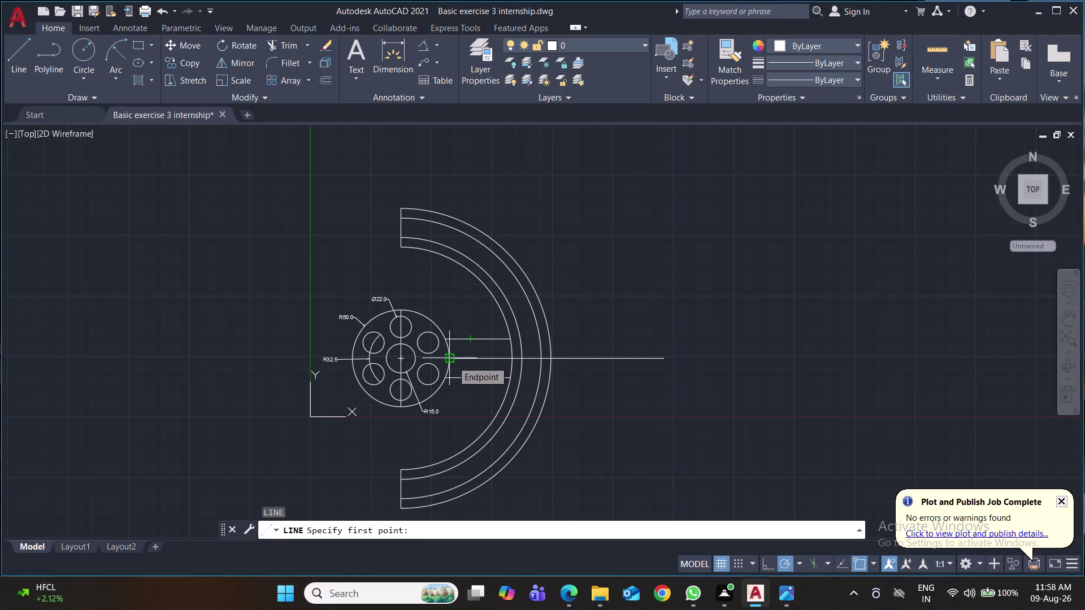
click(403, 357)
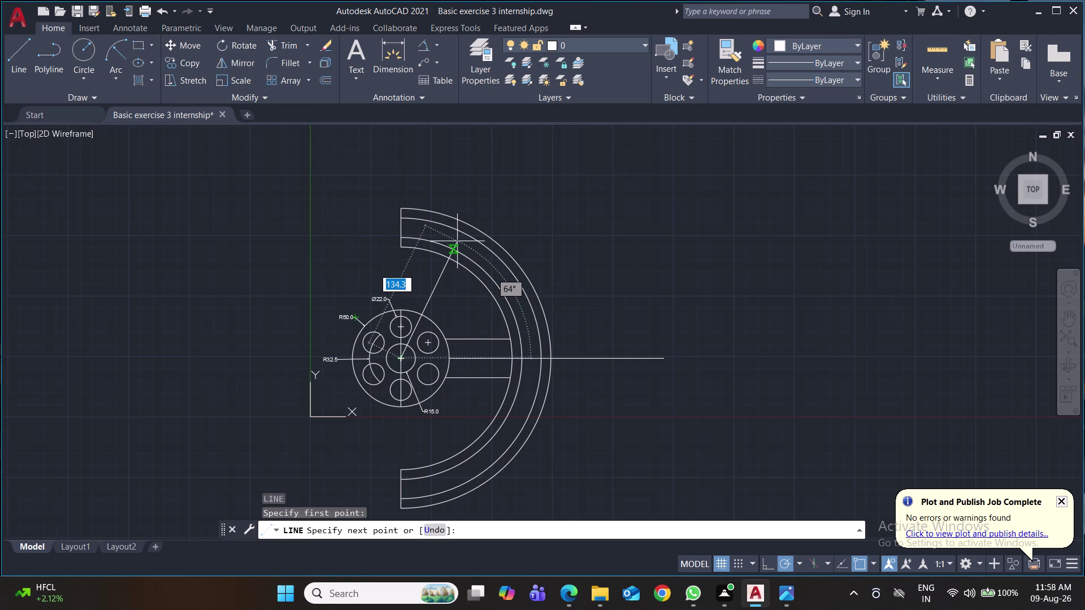
key(4)
key(BackSpace)
key(Escape)
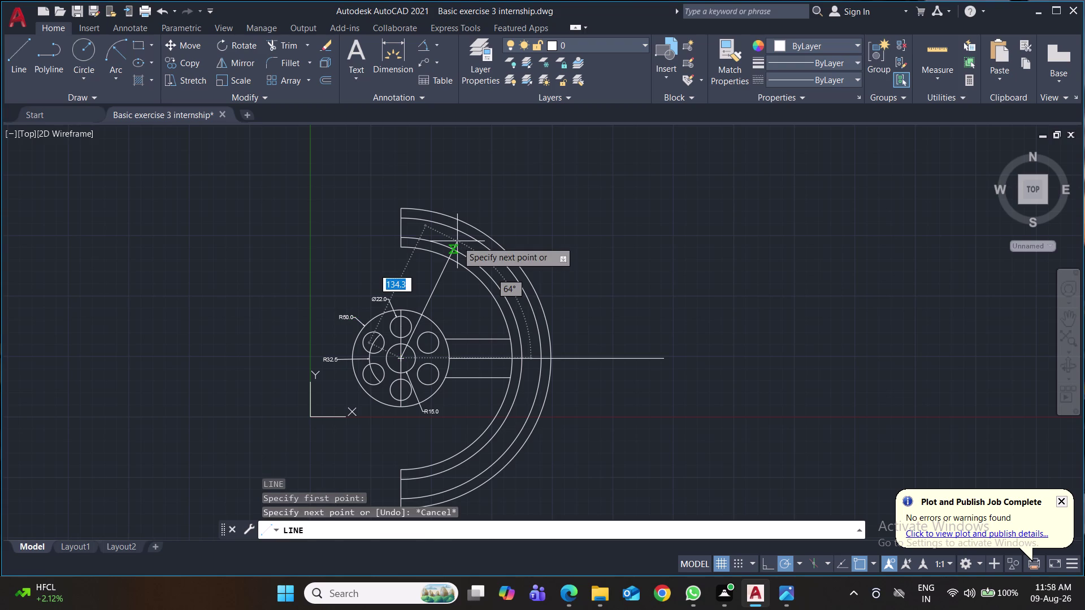
key(shift+at)
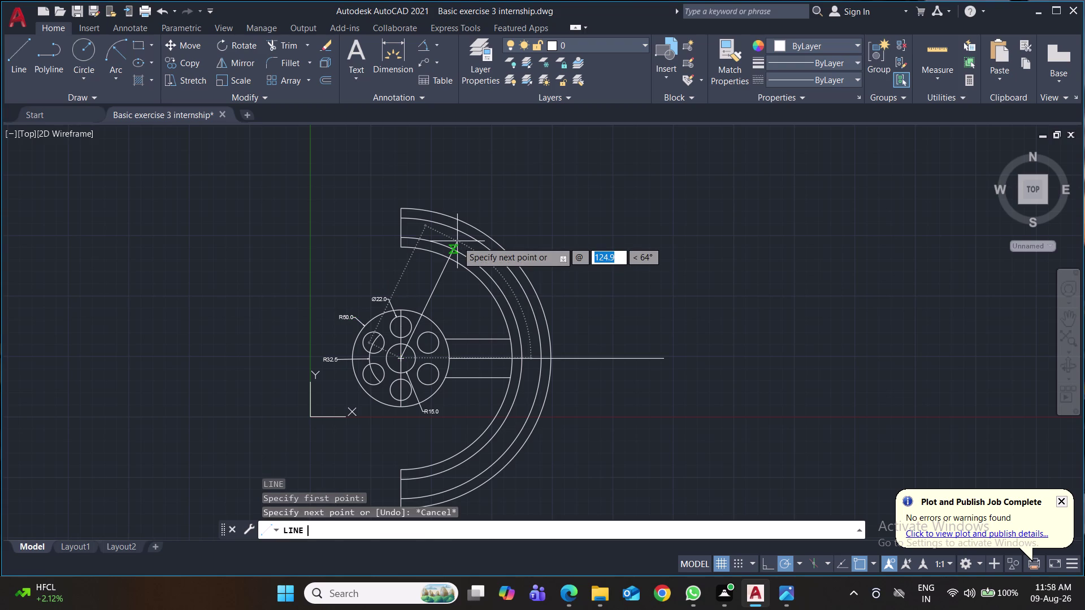
text(400)
key(Tab)
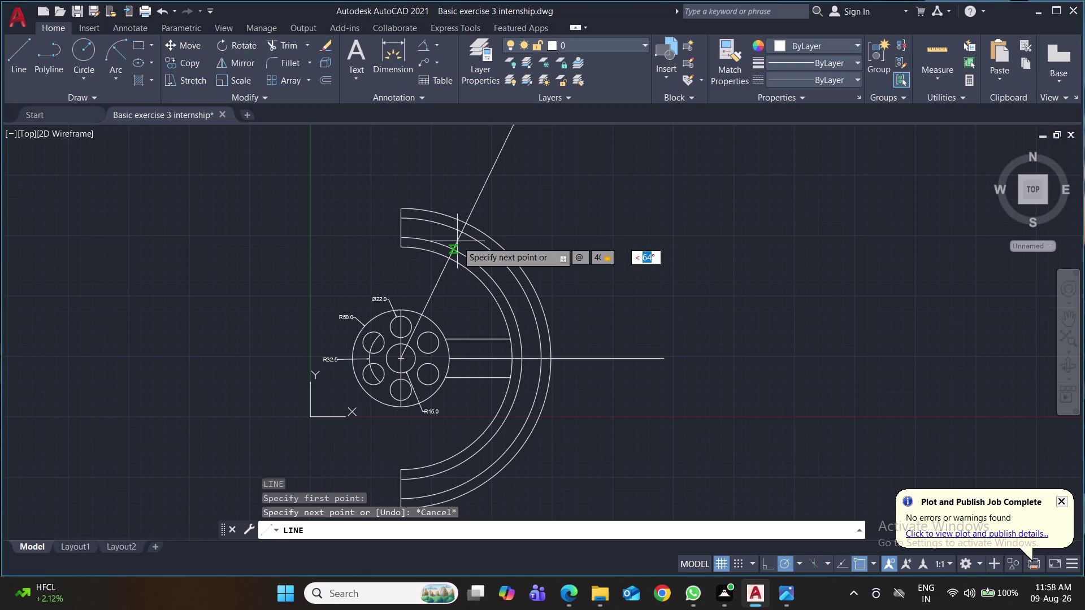
text(53)
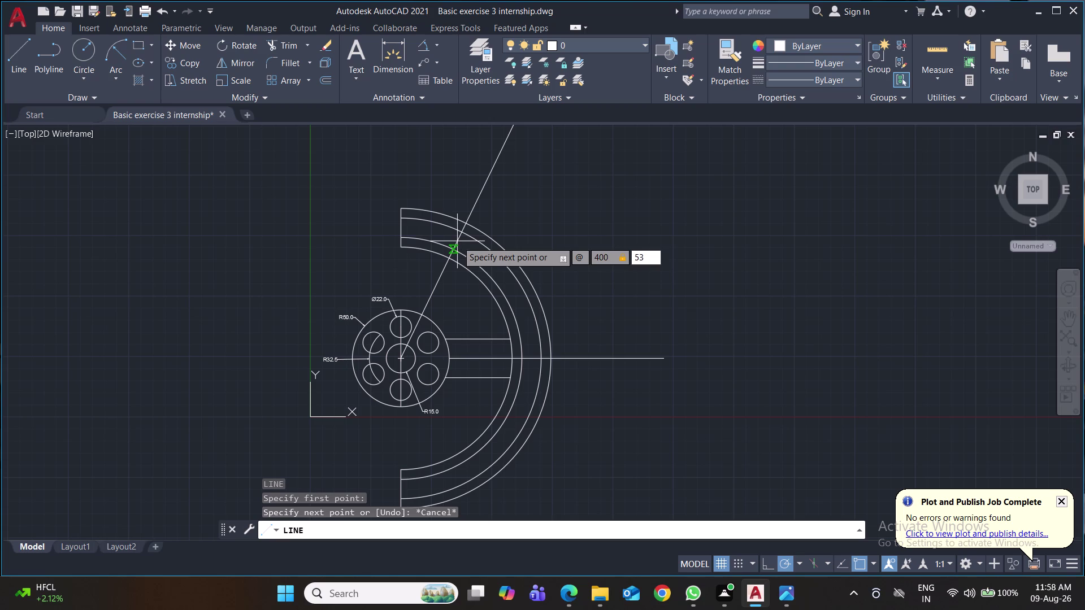
key(Return)
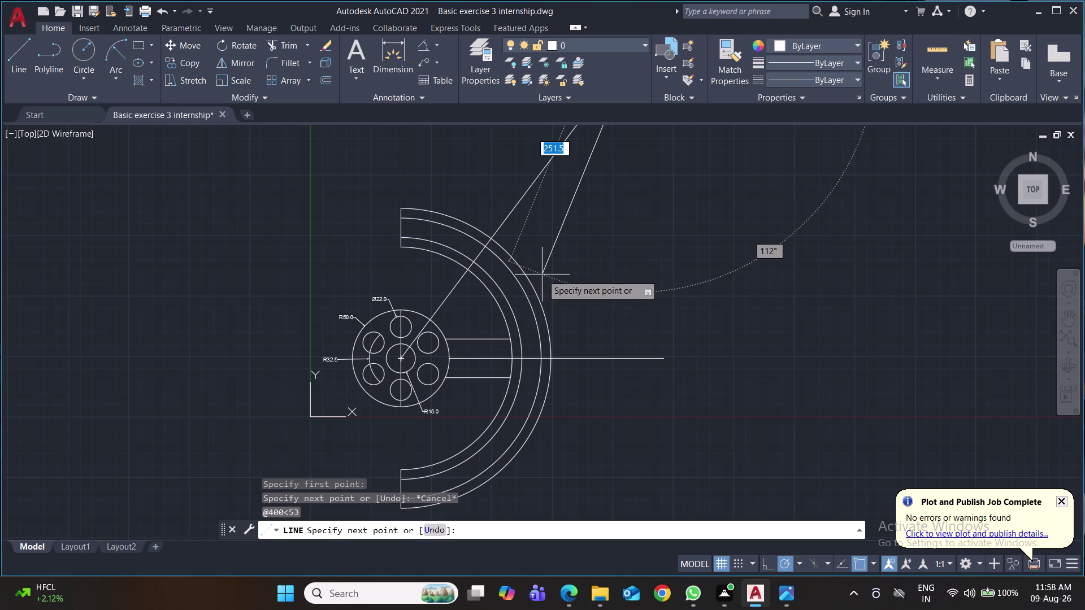
End the line command, save the drawing, and recentre the view.
key(ctrl+s)
key(ctrl+s)
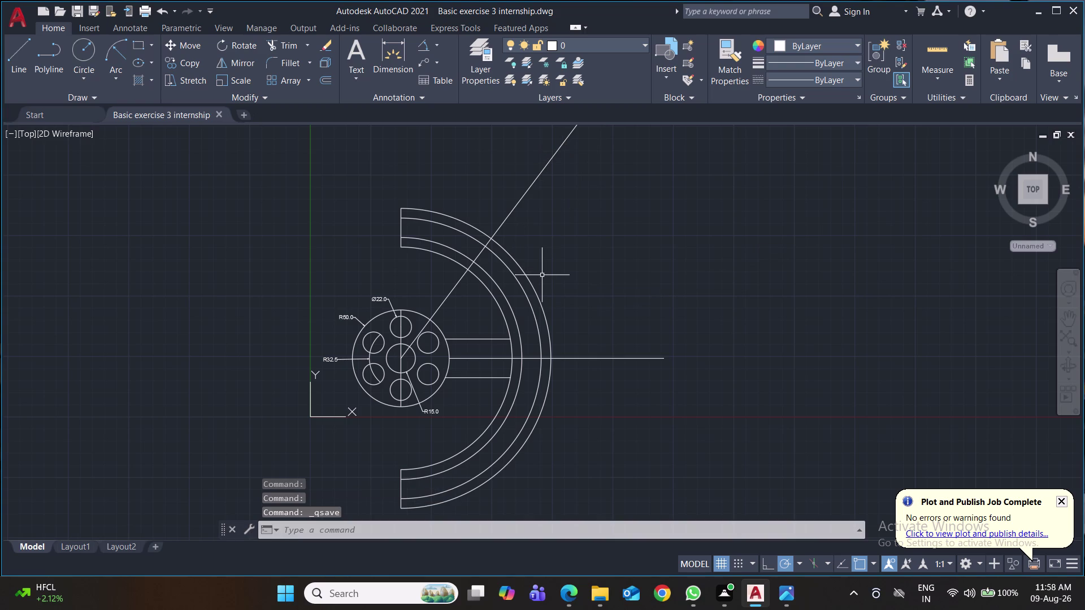
key(ctrl+s)
key(ctrl+s)
scroll(down, 3)
middle_drag(612, 240, 587, 312)
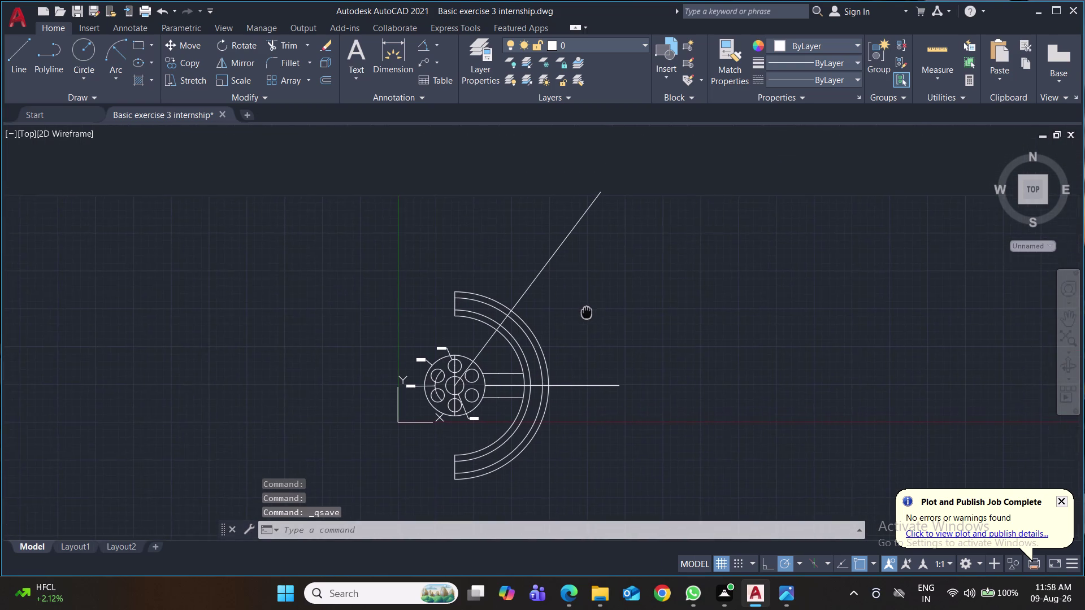
Trim two pieces of geometry near the 53° line and save the drawing.
middle_drag(586, 312, 555, 285)
scroll(up, 3)
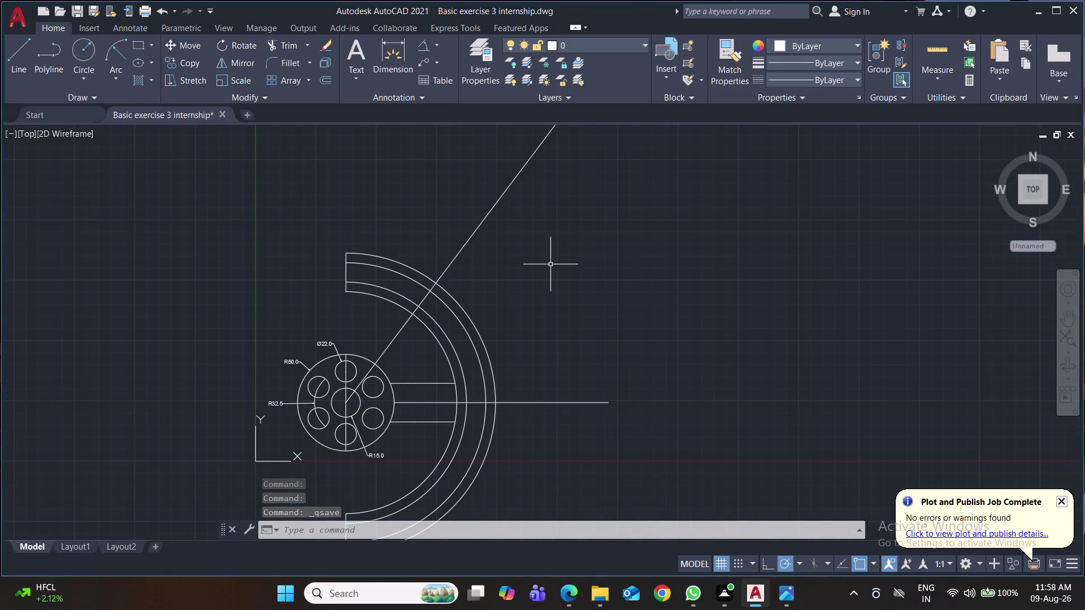
key(l)
key(Return)
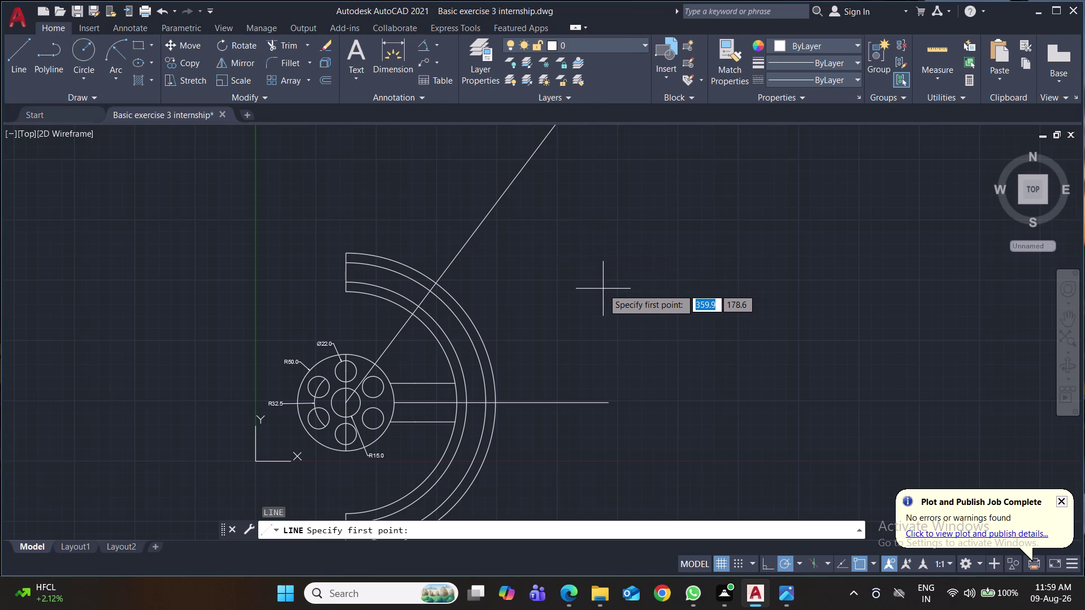
key(ctrl+s)
text(tr)
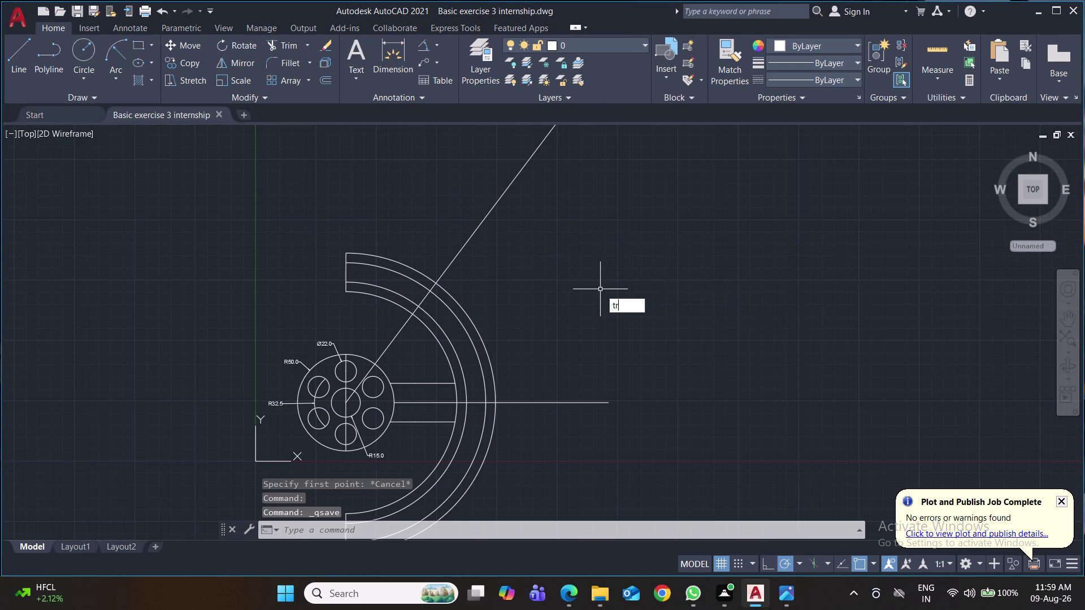
key(Return)
click(497, 202)
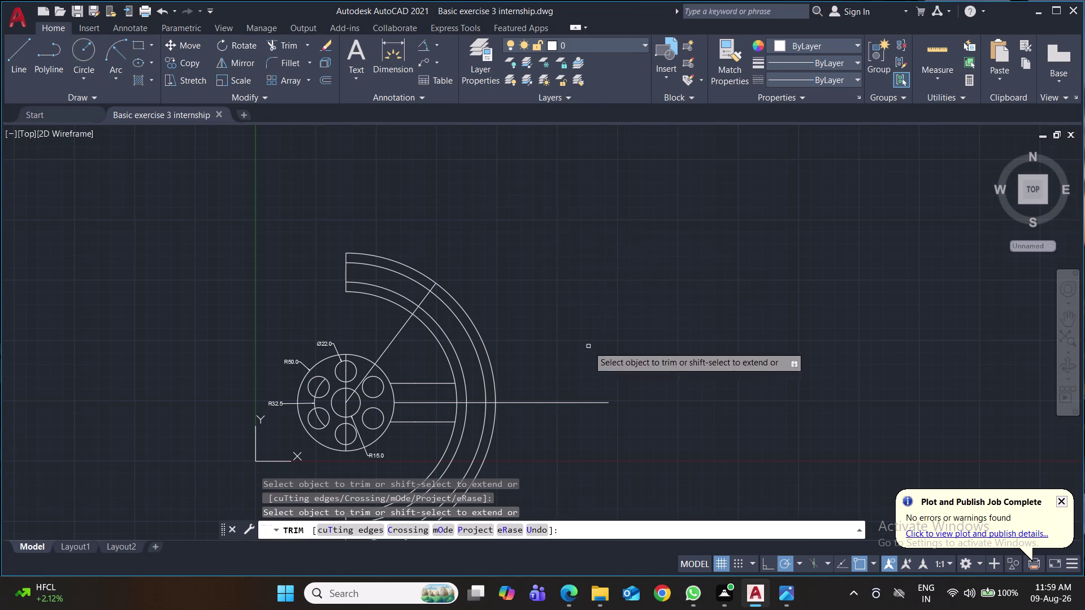
click(574, 403)
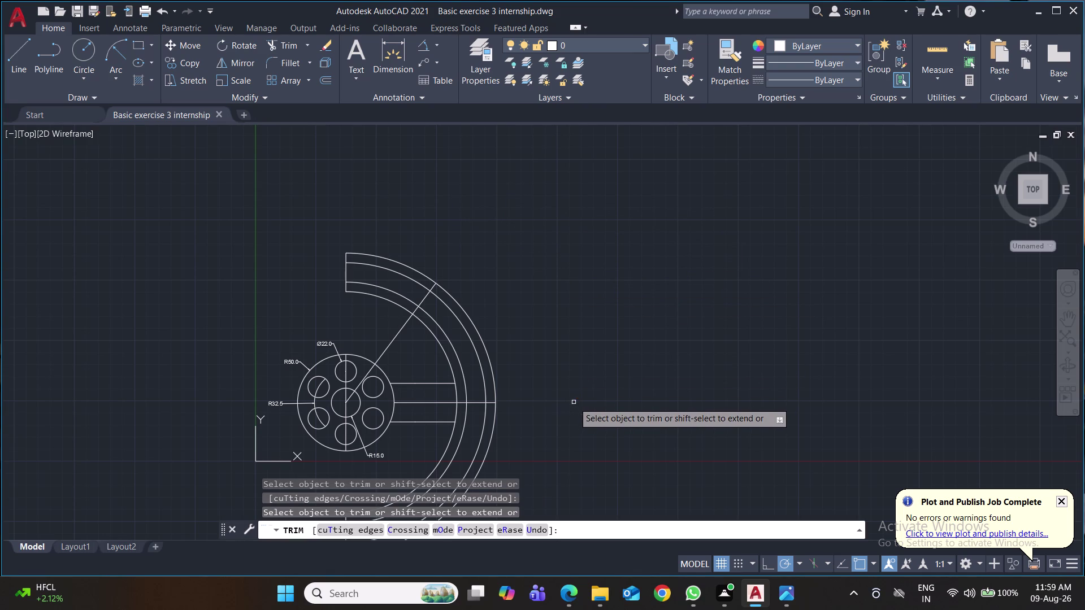
middle_drag(623, 354, 602, 258)
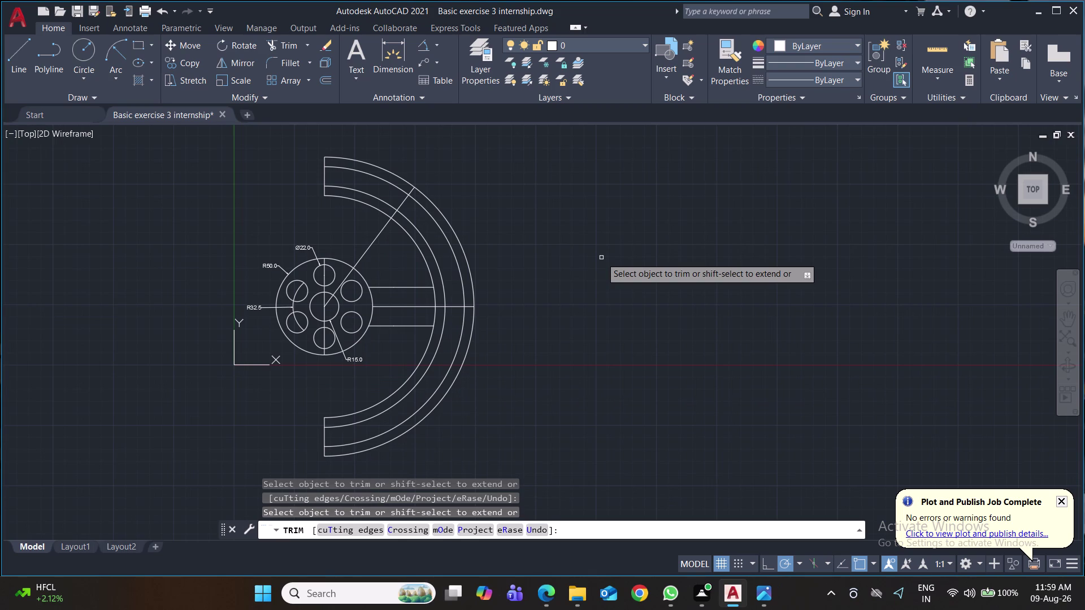
key(ctrl+s)
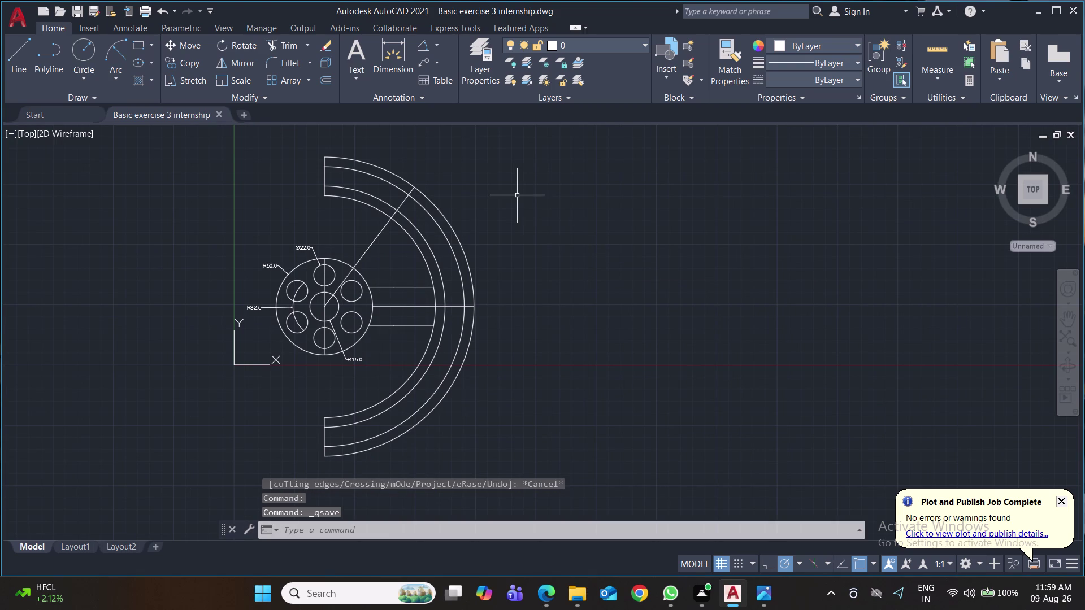
Trim the band's upper arc ends and the line portion beyond the 53° line.
text(tr)
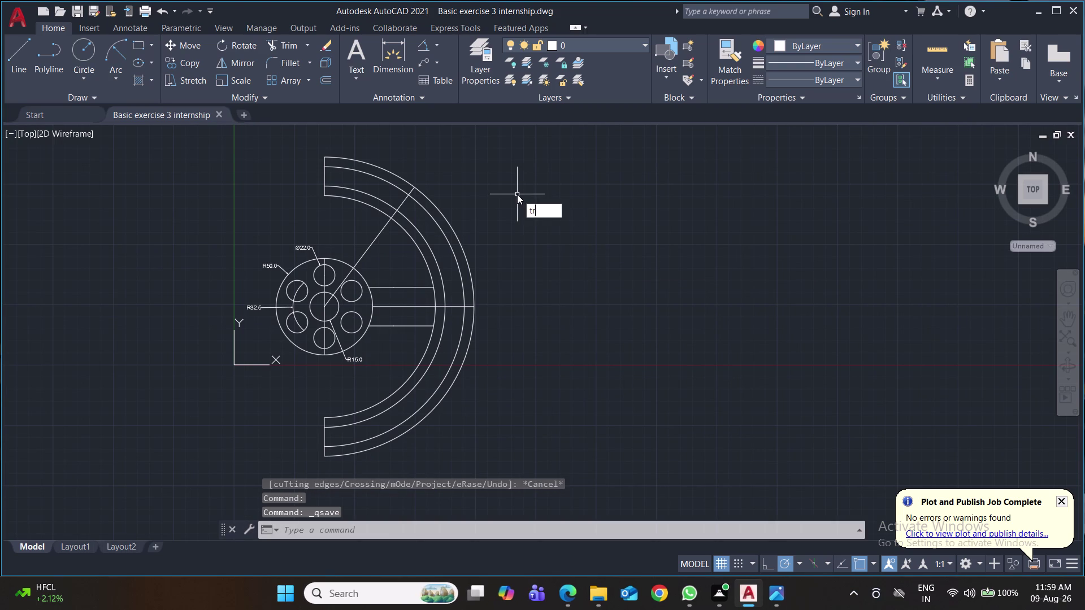
key(Return)
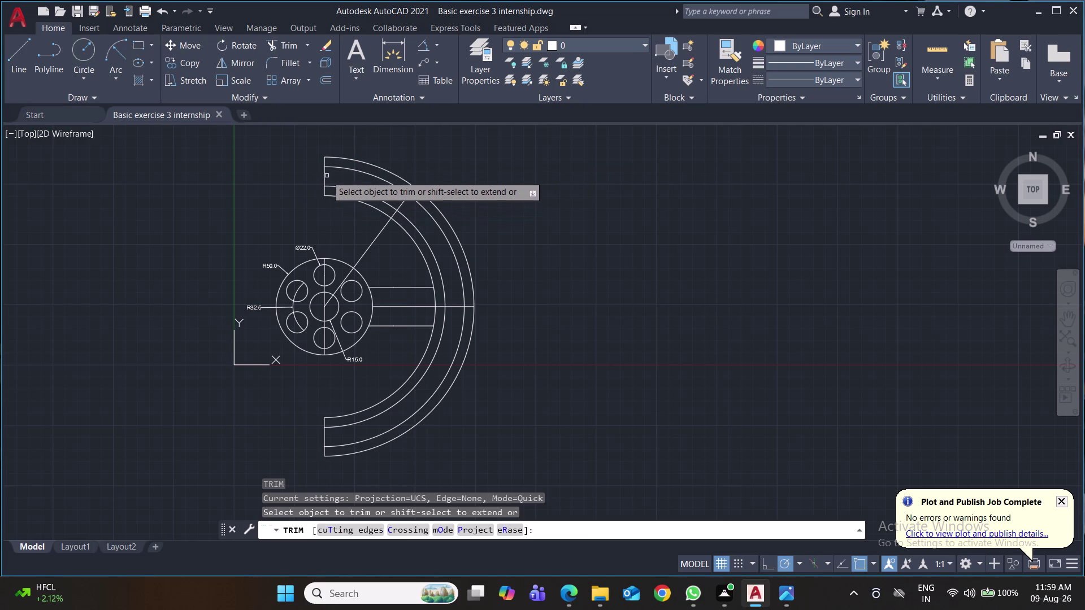
click(384, 169)
click(378, 177)
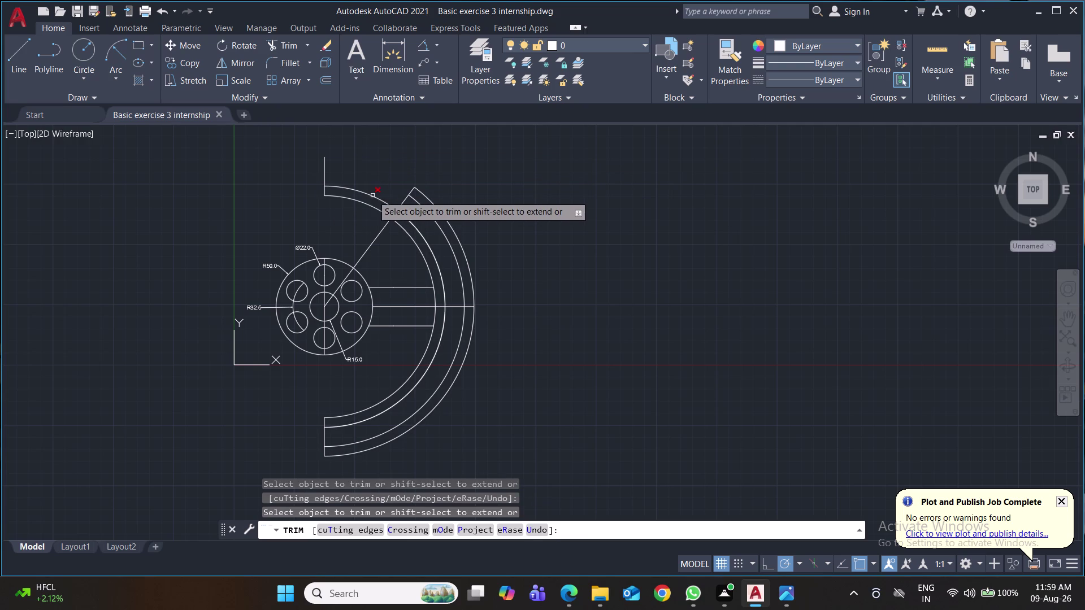
click(373, 195)
click(370, 203)
click(325, 179)
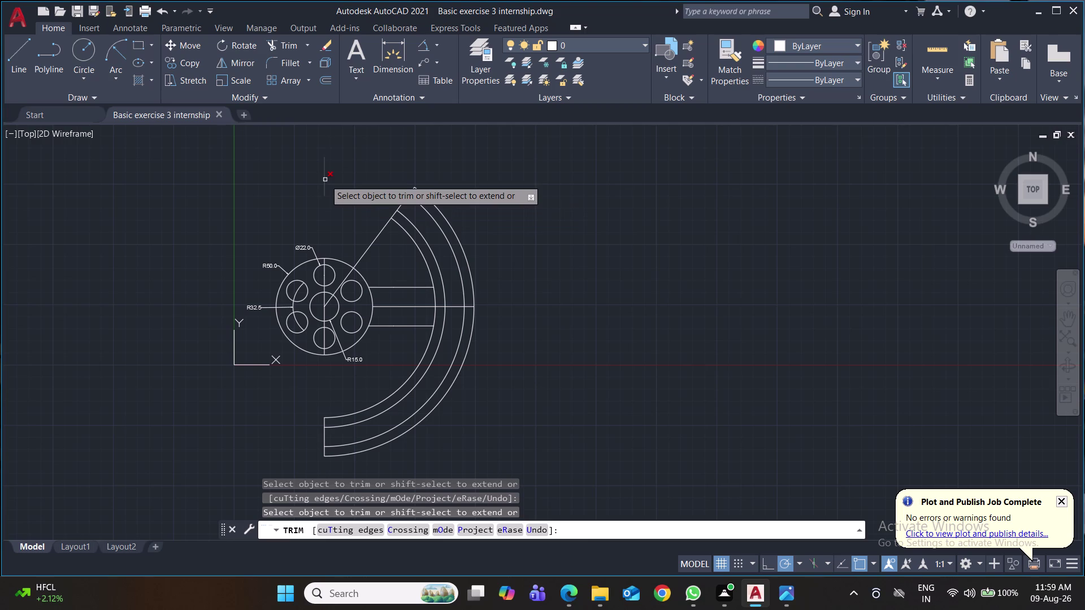
key(ctrl+s)
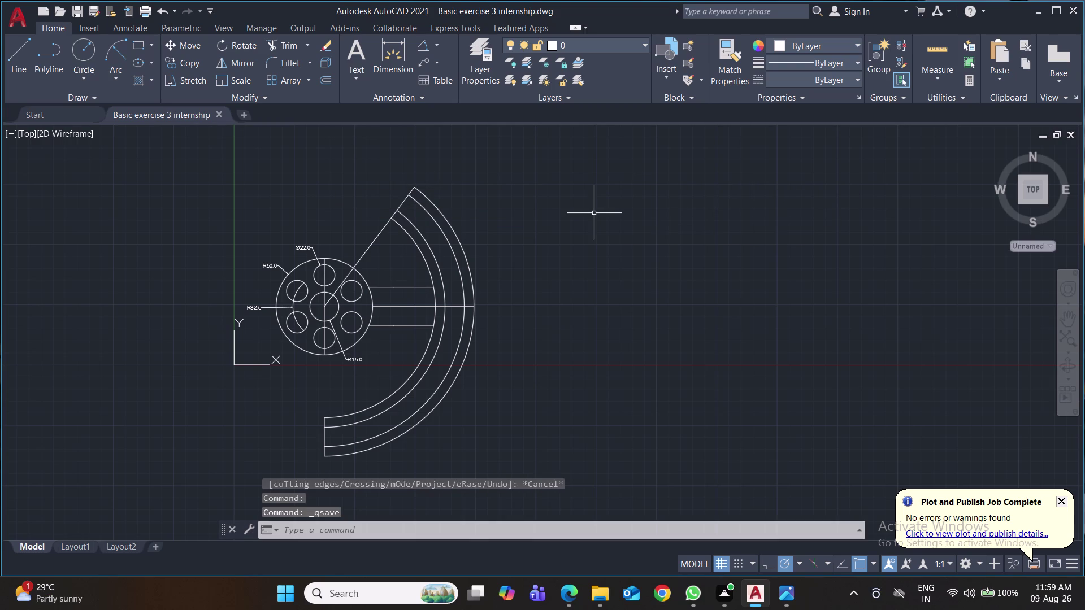
Start a fillet on the band arc, then cancel it and save.
key(ctrl+s)
key(f)
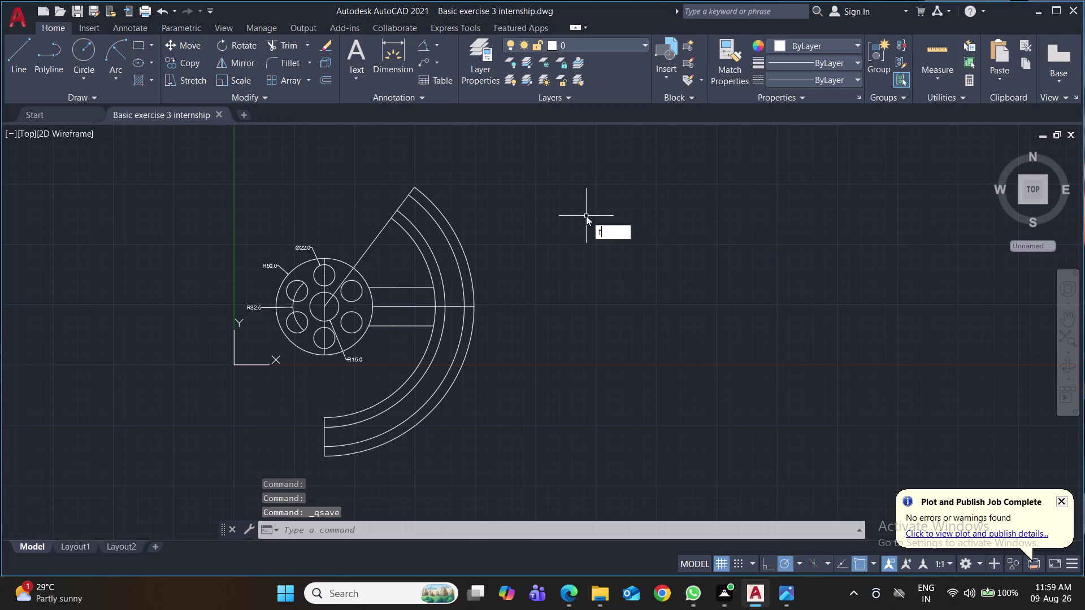
key(Return)
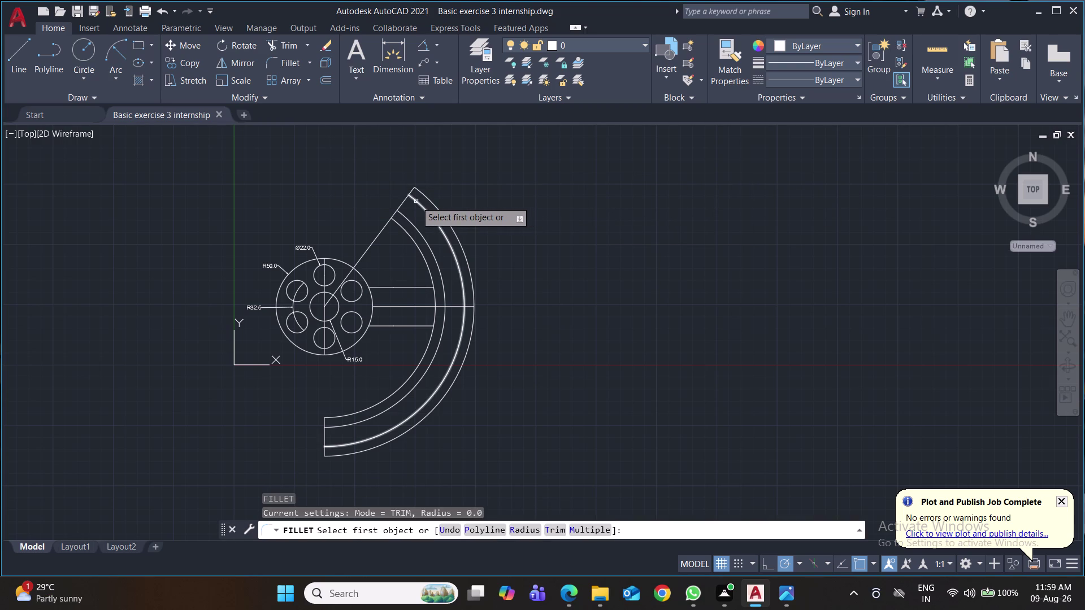
click(416, 201)
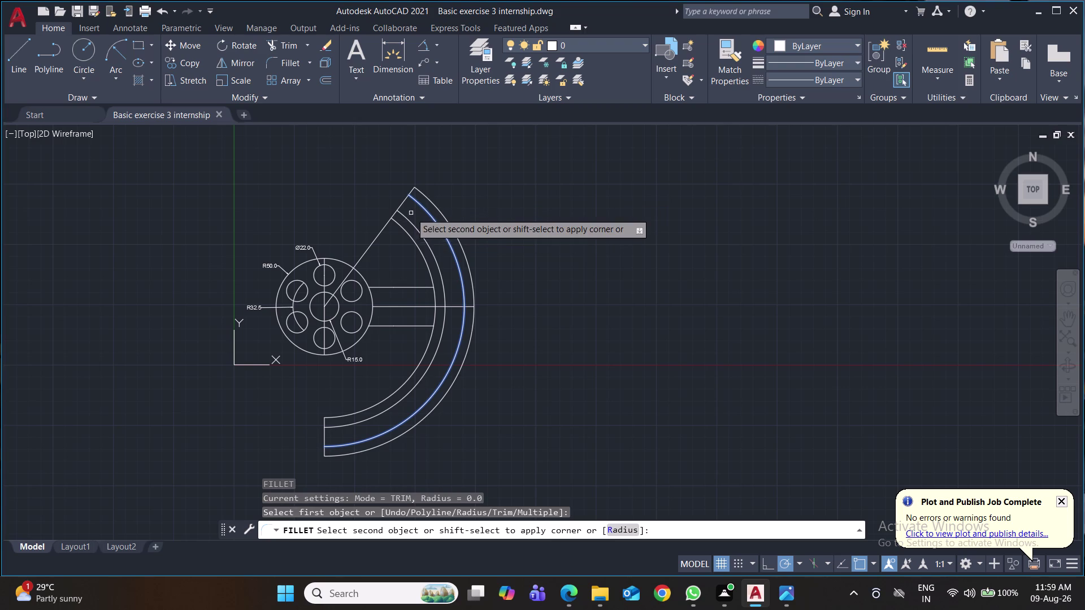
key(ctrl+s)
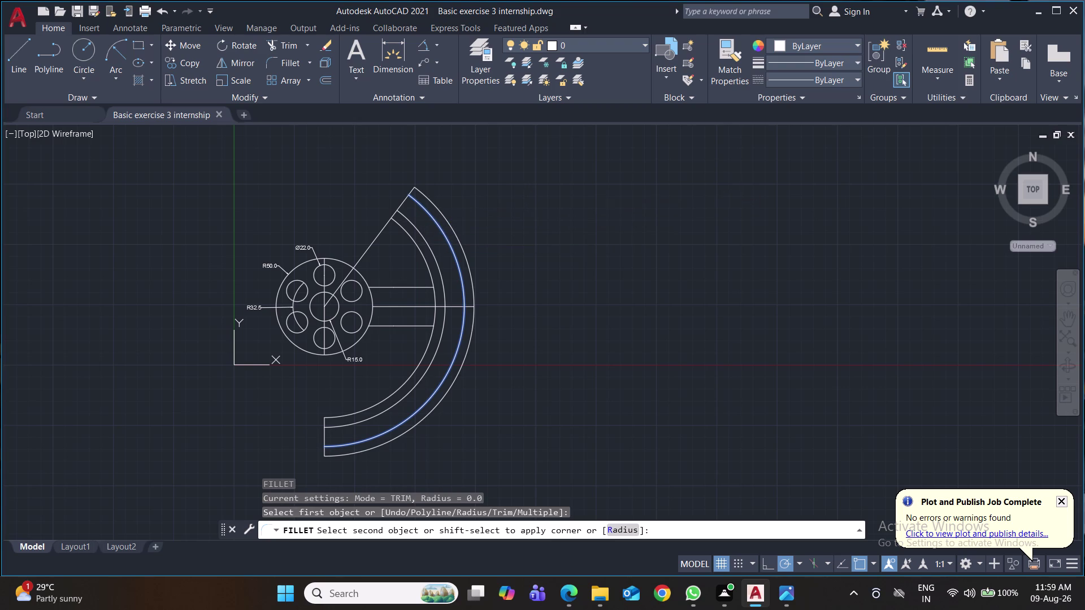
key(ctrl+s)
key(ctrl+s)
Draw a two-point circle across the slot end and a larger circle at the line tip.
click(88, 76)
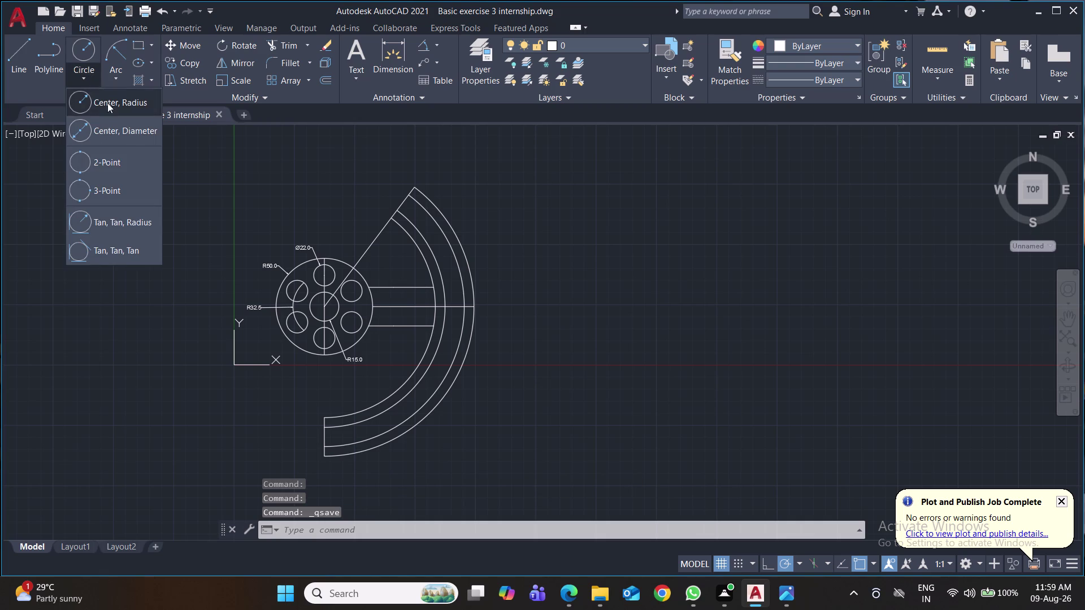
click(117, 161)
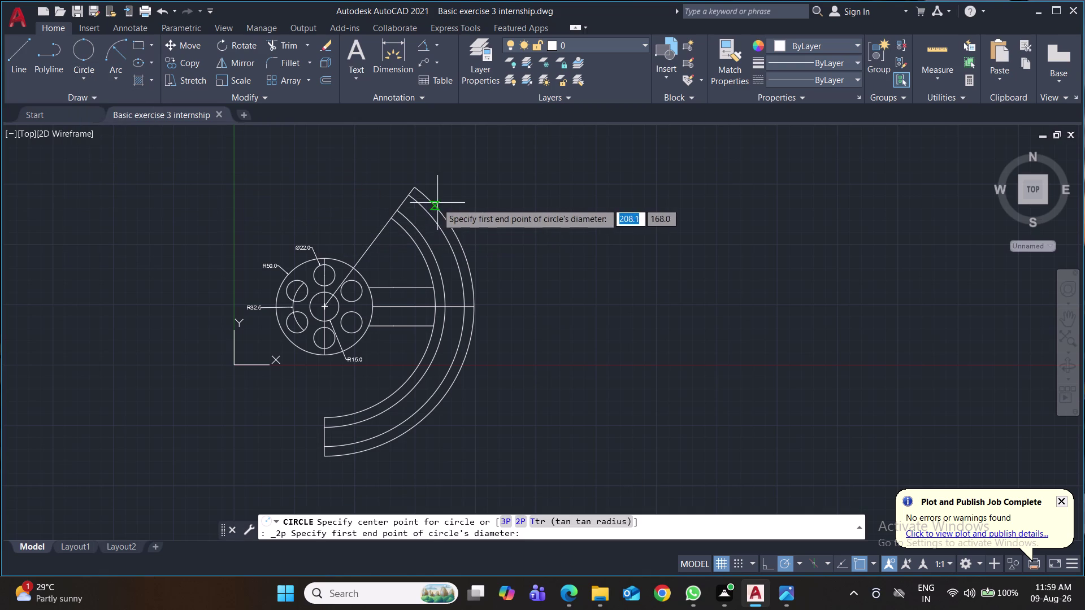
scroll(up, 3)
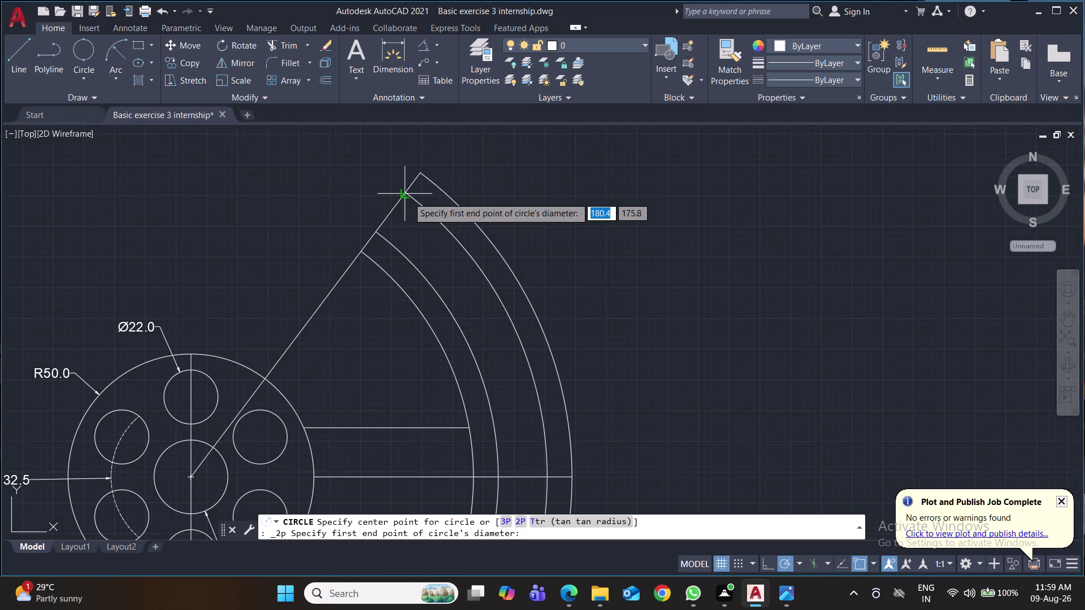
click(408, 196)
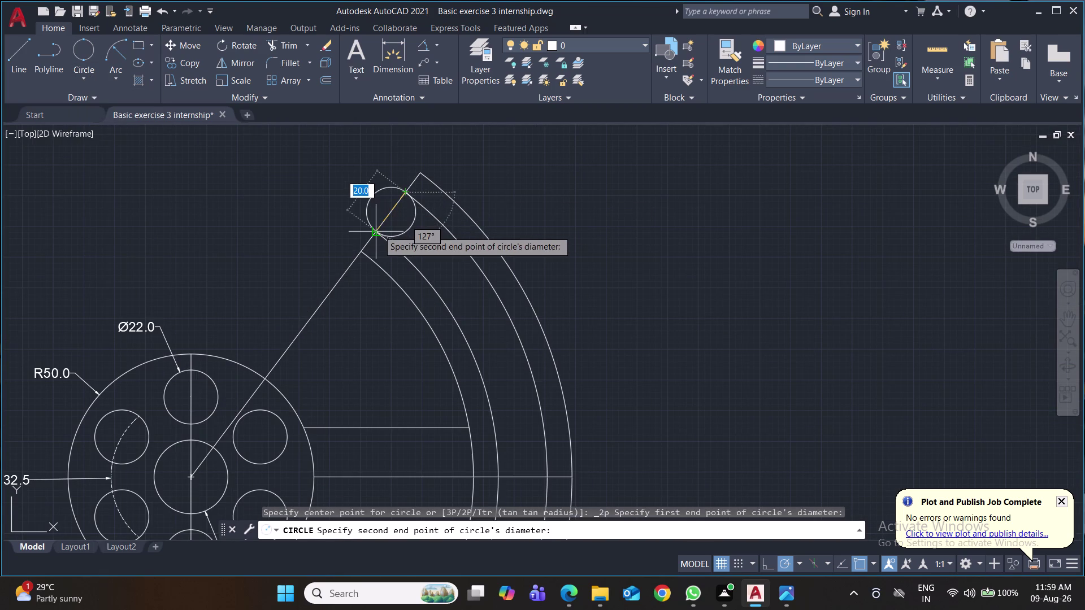
scroll(up, 3)
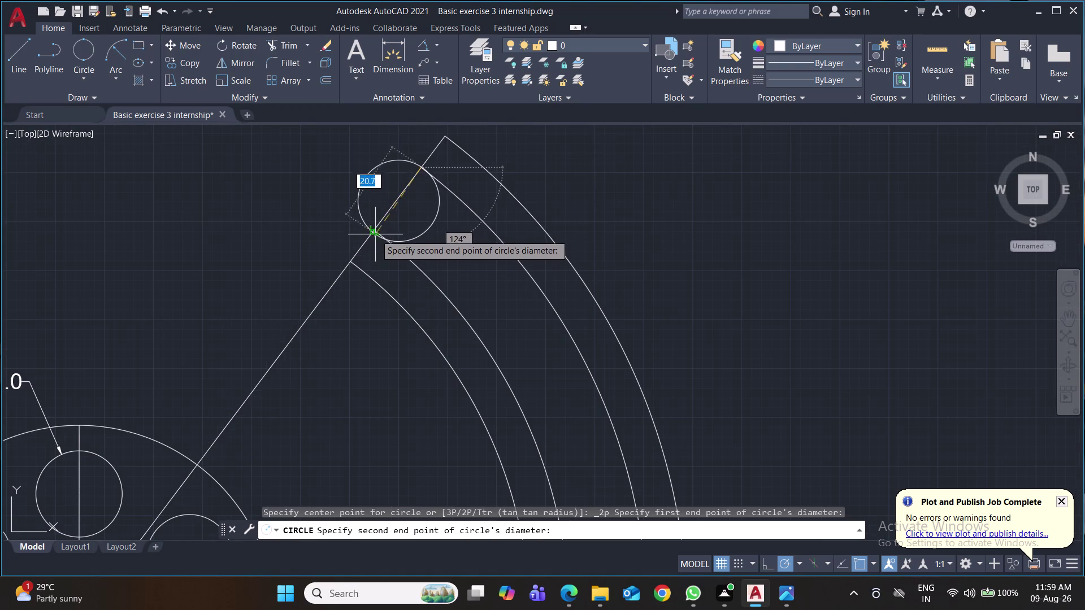
click(375, 233)
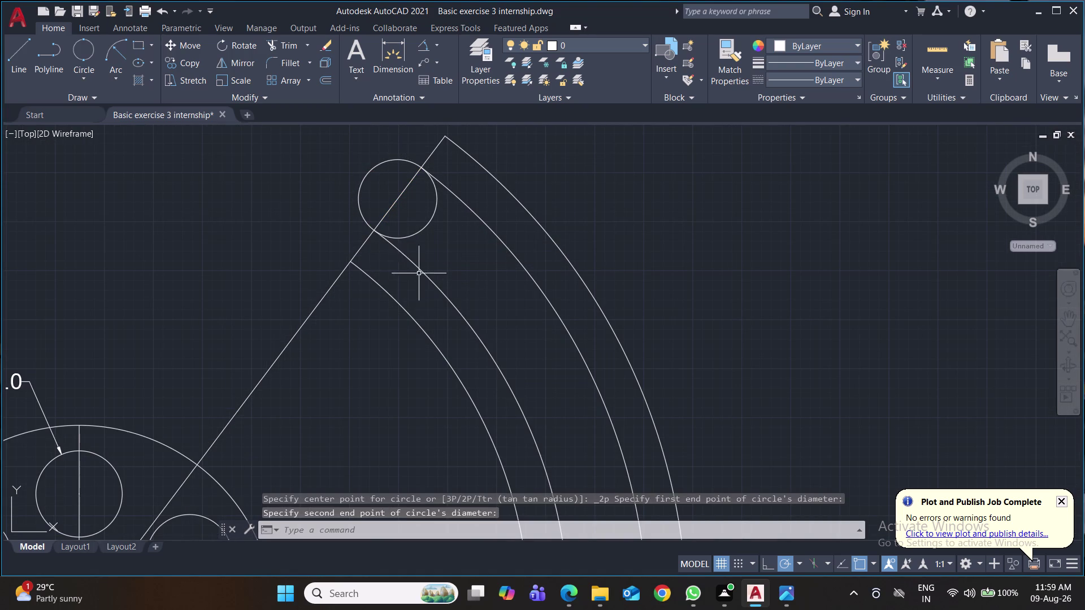
key(space)
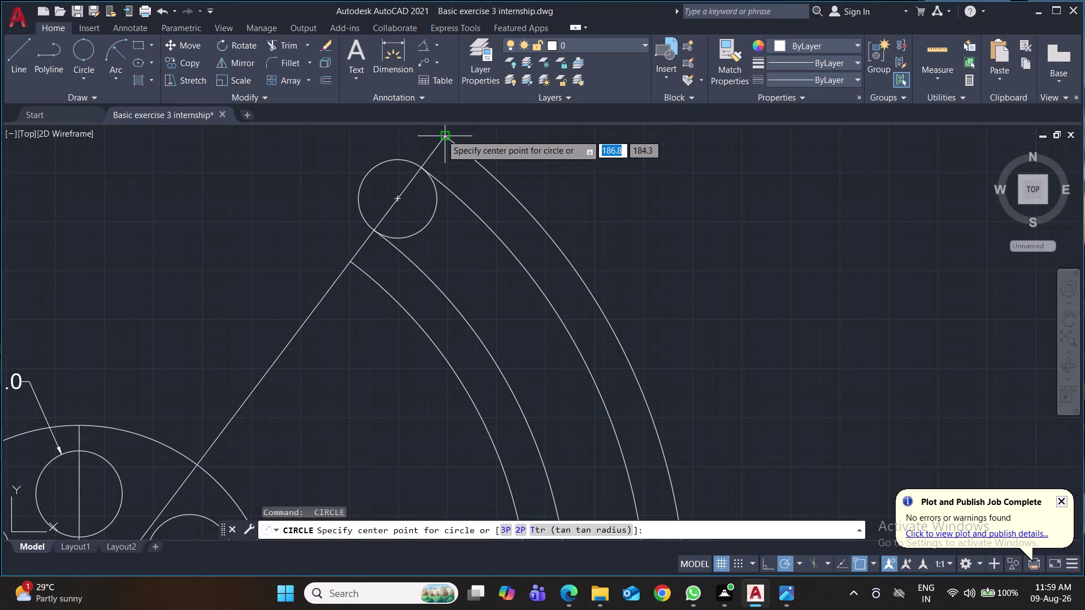
click(441, 135)
click(349, 261)
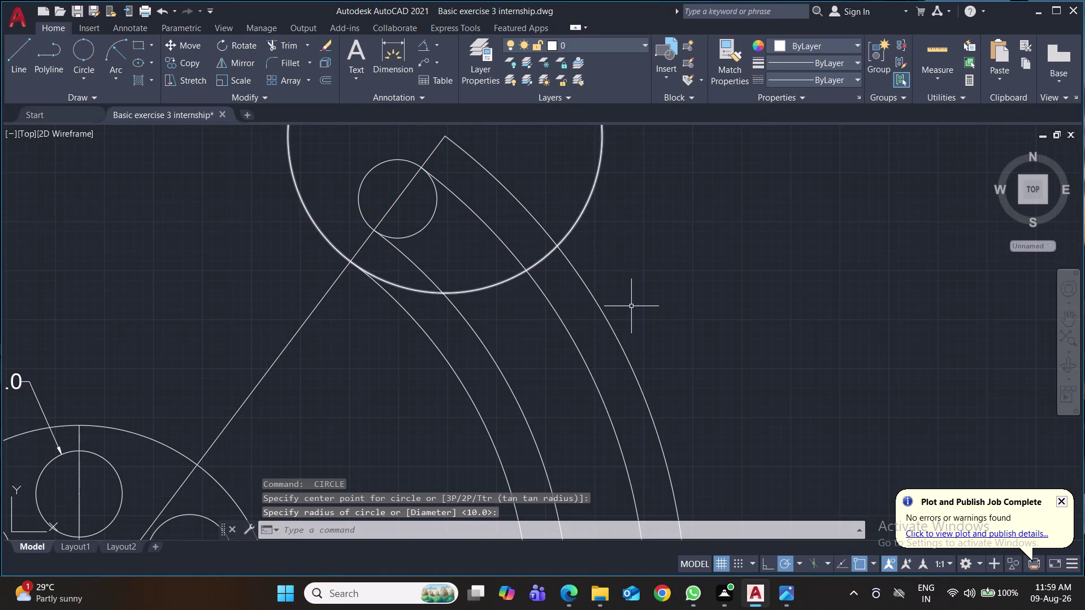
key(ctrl+s)
Erase the large circle and draw a 2P circle from outer to inner arc endpoints.
scroll(down, 3)
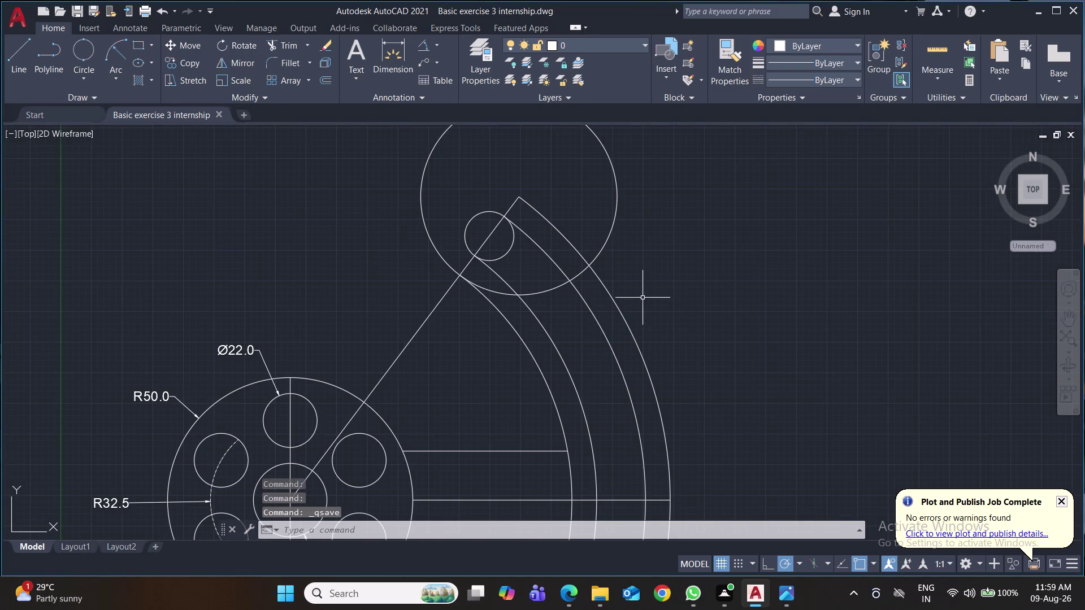
click(617, 214)
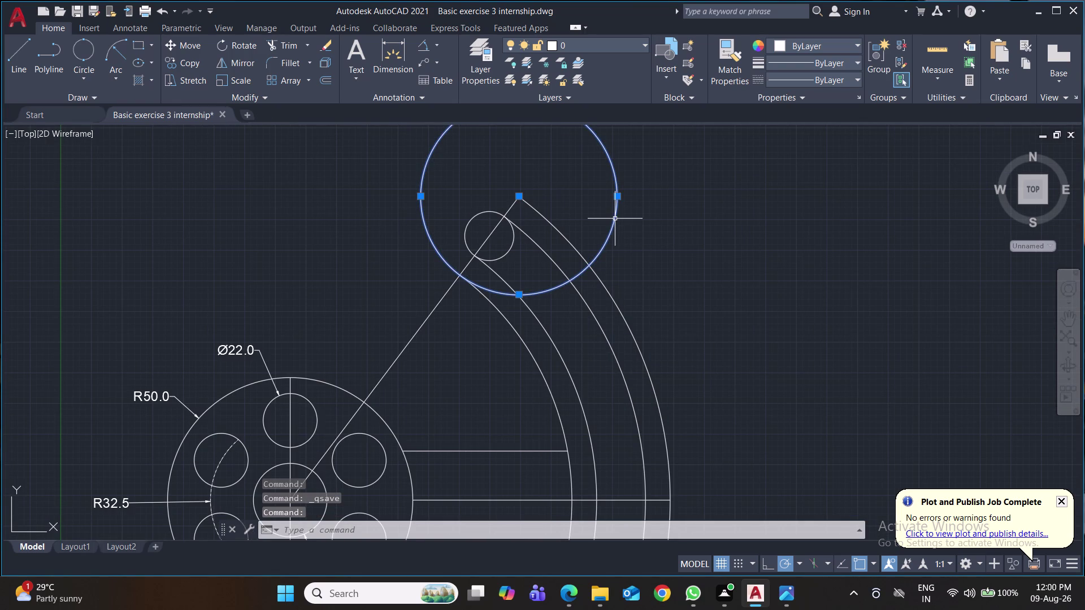
key(Delete)
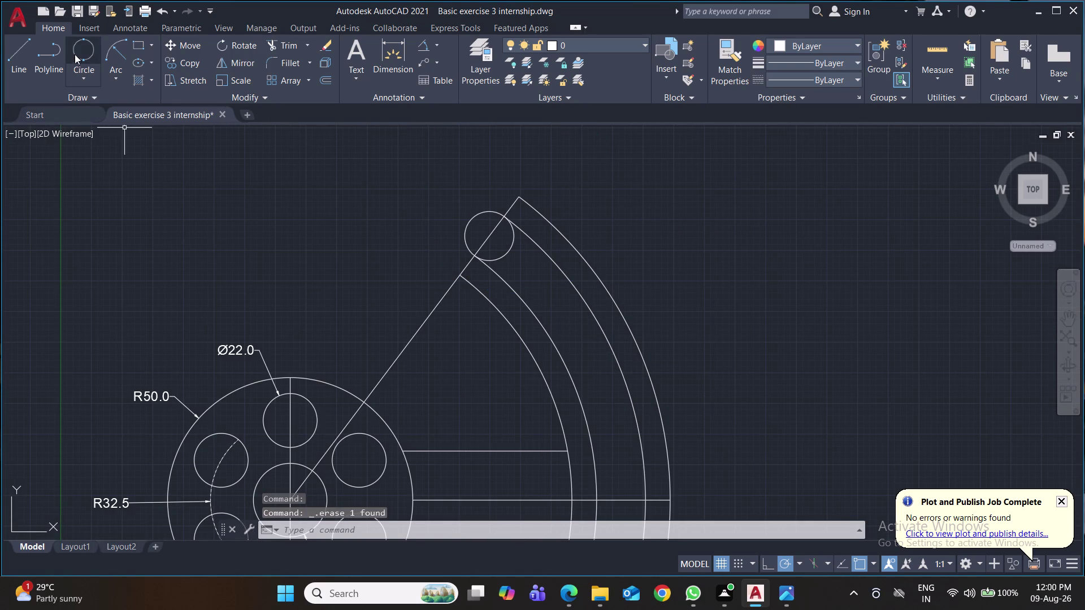
click(79, 54)
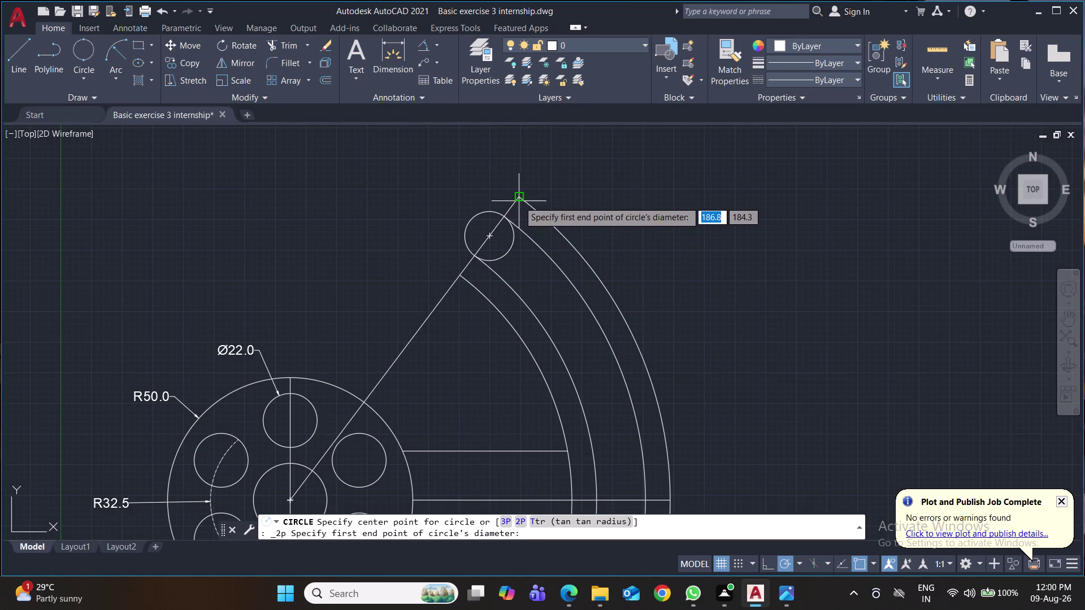
scroll(up, 3)
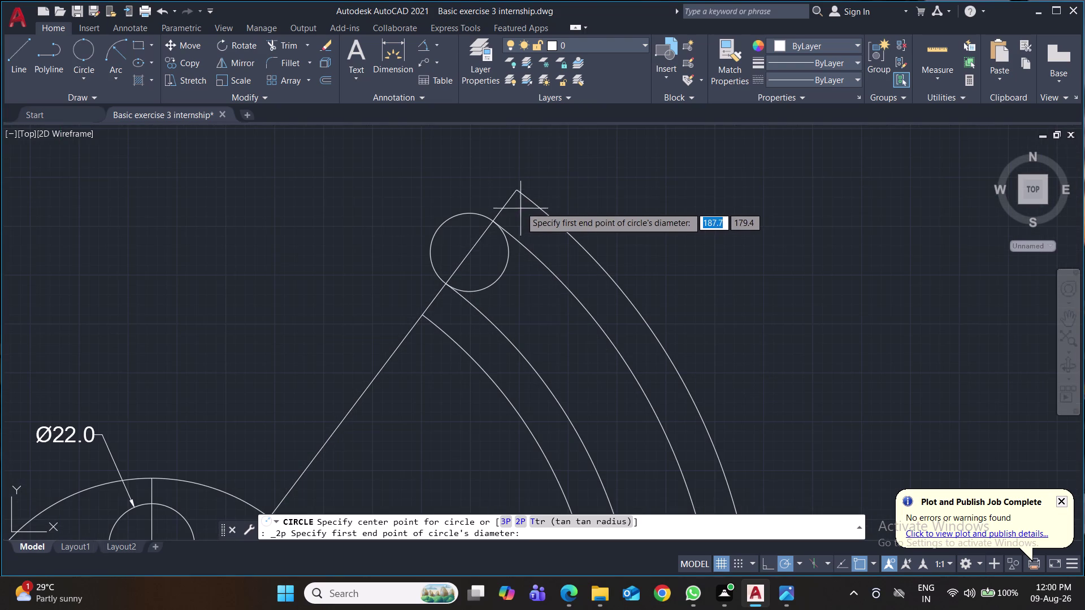
click(518, 192)
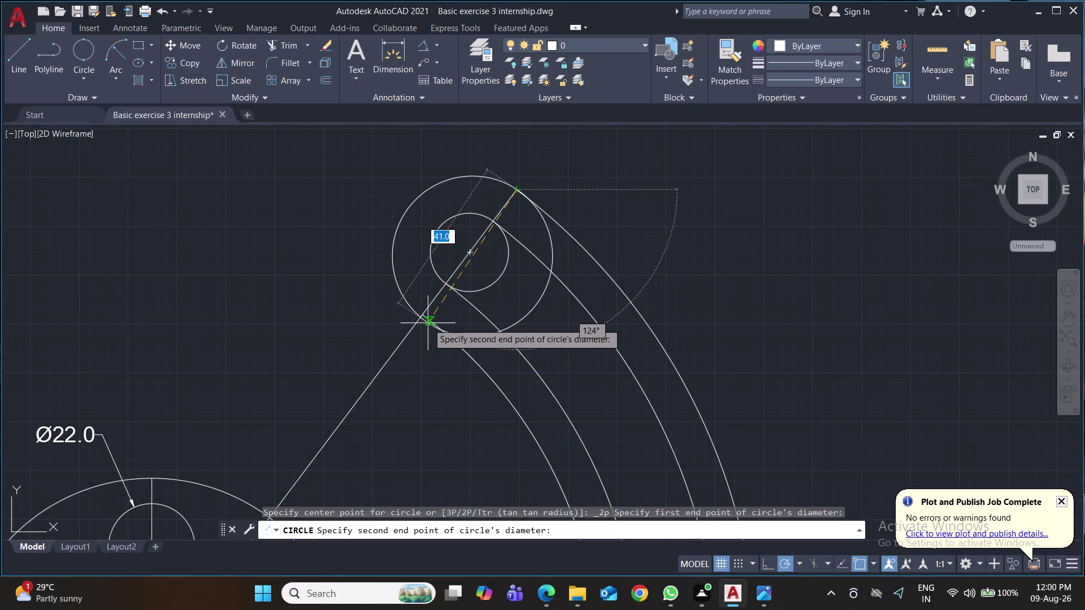
click(424, 318)
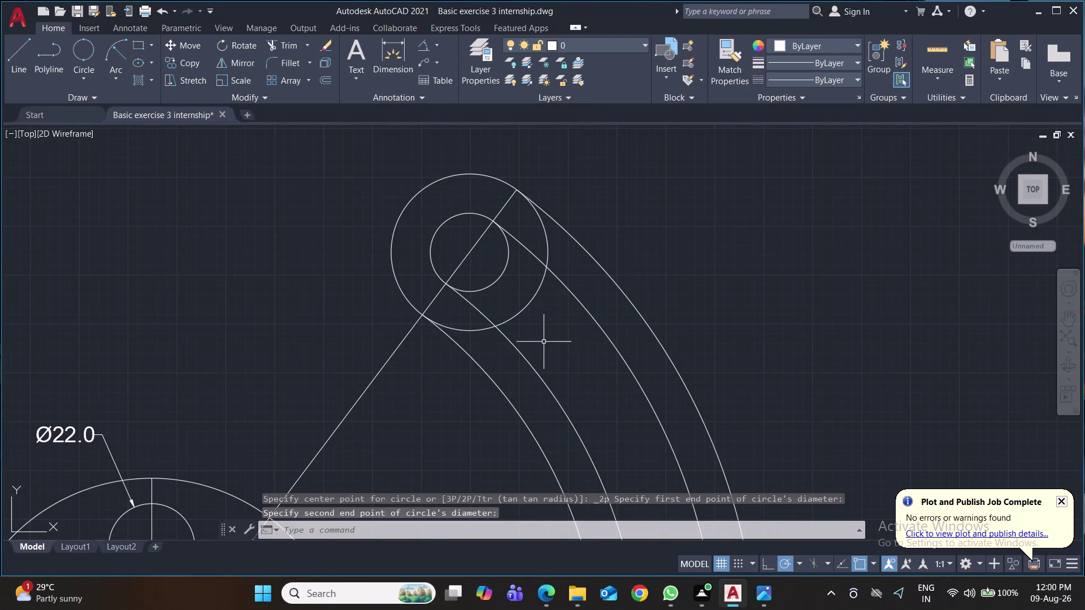
key(ctrl+s)
Trim the overlapping circle pieces and line stubs inside the slot's upper cap.
text(tr)
key(Return)
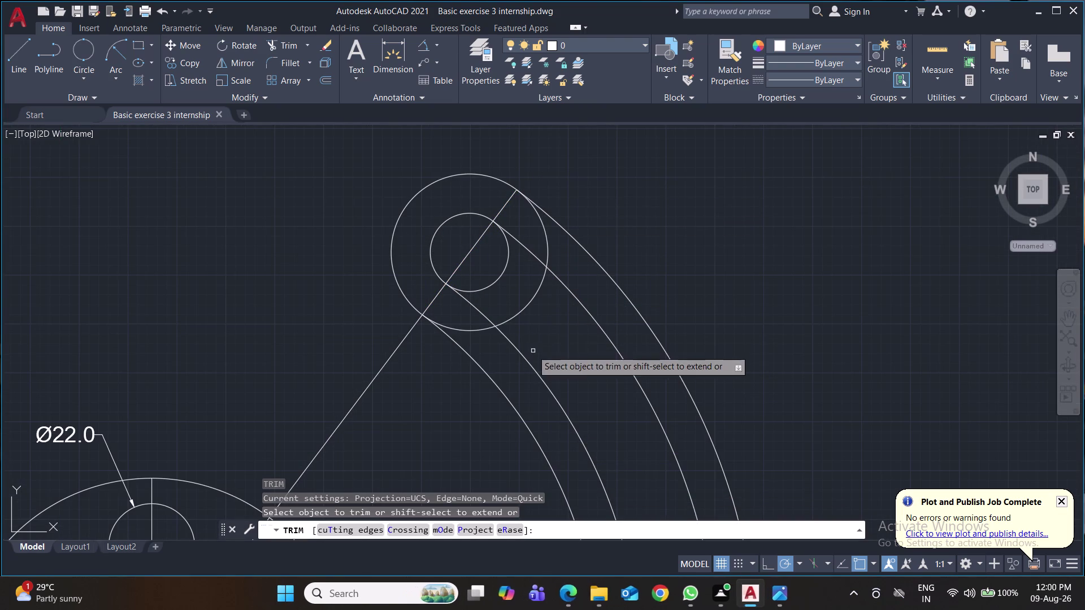
click(500, 277)
click(529, 305)
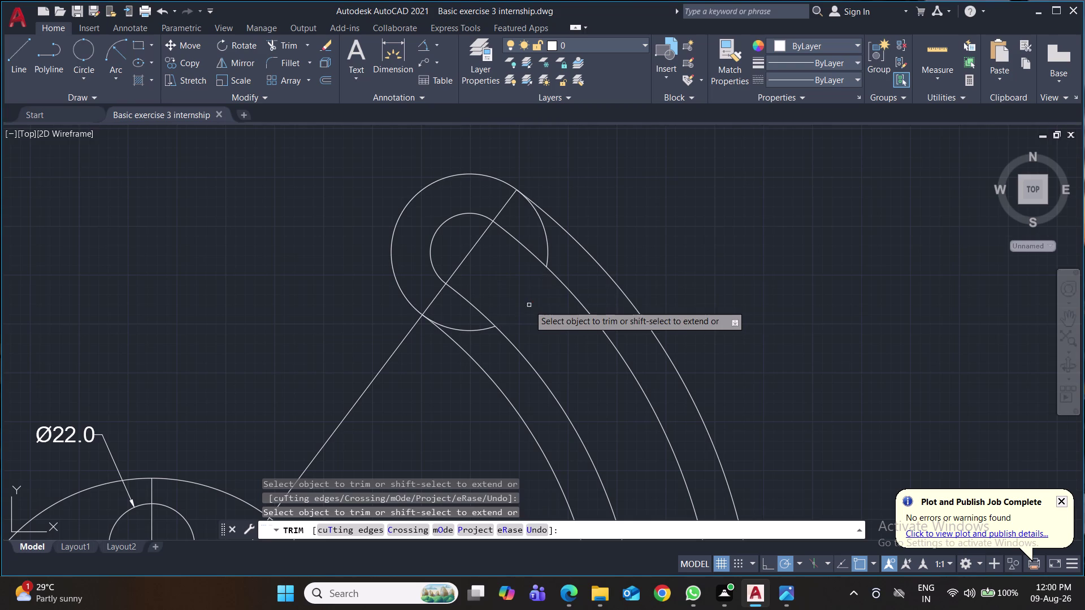
click(471, 250)
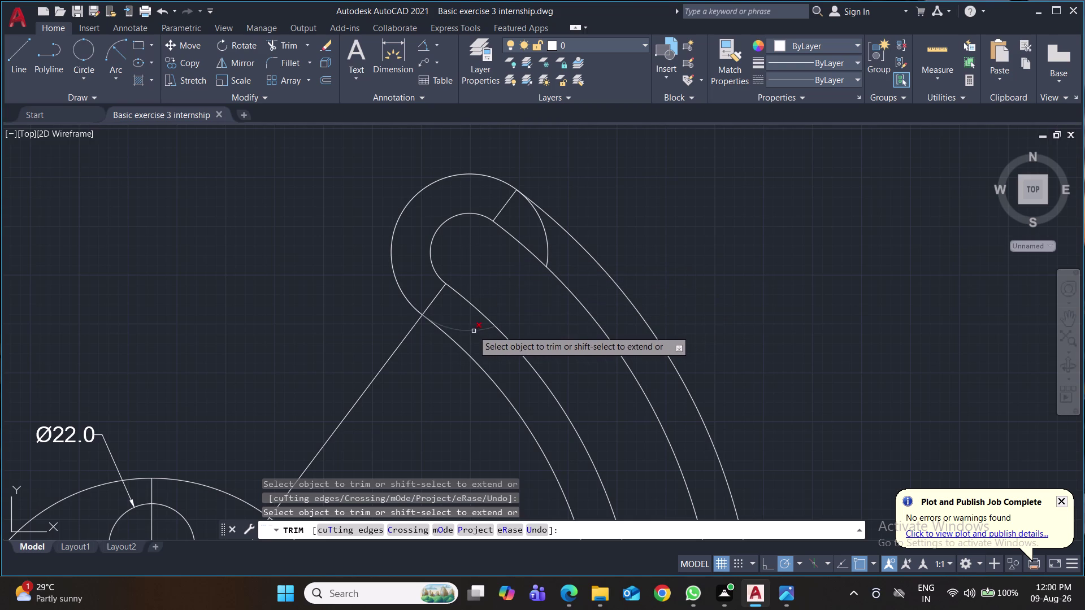
click(474, 330)
click(433, 300)
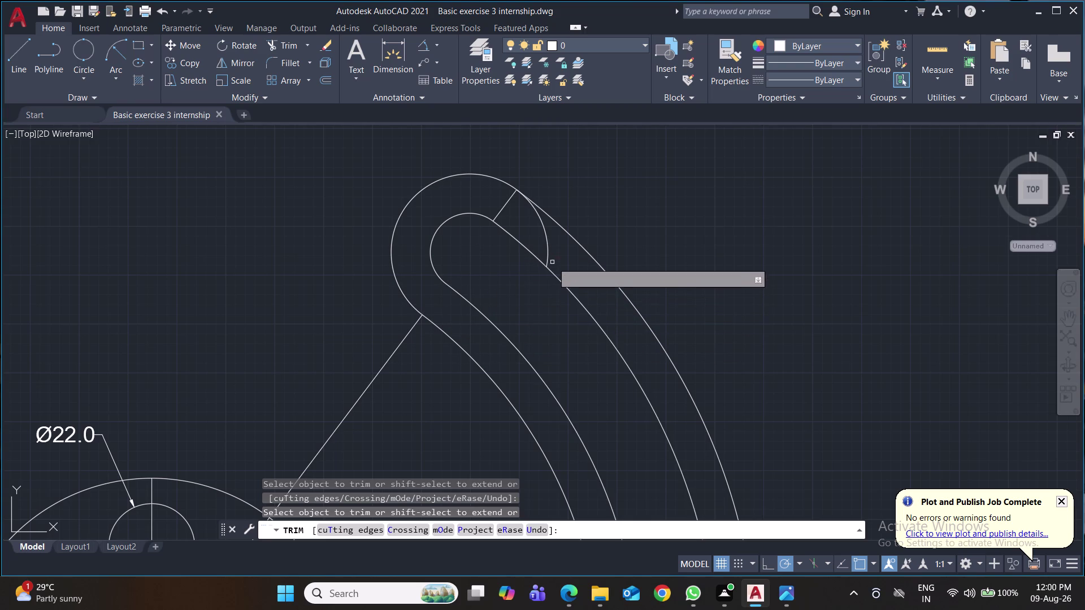
click(546, 255)
click(506, 208)
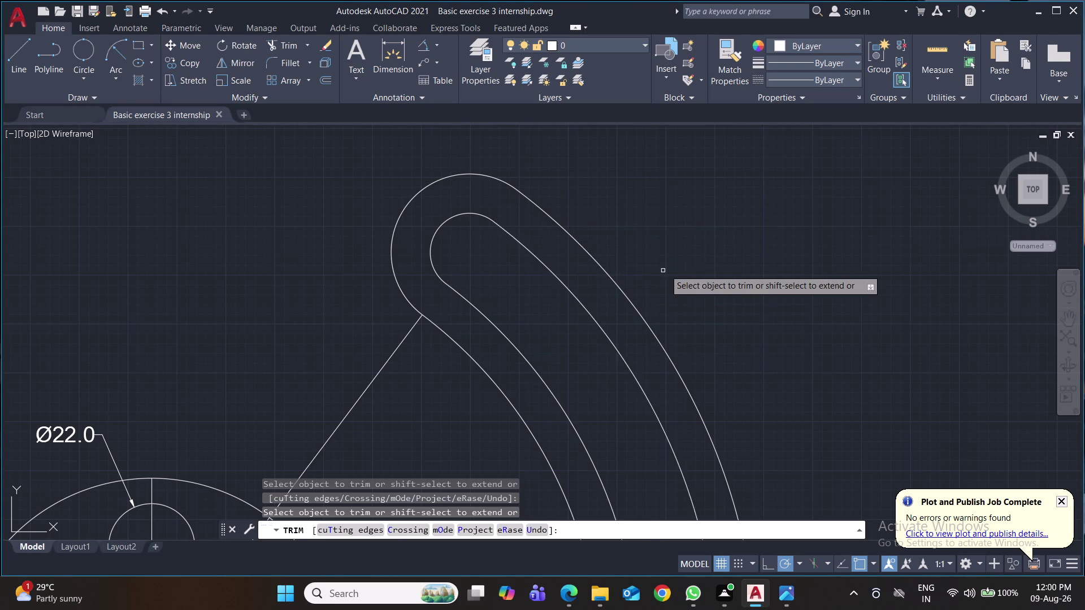
Zoom out and pan to bring the whole plate into view, then save.
scroll(down, 3)
middle_drag(697, 267, 652, 203)
scroll(down, 3)
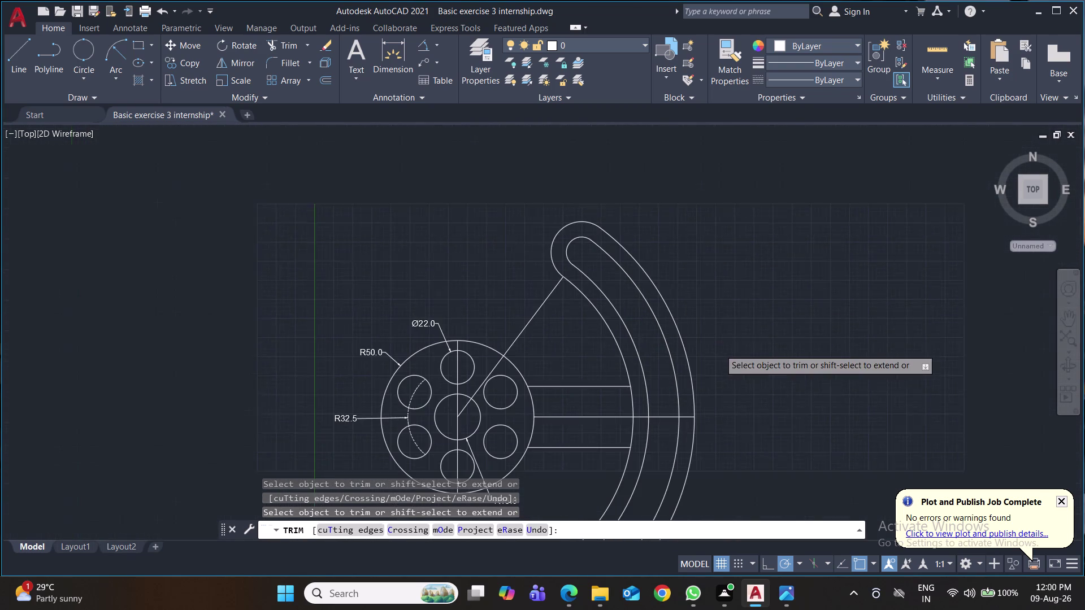
middle_drag(716, 351, 660, 248)
scroll(down, 3)
middle_drag(719, 377, 698, 333)
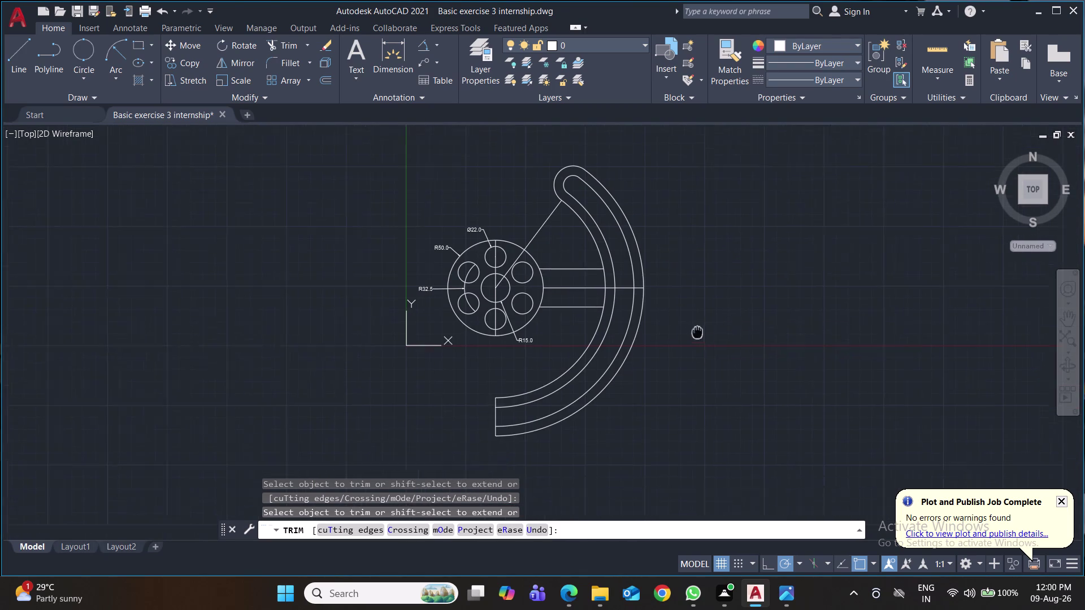
middle_drag(697, 332, 680, 295)
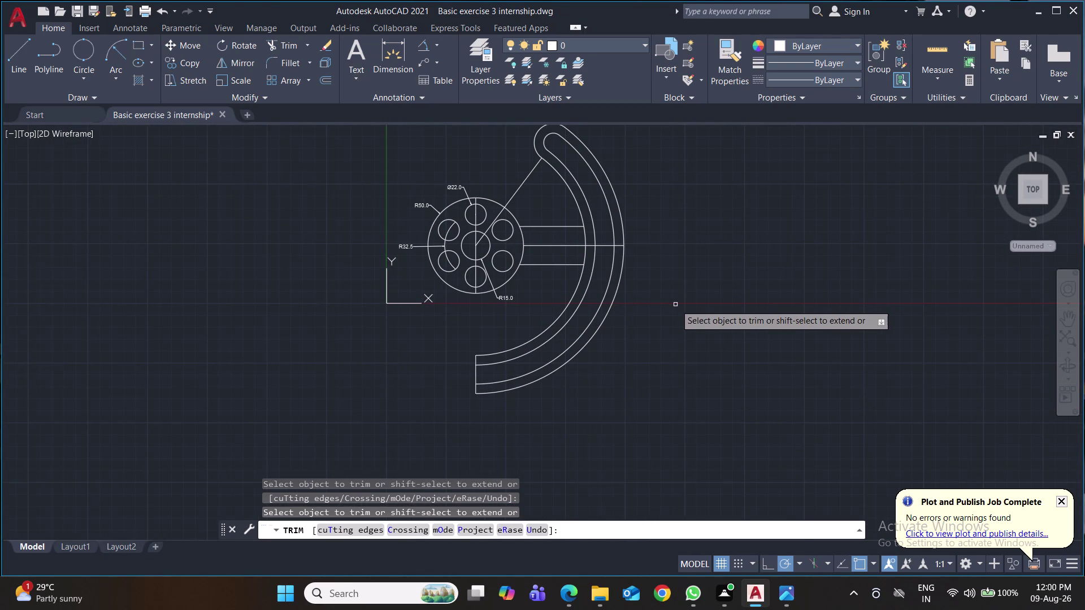
scroll(up, 3)
scroll(down, 3)
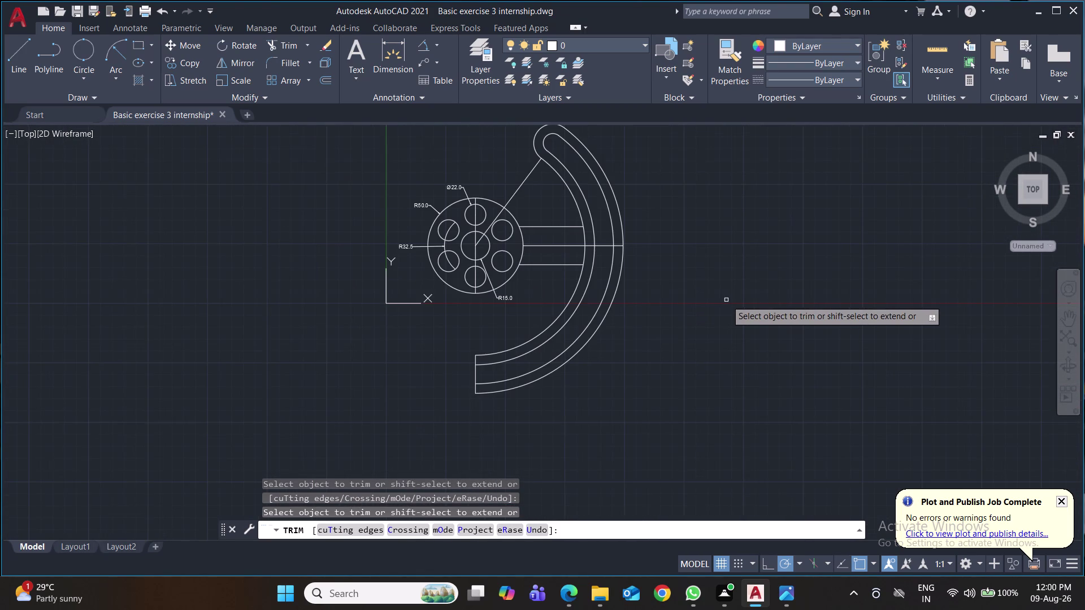
middle_drag(727, 301, 709, 355)
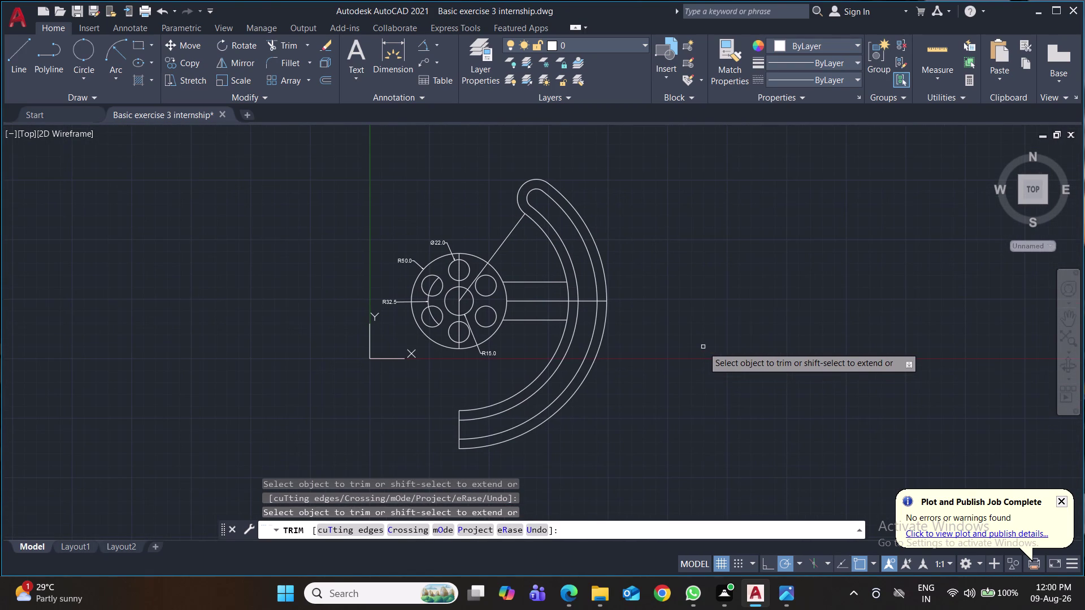
key(ctrl+s)
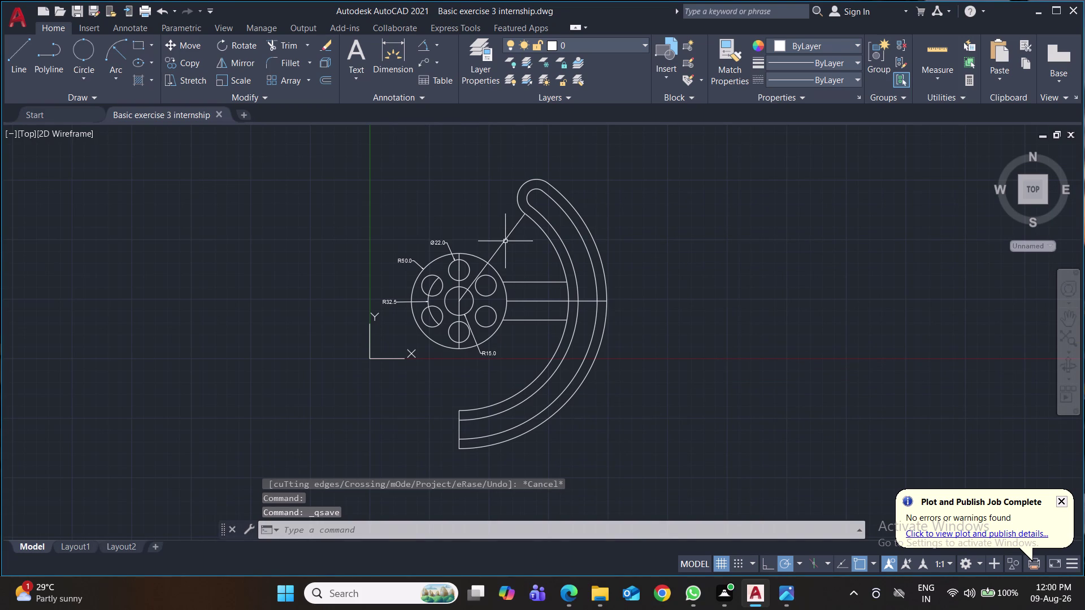
click(21, 64)
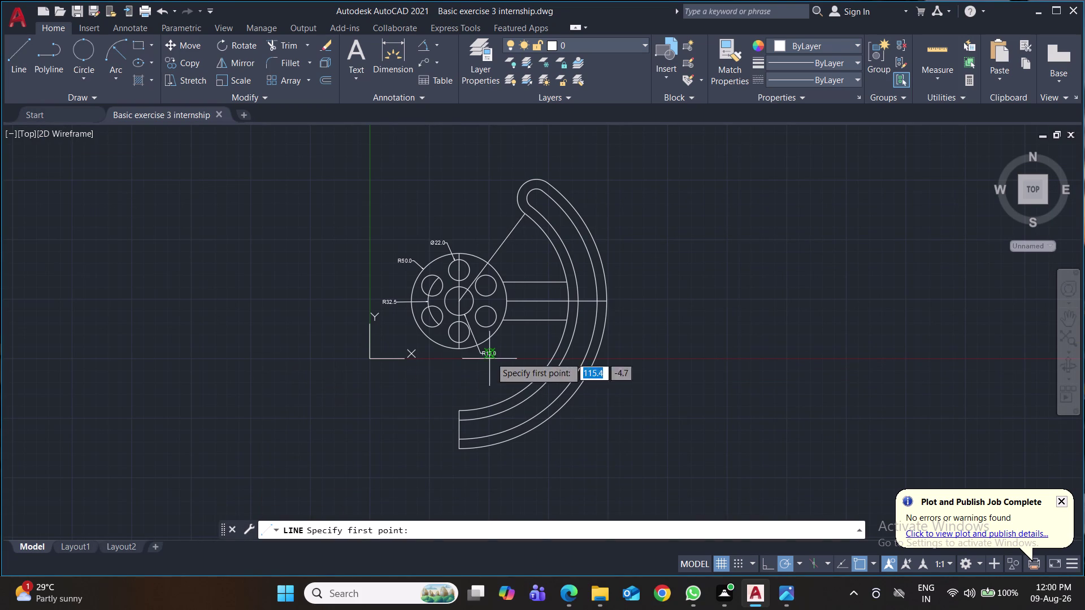
click(460, 300)
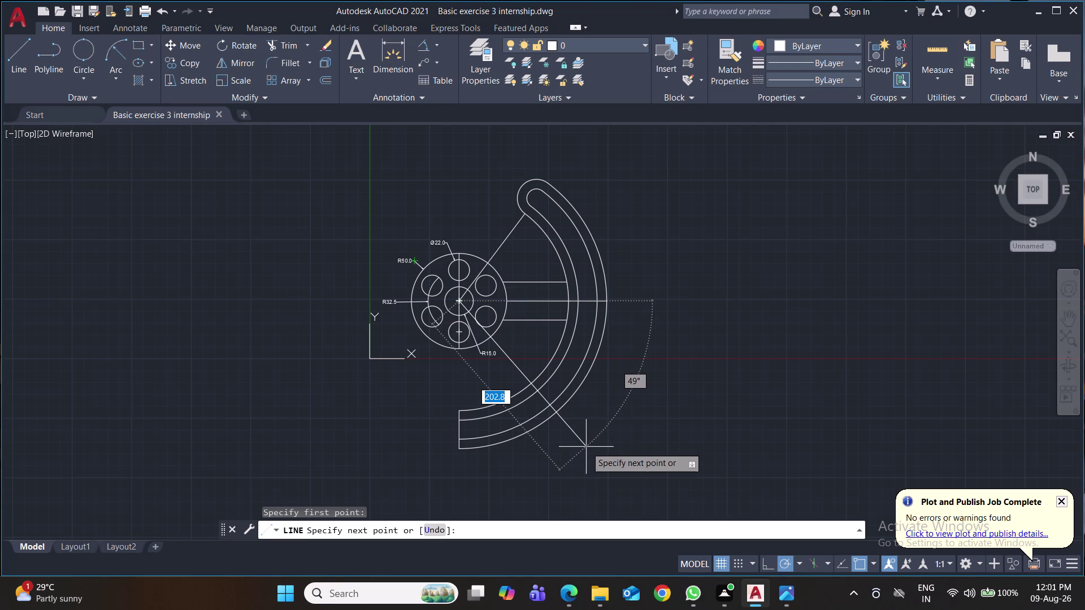
text(@40)
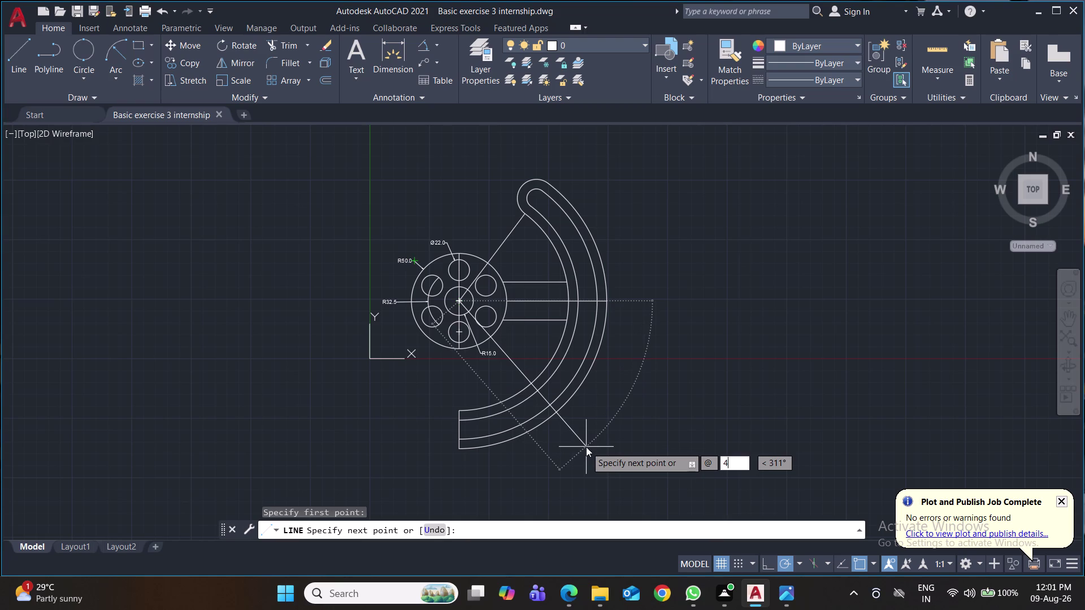
text(0)
key(Tab)
text(307)
key(Return)
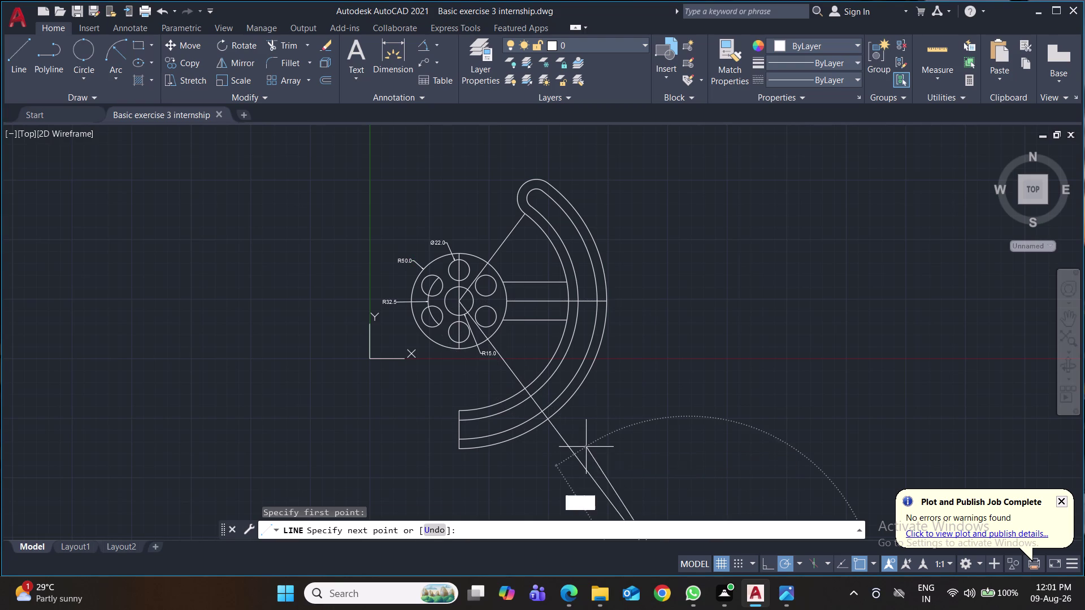
key(ctrl+s)
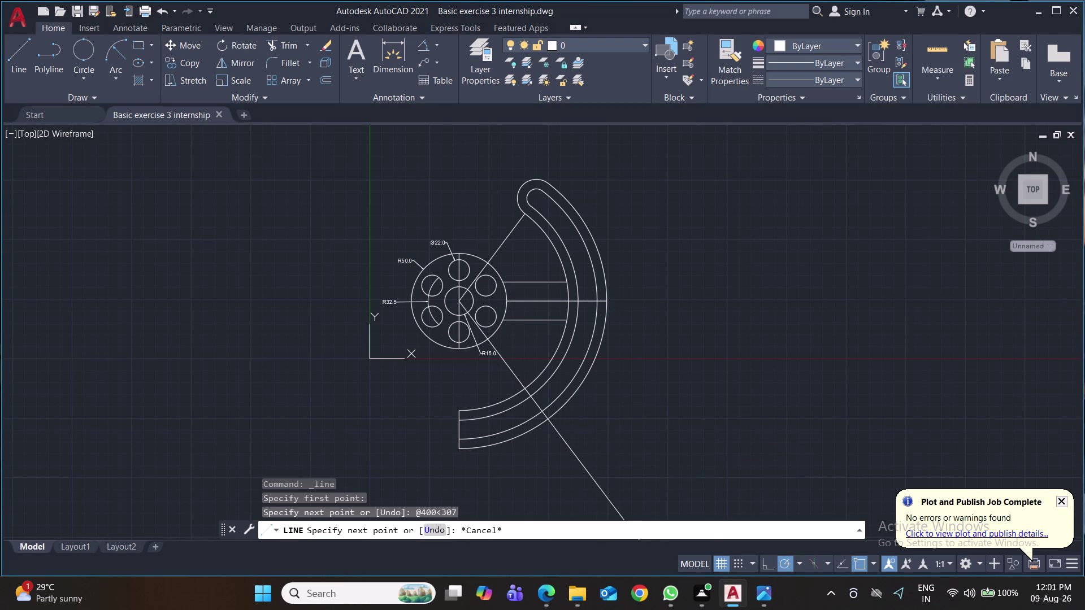
text(tr)
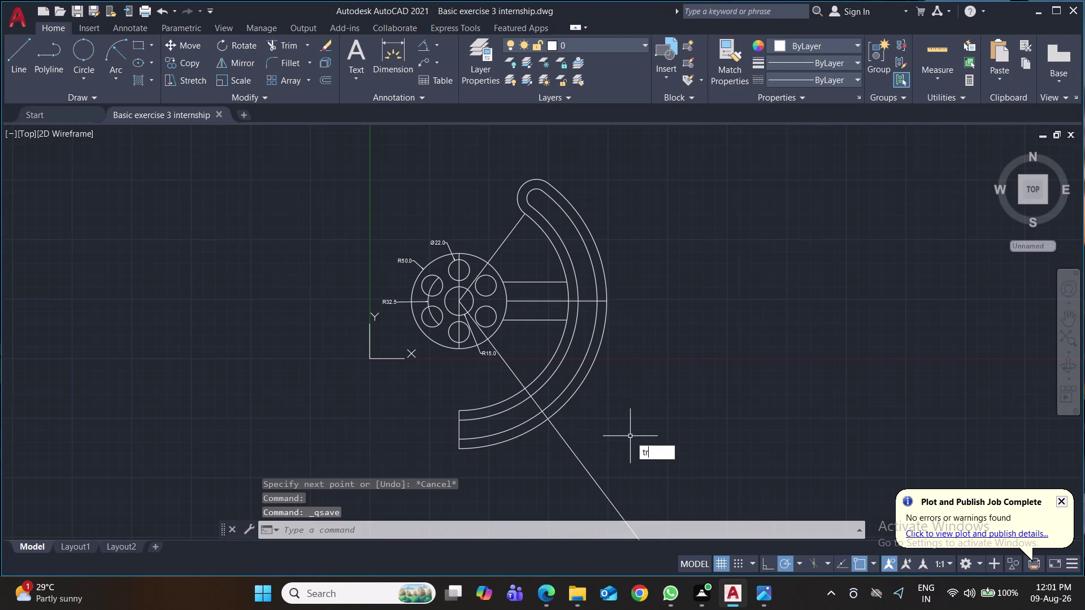
key(Return)
Fence-trim the arc ends and line overhang at the slot's lower end, then save.
click(579, 464)
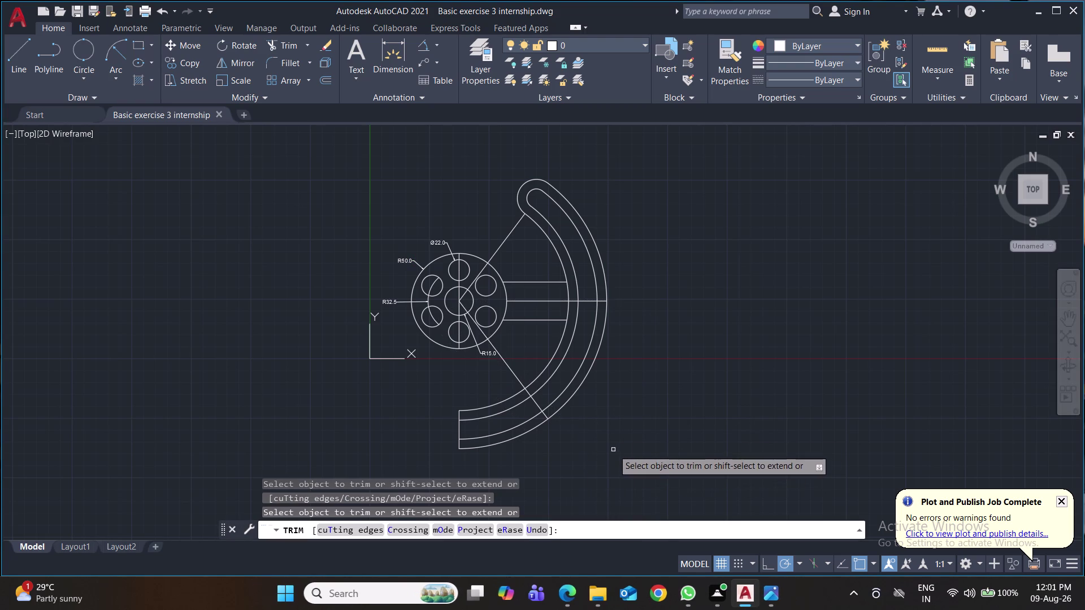
click(493, 392)
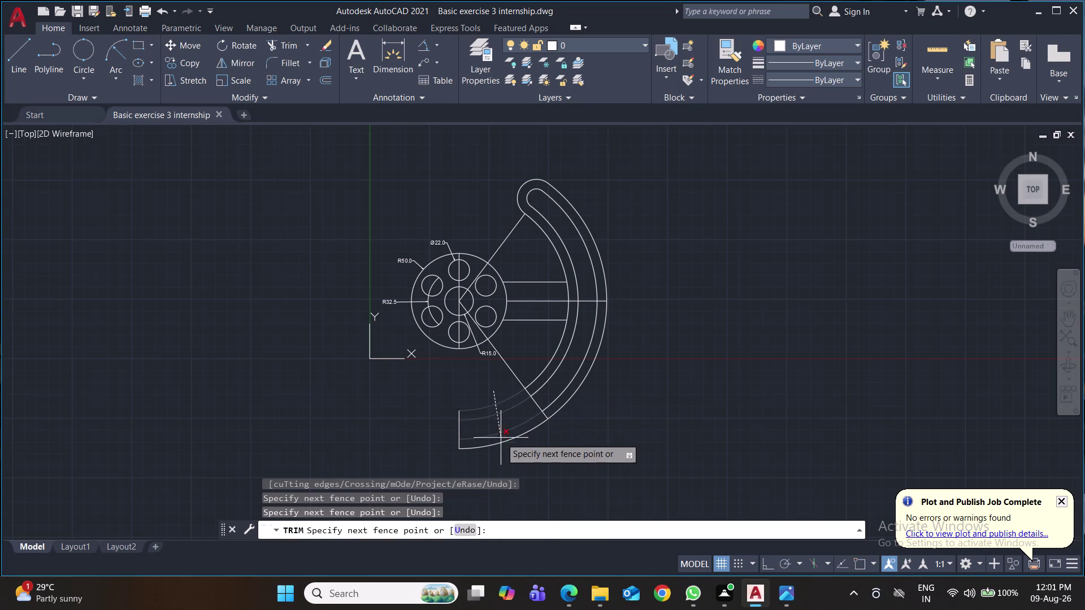
click(488, 448)
click(472, 414)
click(445, 433)
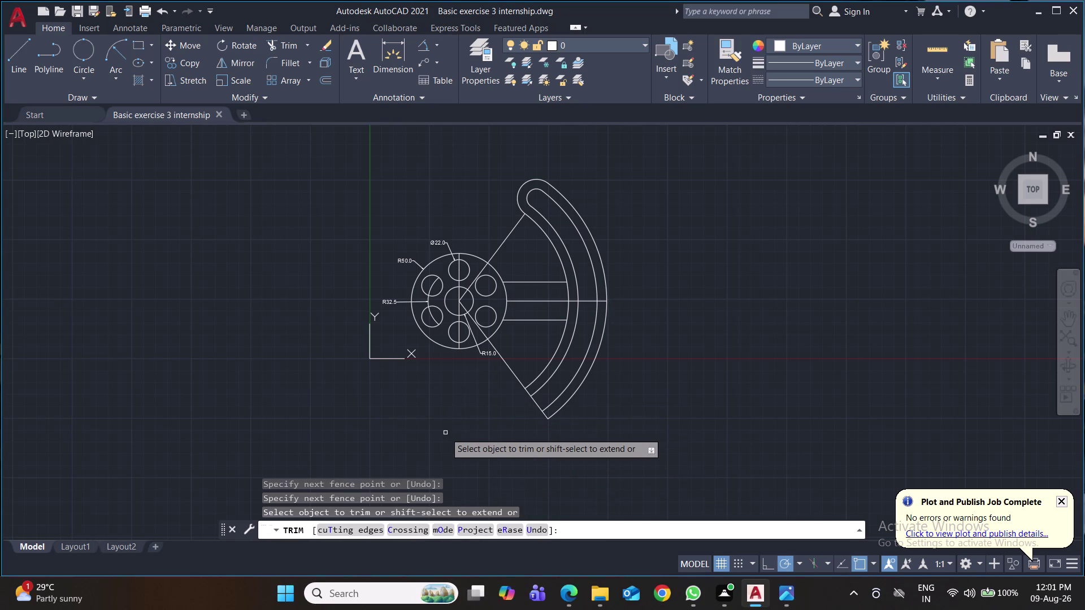
key(ctrl+s)
key(ctrl+s)
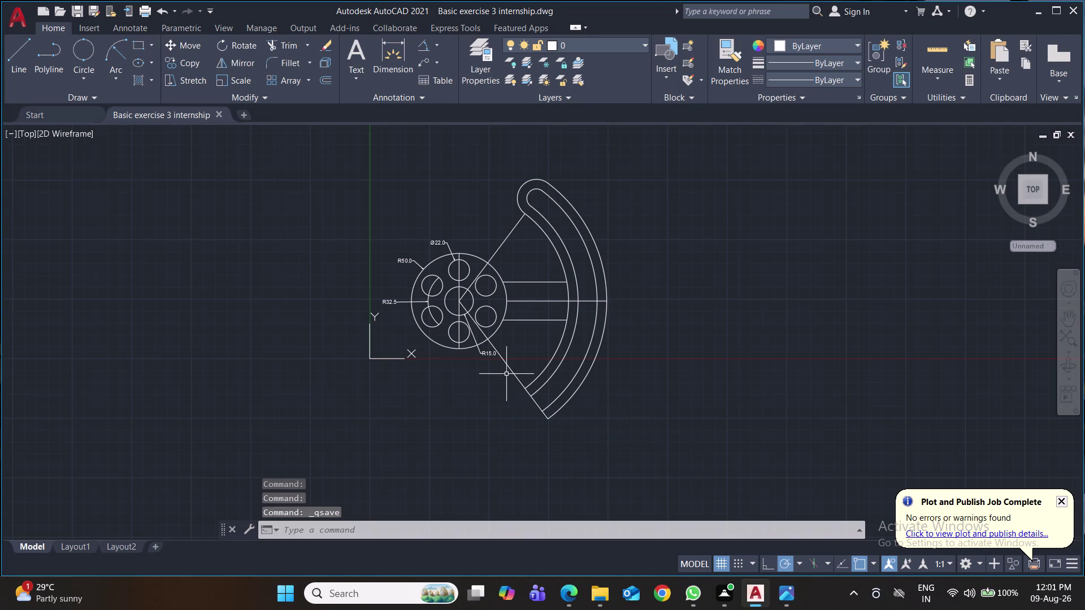
Trim the 307° radial line near the hub.
text(tr)
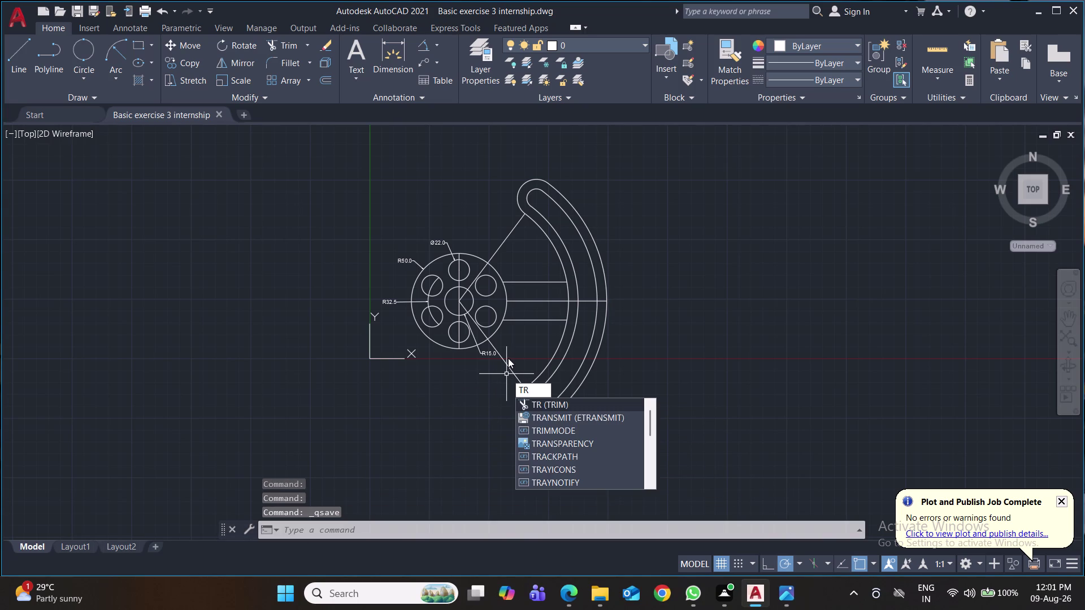
key(Return)
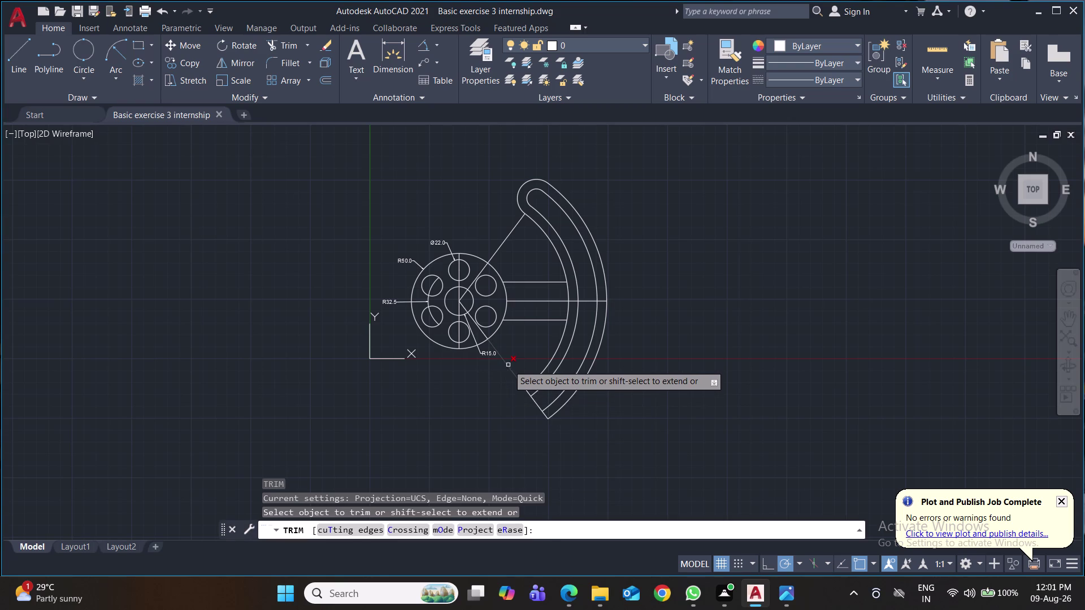
click(510, 363)
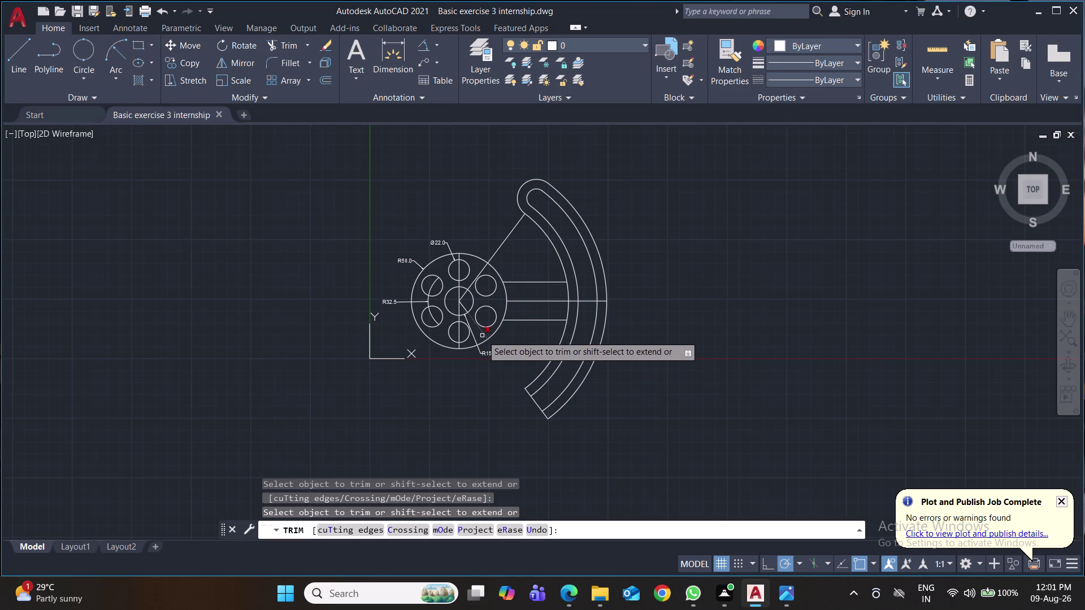
Undo the mistaken trim and delete the first radial guide line from the hub.
key(ctrl+z)
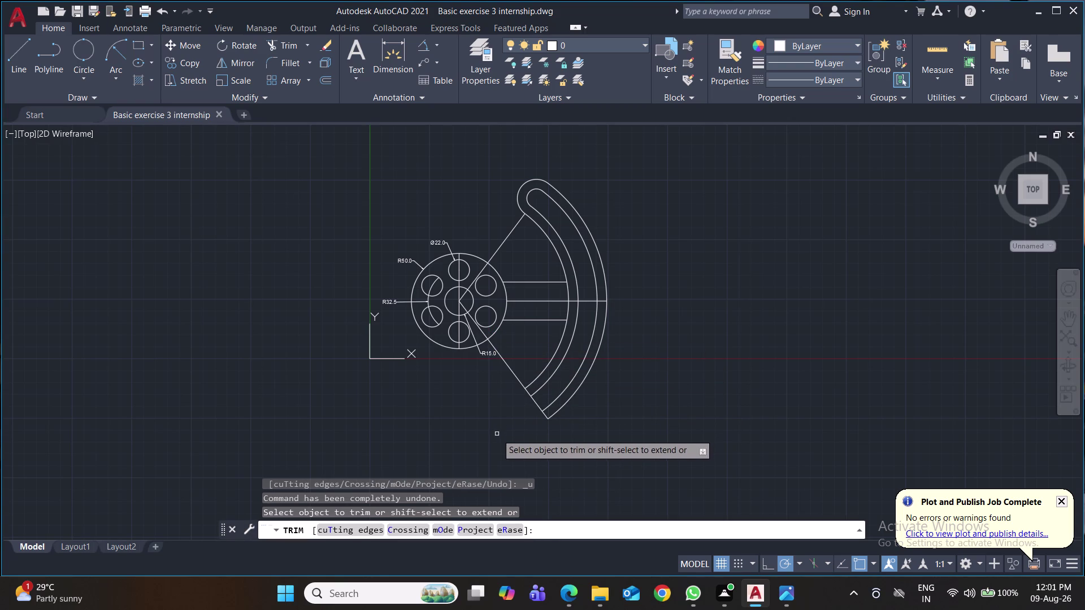
key(ctrl+s)
click(512, 371)
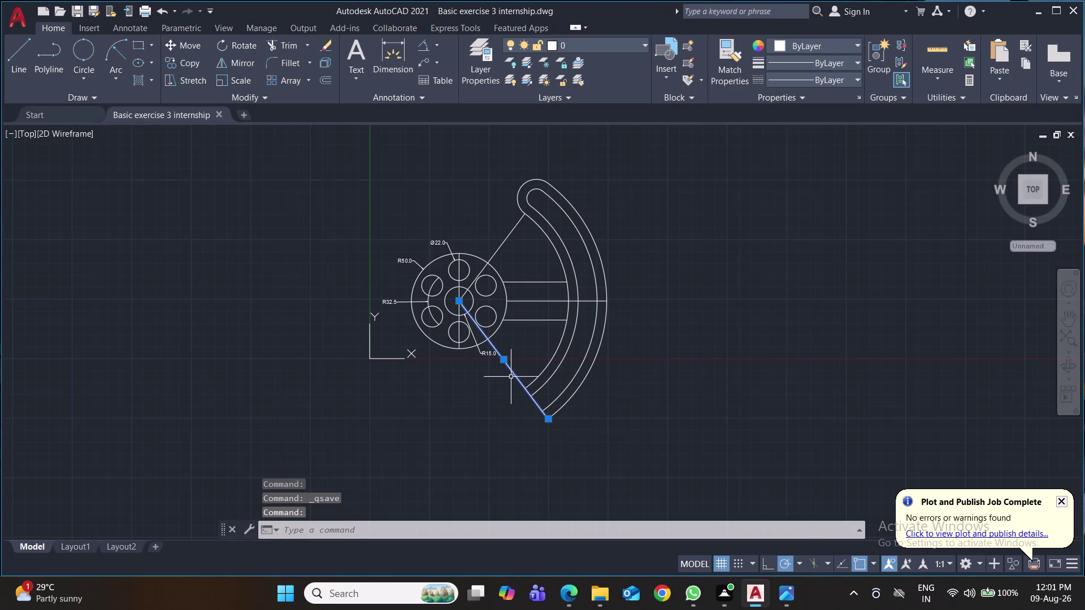
key(Delete)
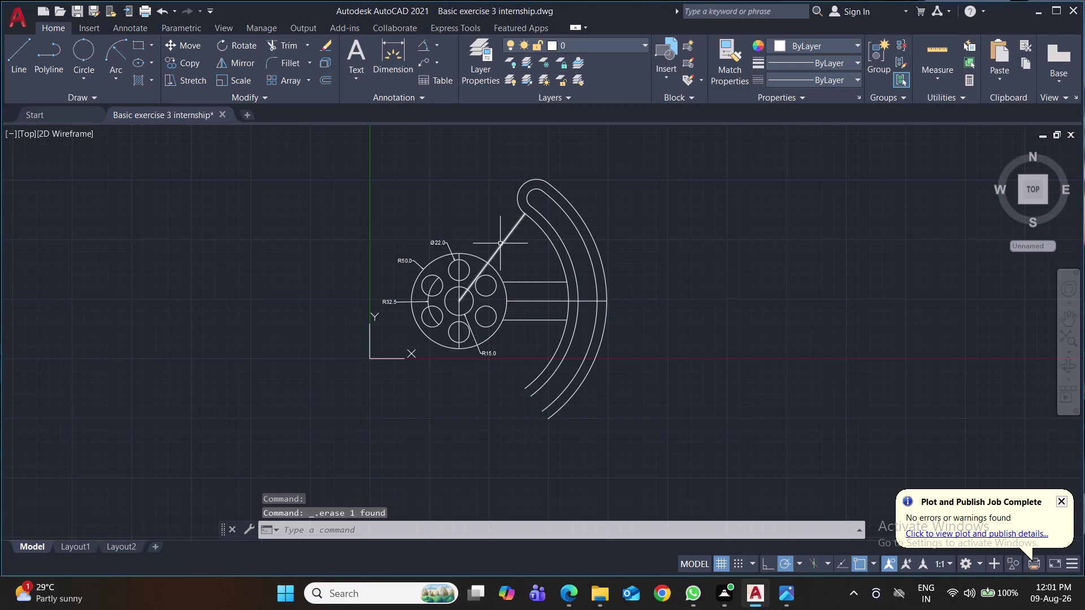
Delete the second radial guide line and save the drawing.
click(500, 243)
key(Delete)
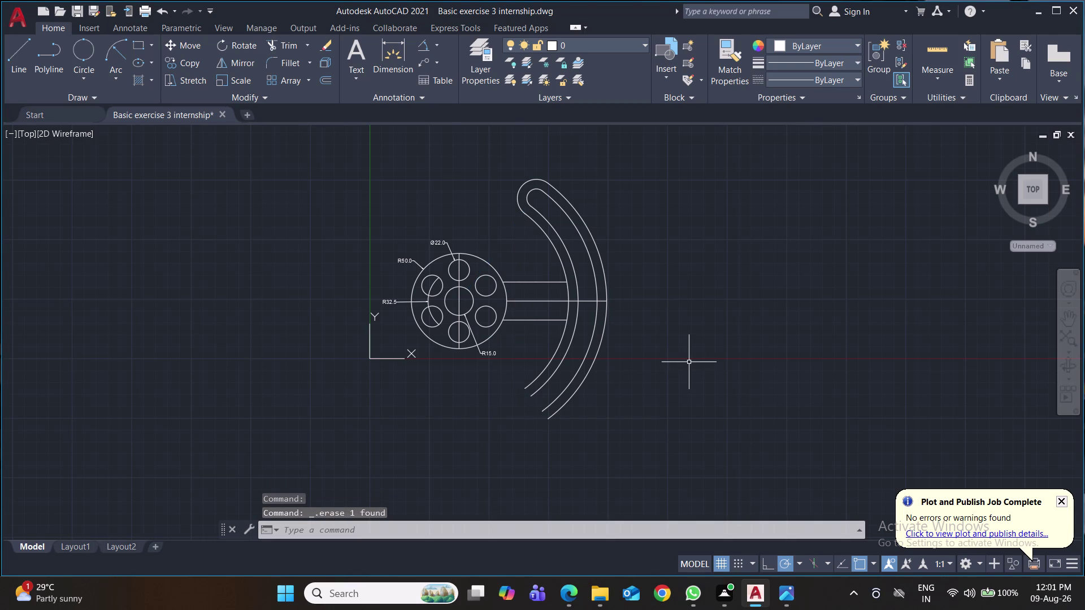
scroll(up, 3)
middle_drag(689, 362, 708, 379)
key(ctrl+s)
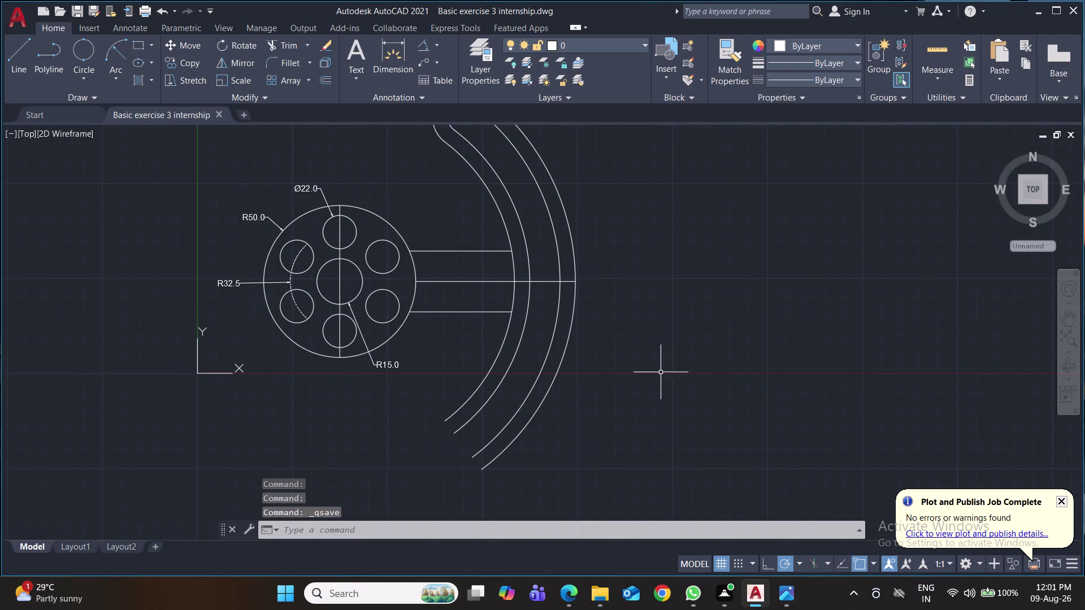
click(85, 46)
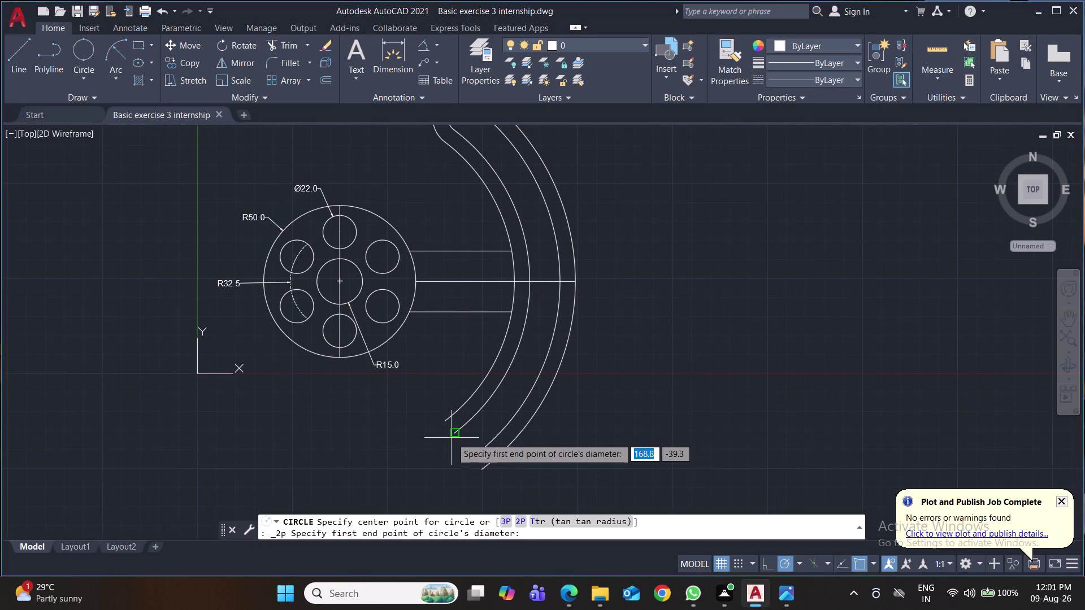
Draw two 2-point circles spanning the lower end of the curved slot.
scroll(up, 3)
click(453, 430)
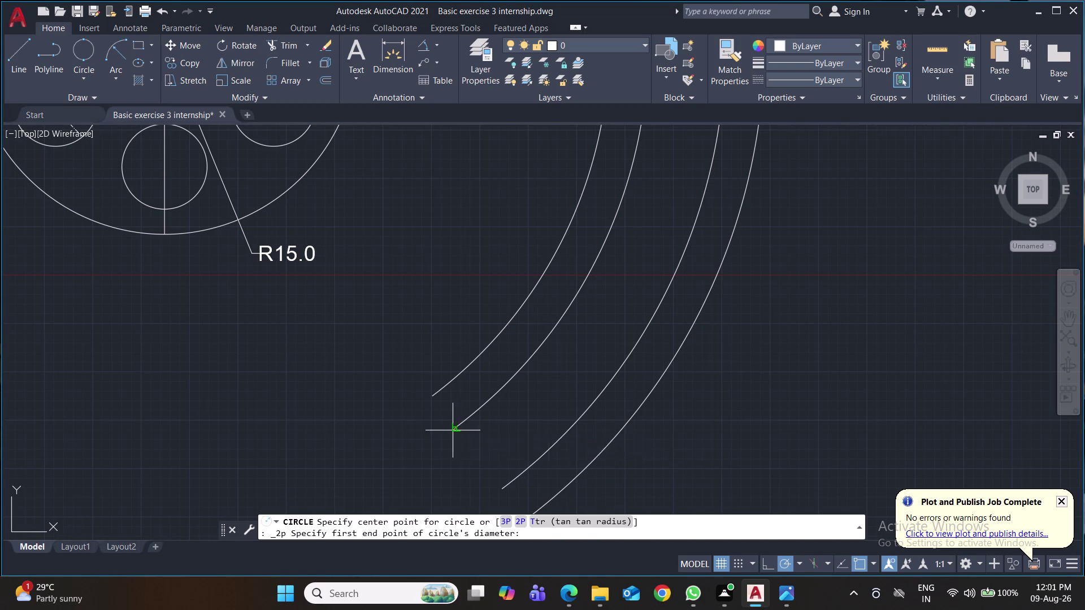
click(502, 487)
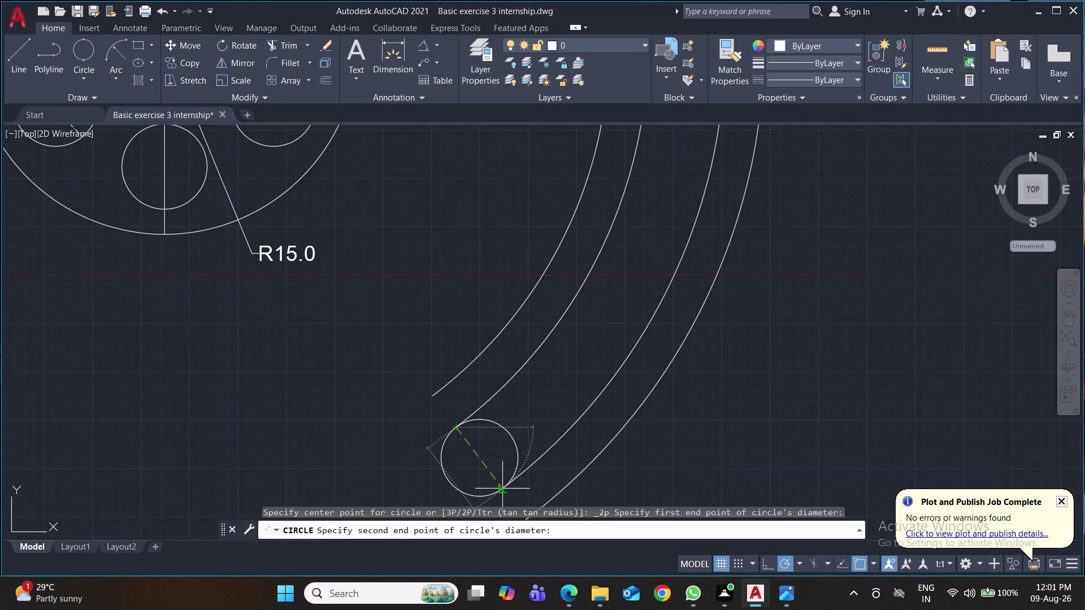
middle_drag(529, 437, 520, 371)
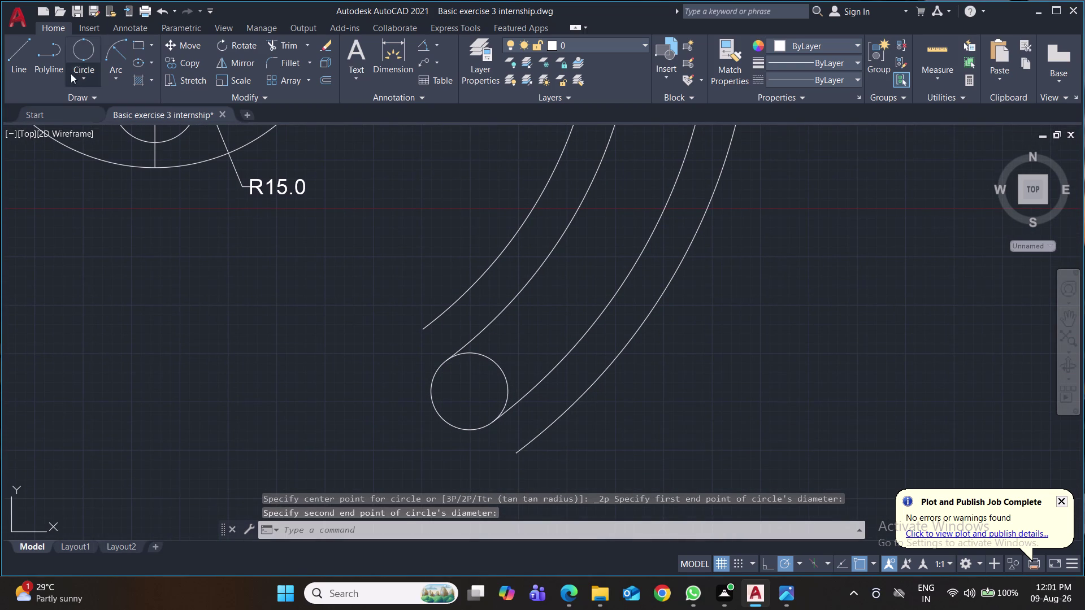
click(86, 51)
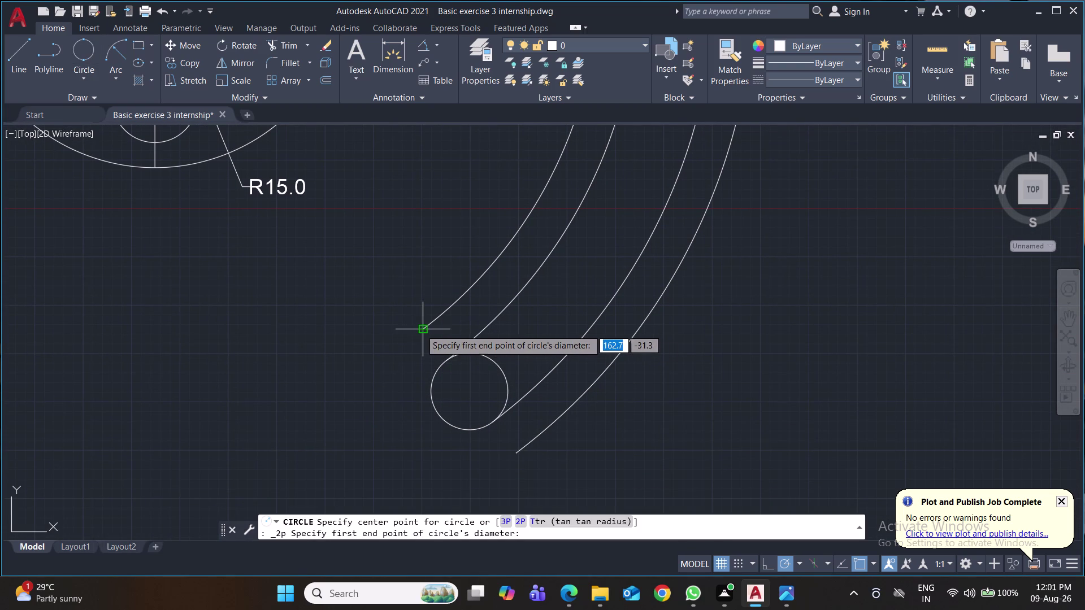
click(420, 330)
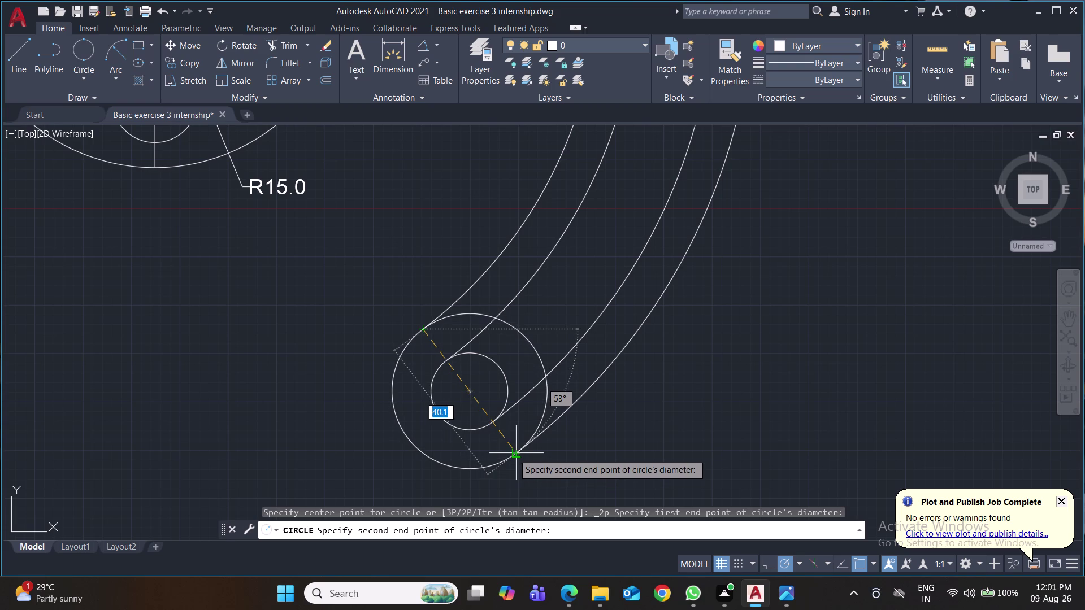
click(514, 454)
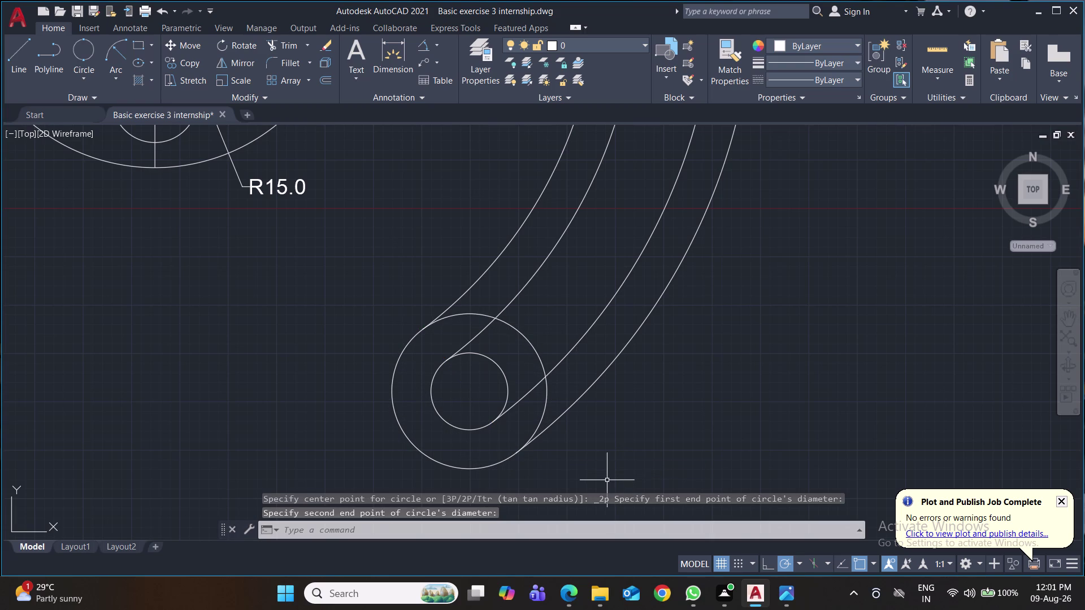
key(ctrl+s)
Trim the excess arcs and circle parts into a rounded cap, then save.
text(tr)
key(Return)
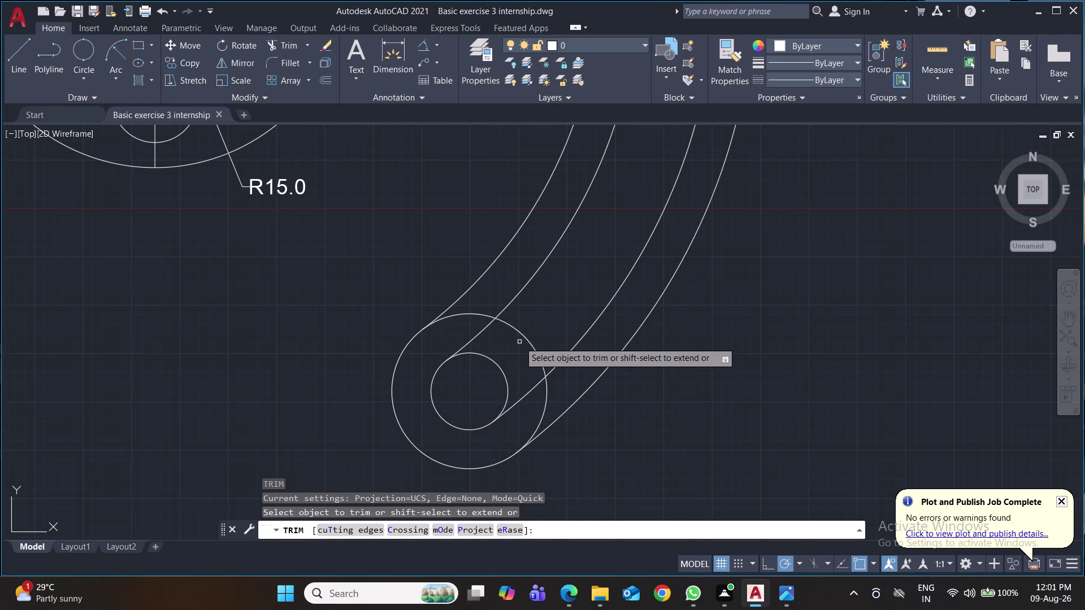
click(521, 335)
click(499, 369)
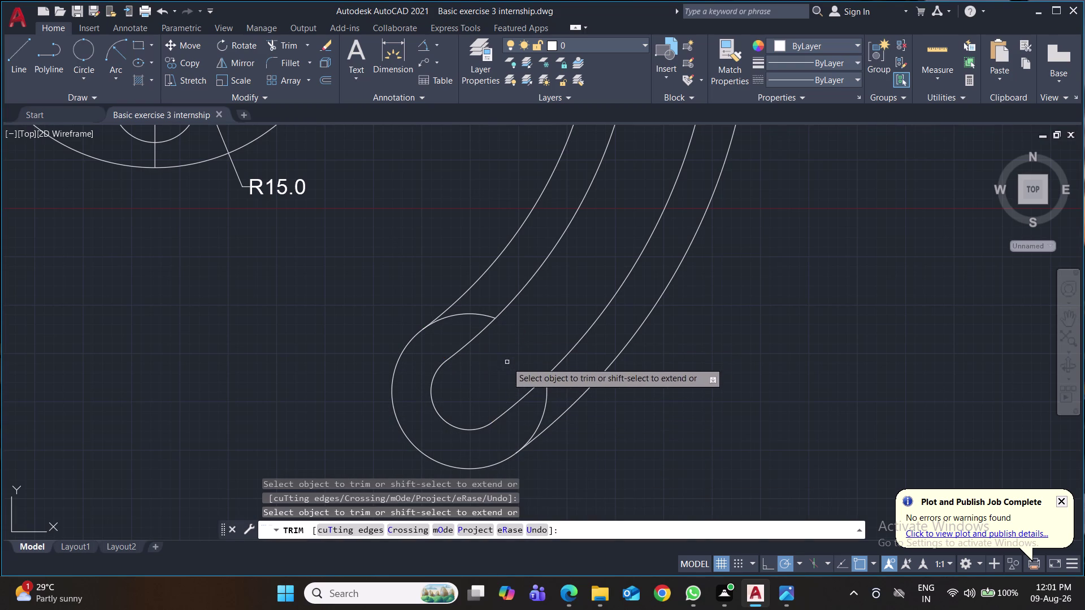
click(470, 316)
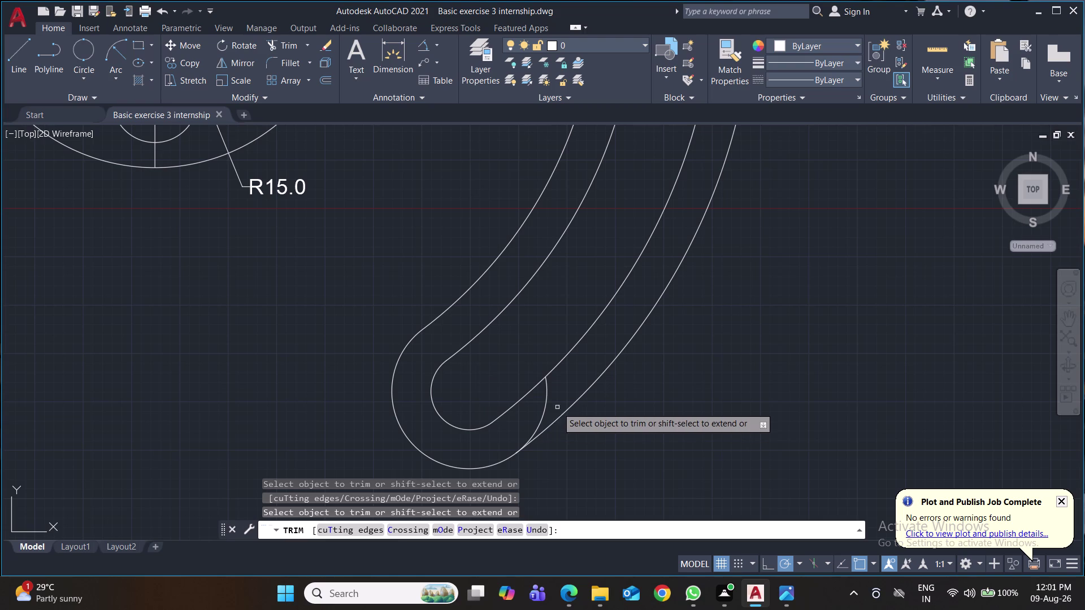
click(548, 400)
key(ctrl+s)
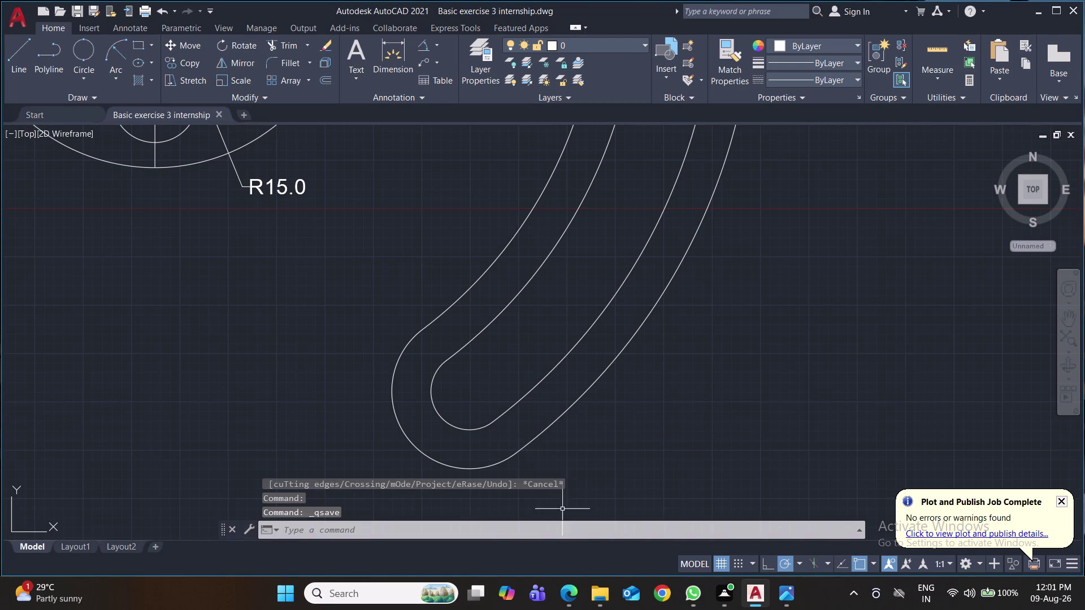
scroll(down, 3)
scroll(down, 3)
middle_drag(761, 351, 627, 448)
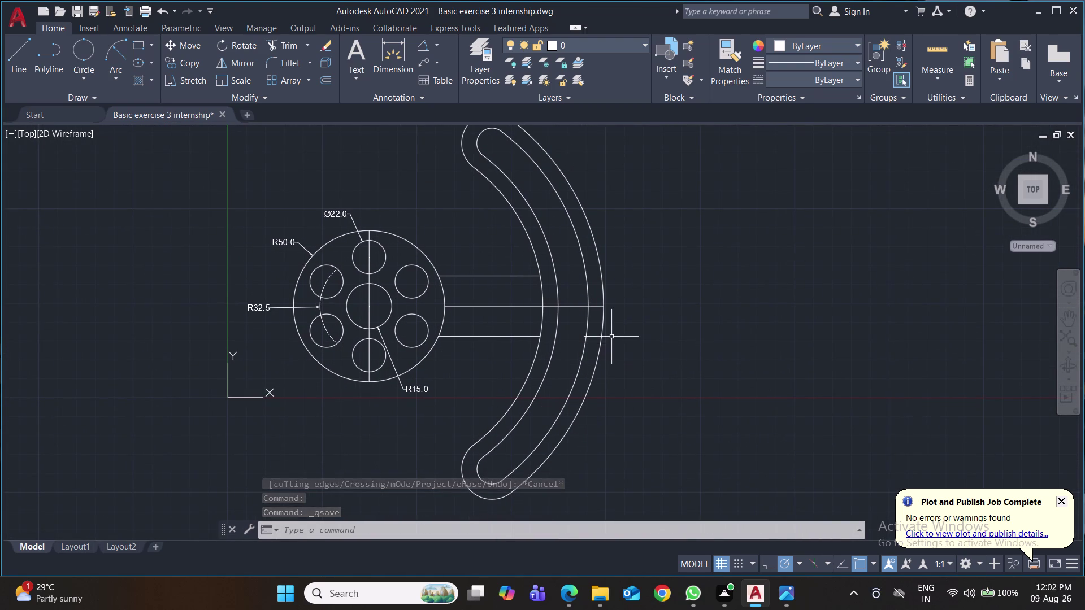
Delete the short horizontal line across the slot and save.
click(576, 306)
key(Delete)
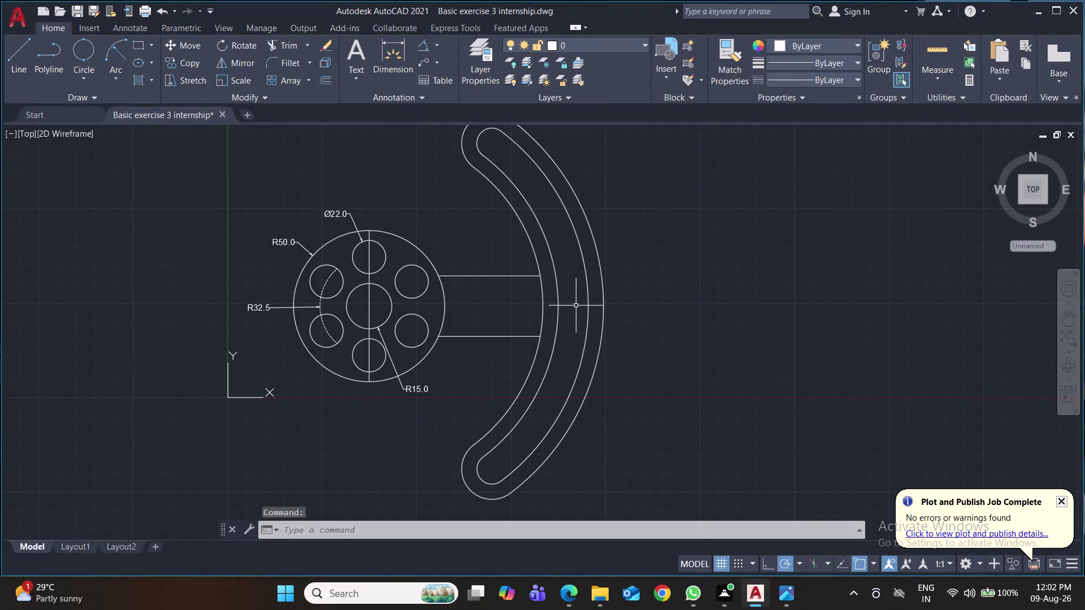
key(ctrl+s)
key(ctrl+s)
key(ctrl+s)
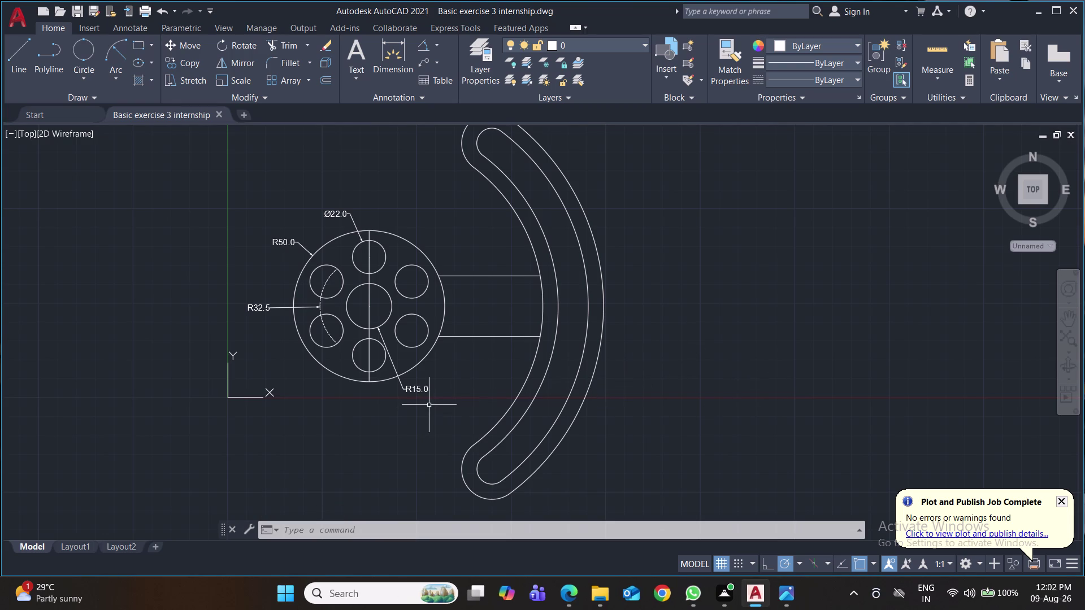
Try a radius 5 fillet on the lower spoke line, then cancel it.
key(f)
key(Return)
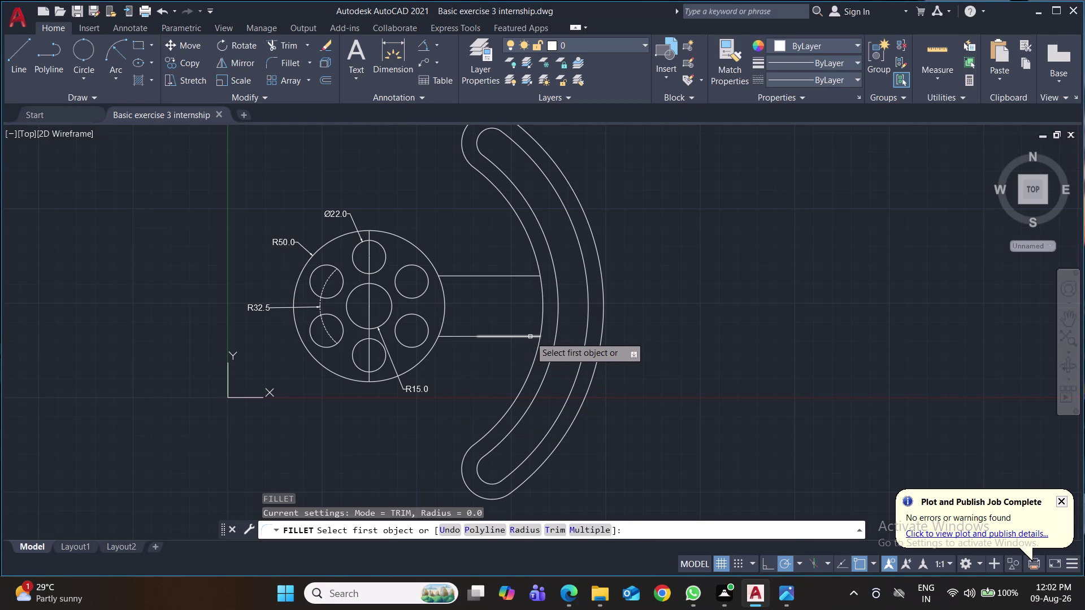
click(530, 336)
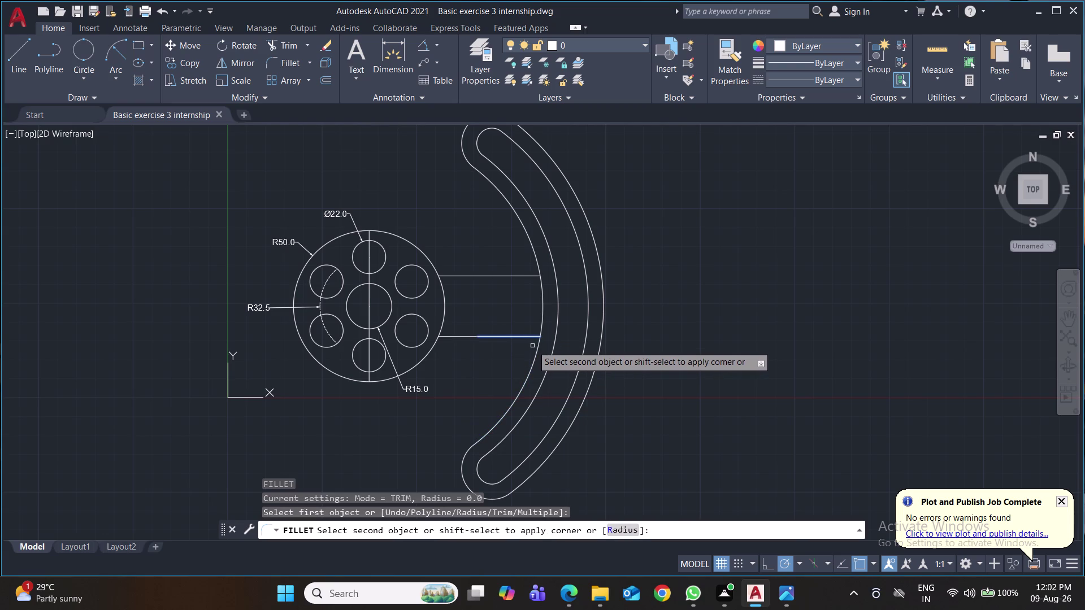
key(5)
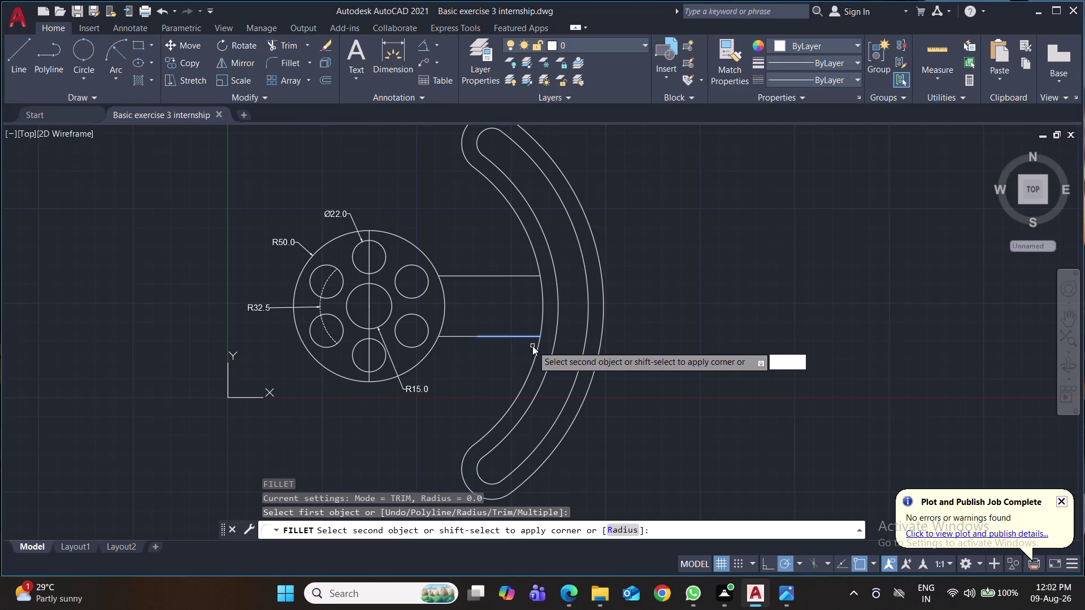
key(Return)
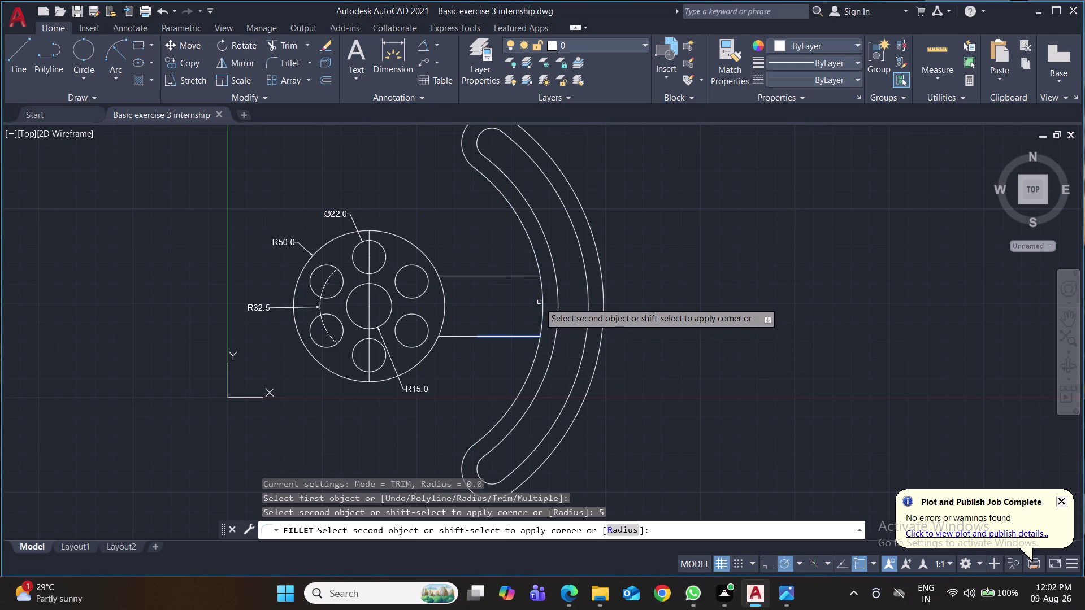
key(Escape)
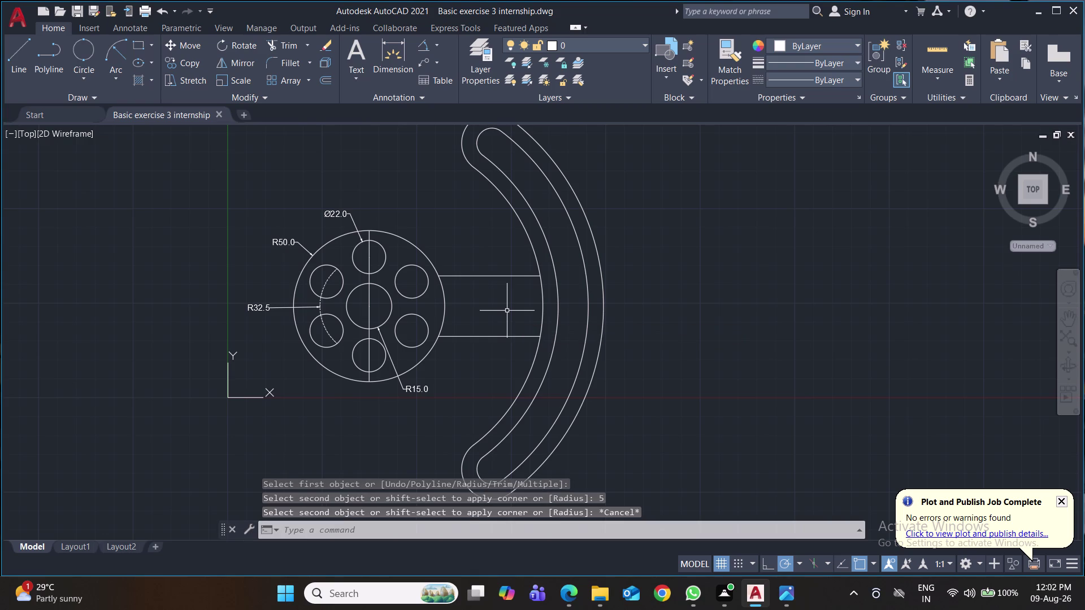
Restart the fillet, abandon it without changes, and save.
key(f)
key(Return)
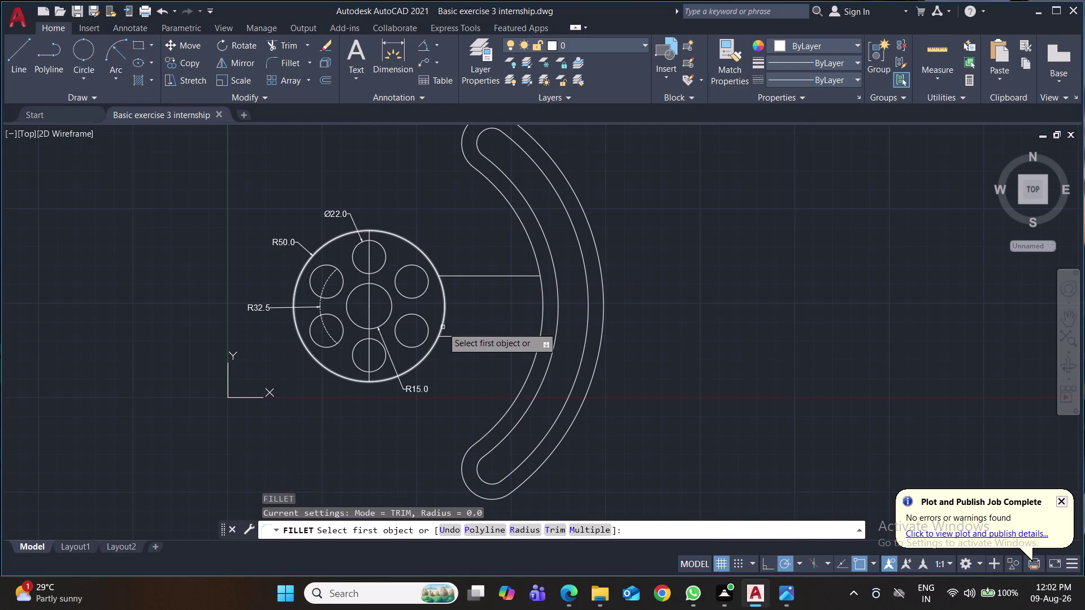
key(ctrl+s)
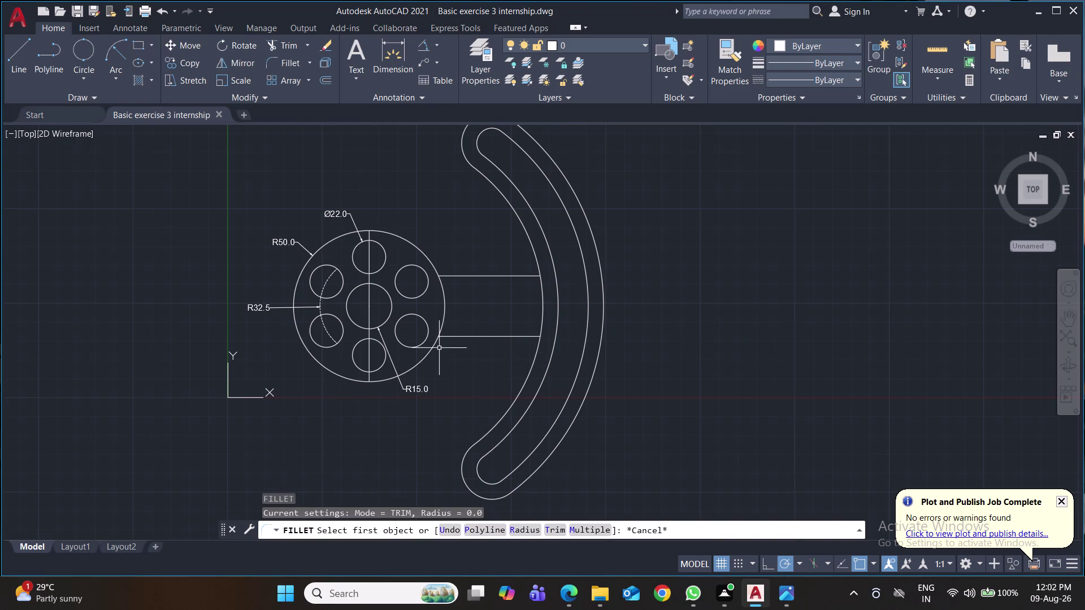
key(l)
key(Return)
Draw a horizontal line across the slot, attempt a fillet on the inner arc, cancel, and save.
click(508, 303)
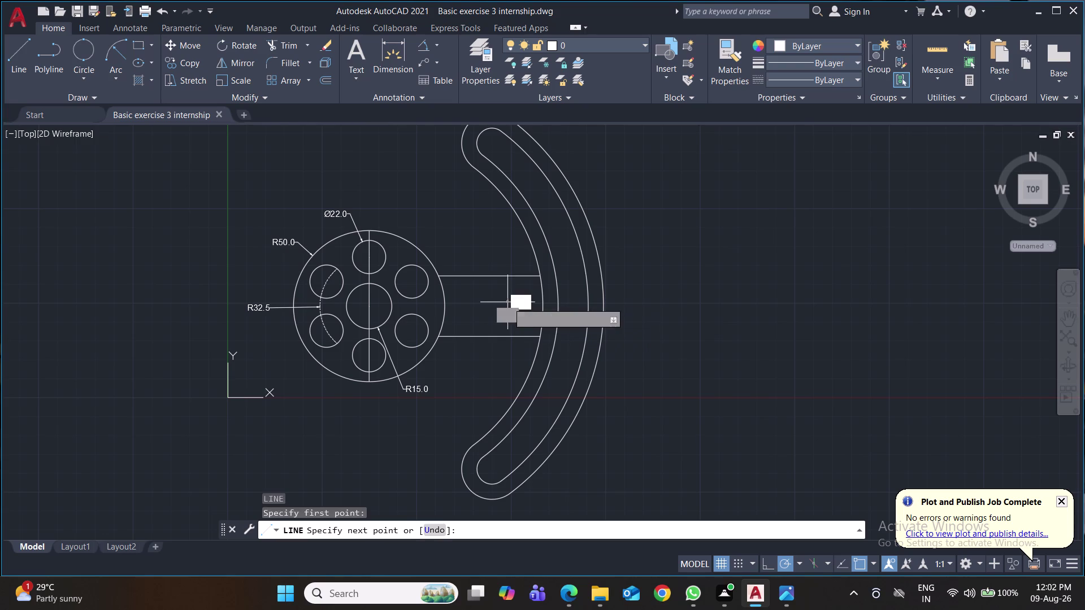
click(718, 306)
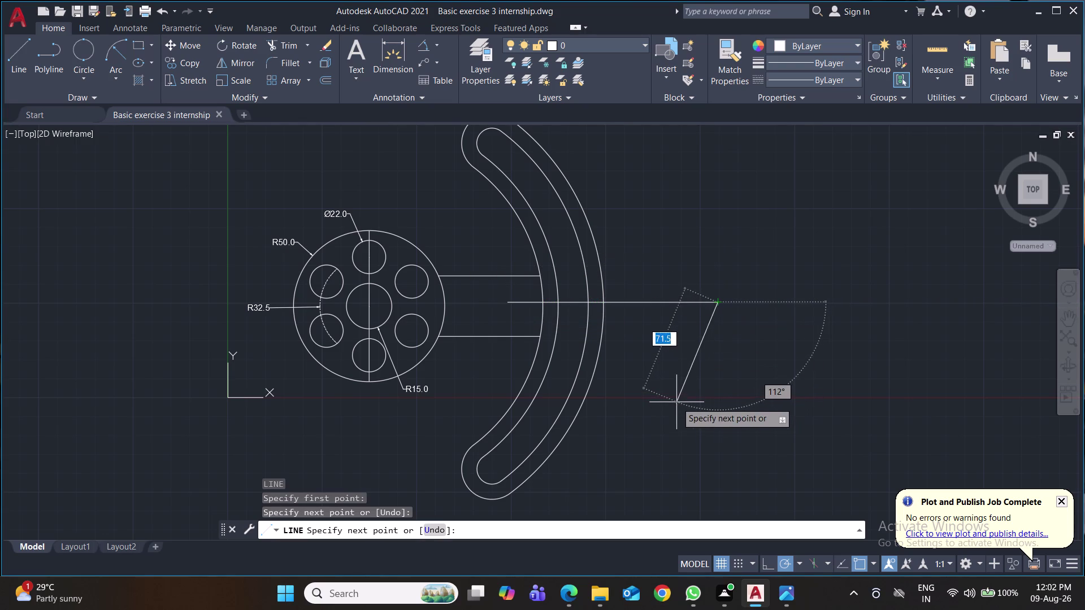
key(Return)
key(f)
key(Return)
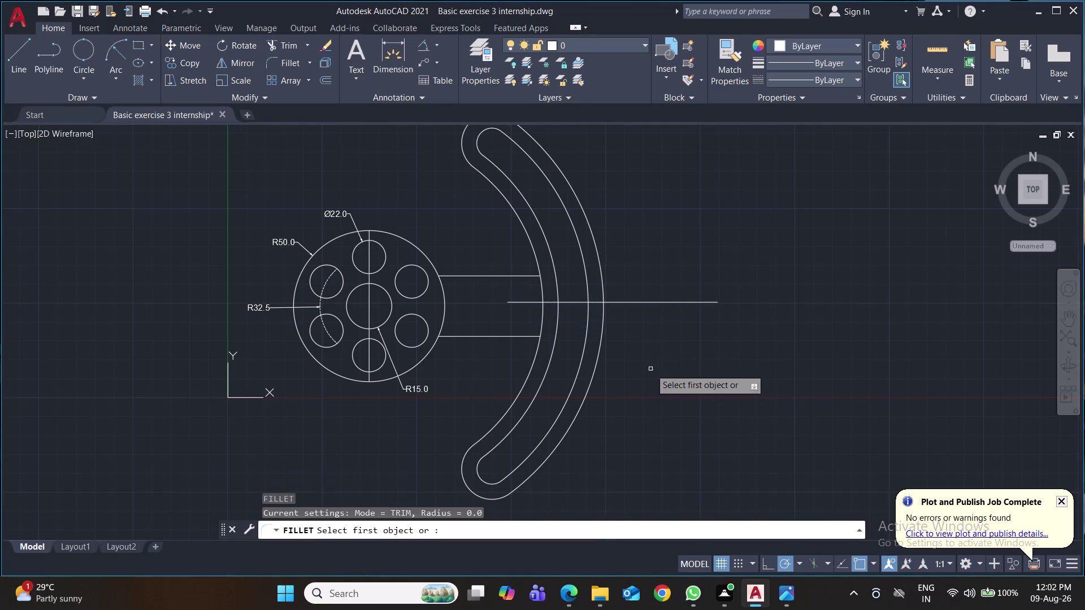
click(542, 289)
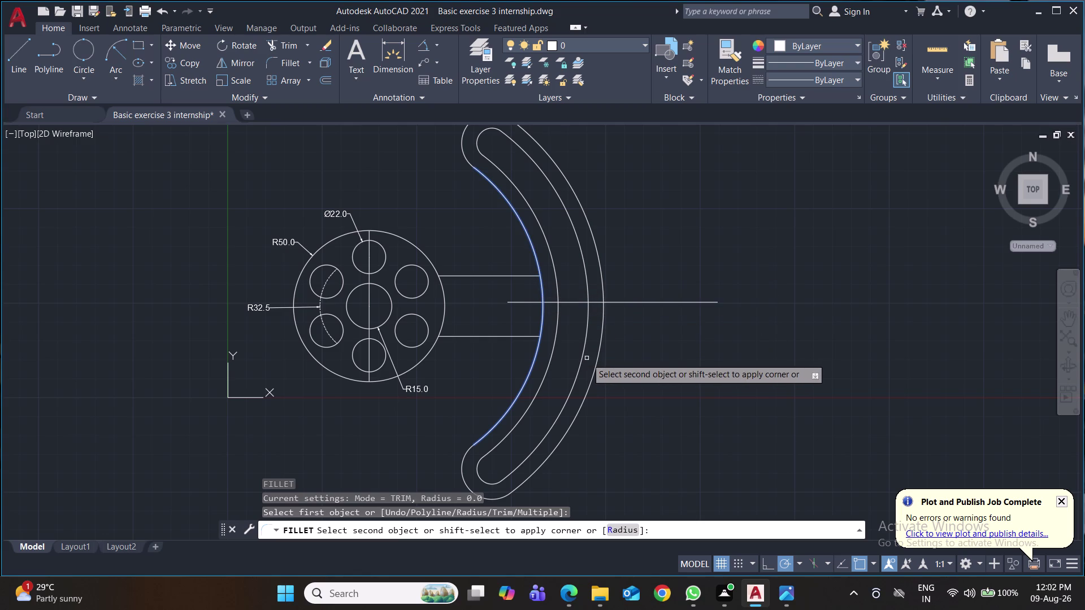
key(Escape)
key(ctrl+s)
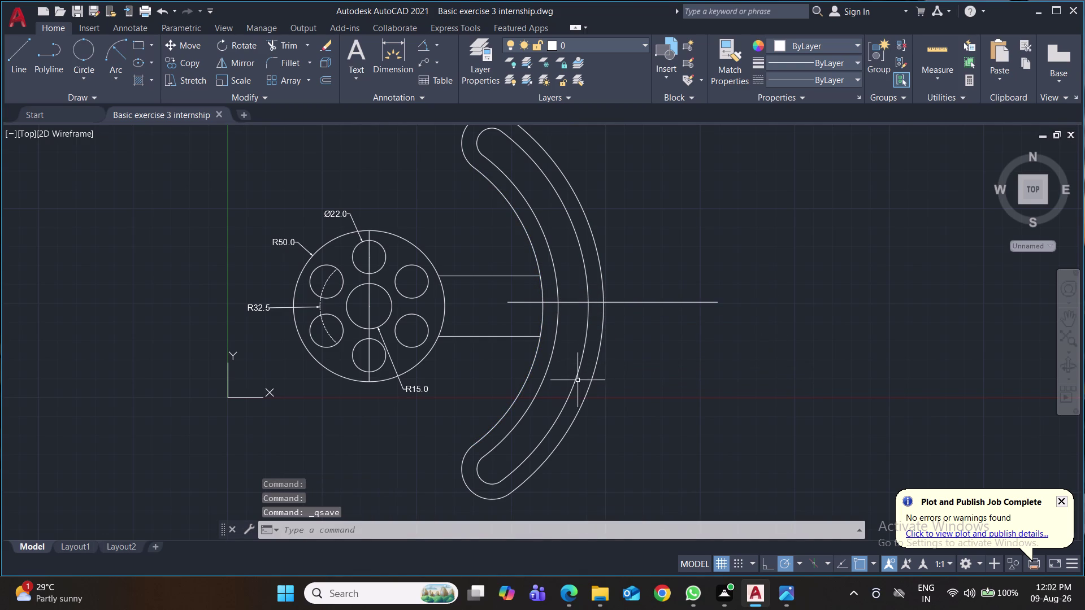
Fillet the upper spoke line, undo the fillet, and save.
key(f)
key(Return)
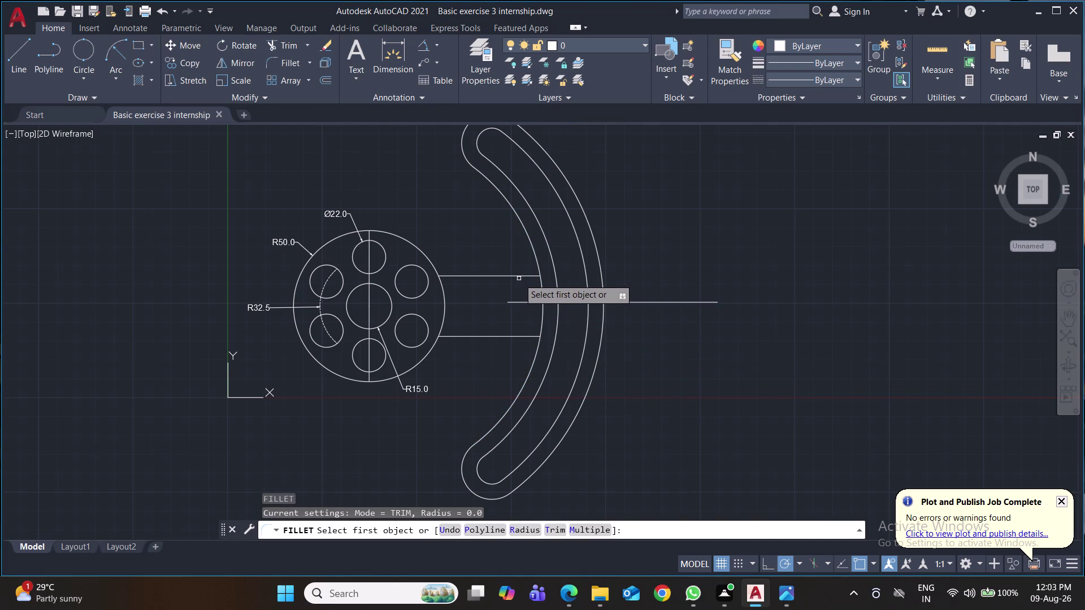
click(519, 276)
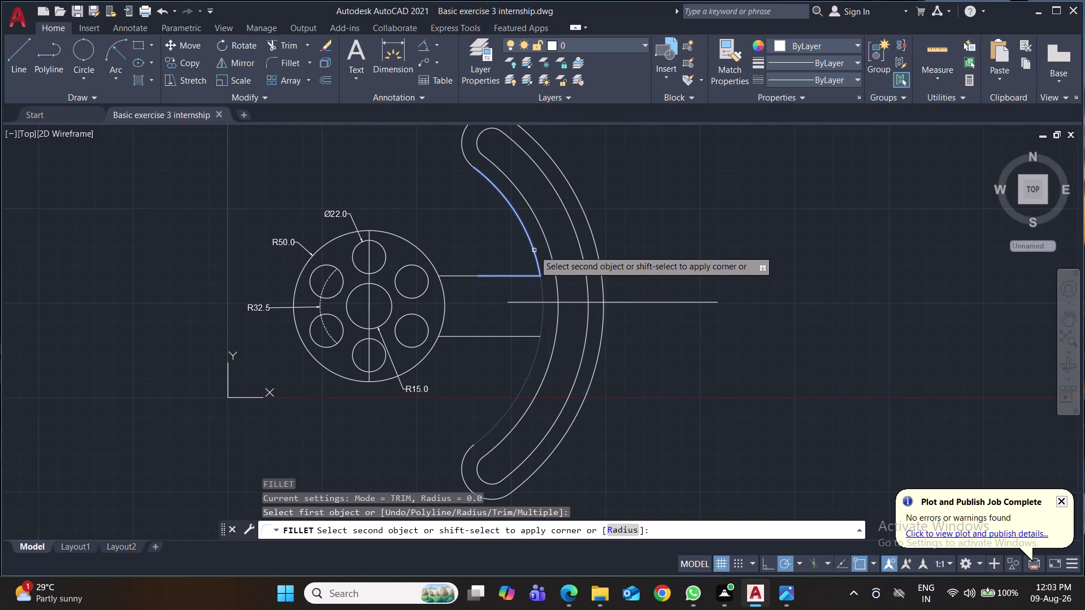
click(534, 250)
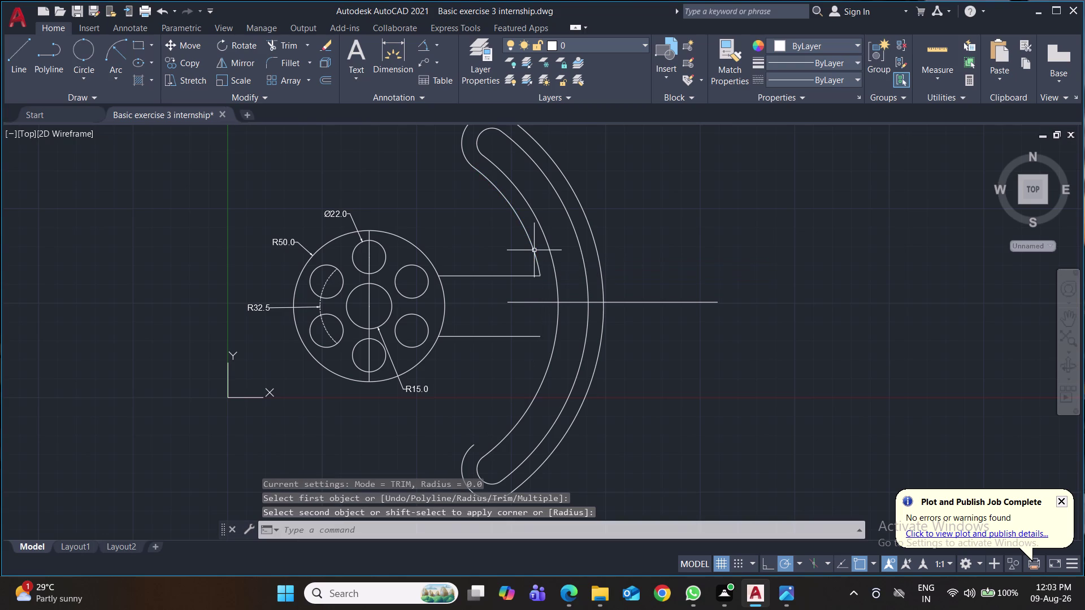
key(ctrl+z)
key(ctrl+z)
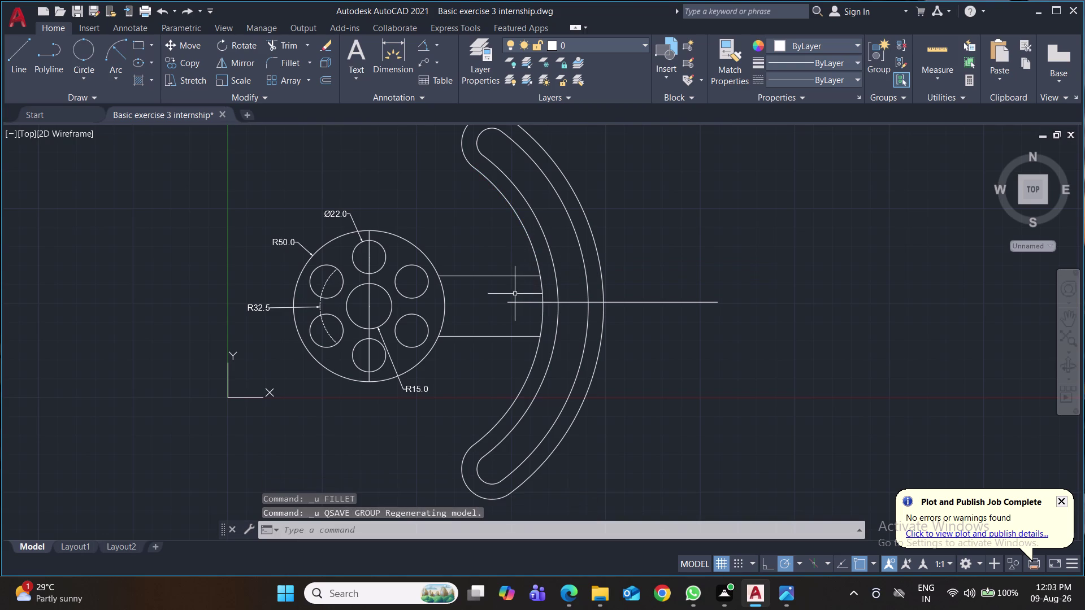
key(ctrl+s)
key(ctrl+s)
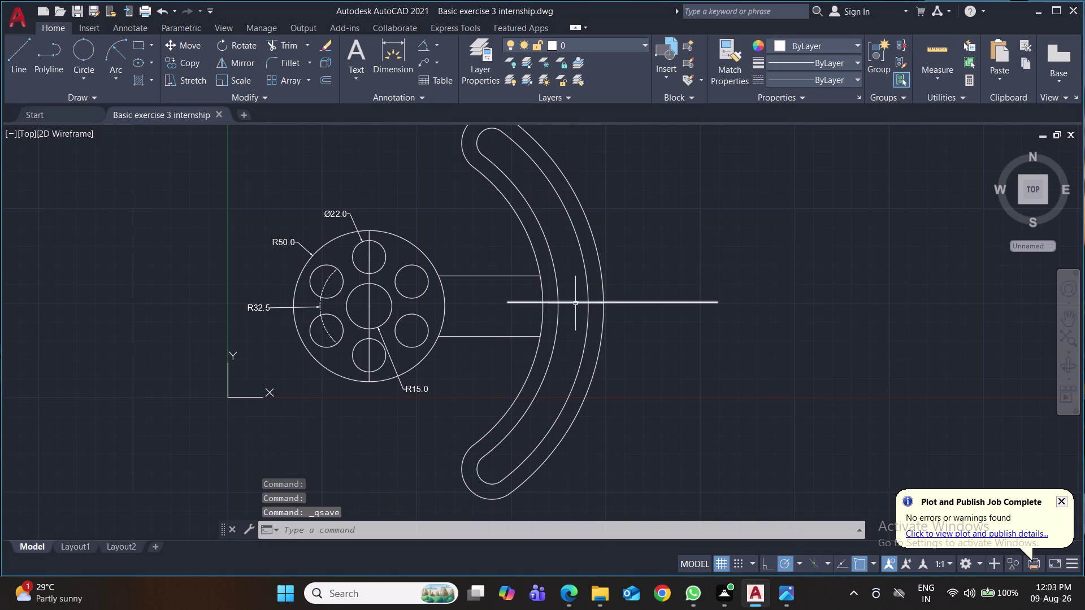
Delete the horizontal construction line across the slot.
click(575, 301)
key(Delete)
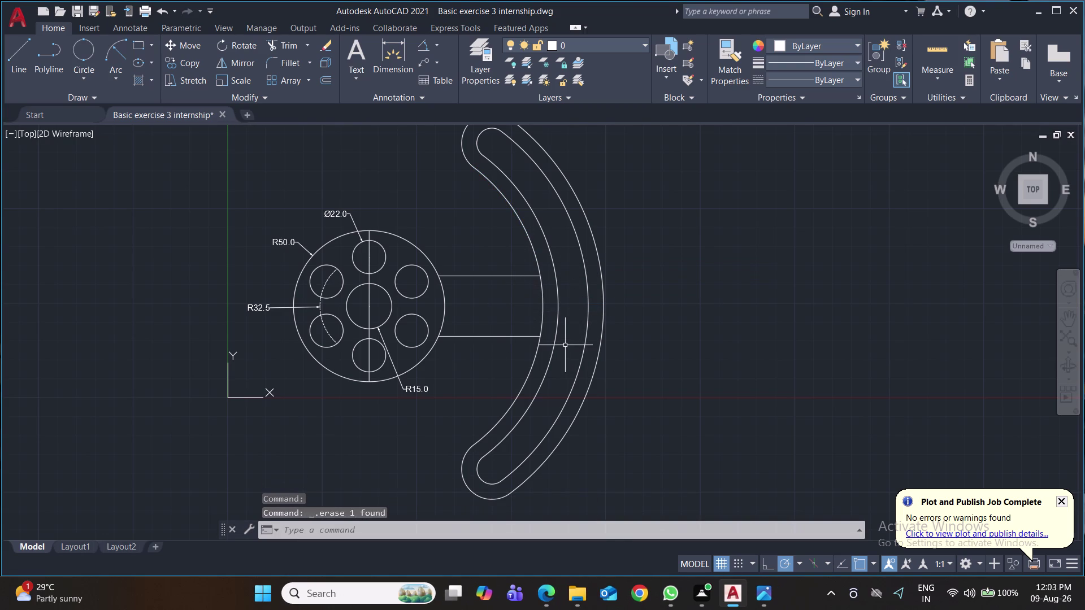
click(81, 84)
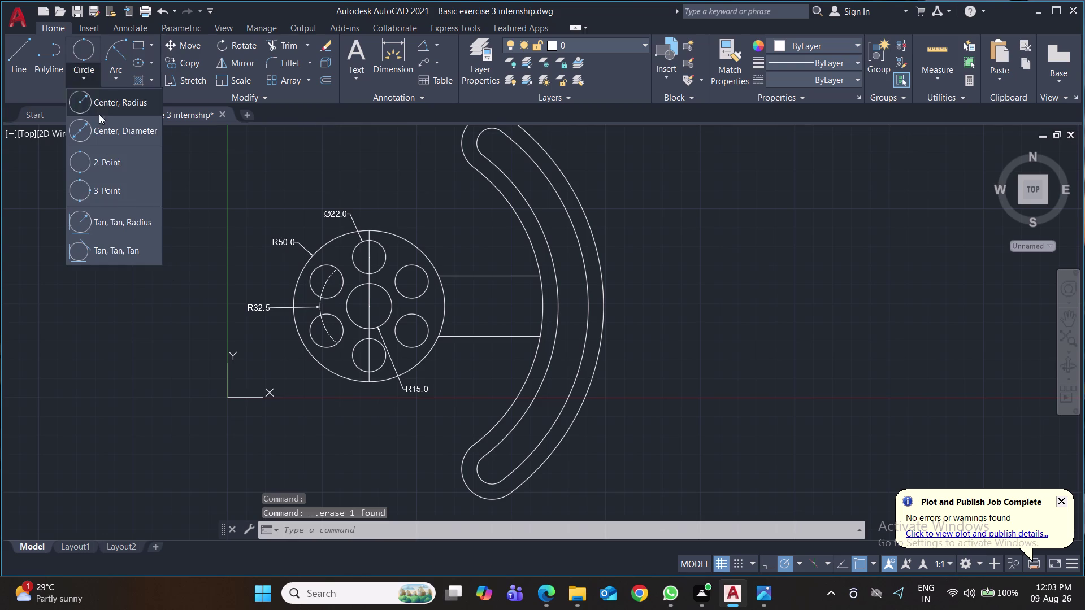
Add radius 5 Tan-Tan-Radius circles where the upper spoke meets the inner arc and the hub.
click(125, 223)
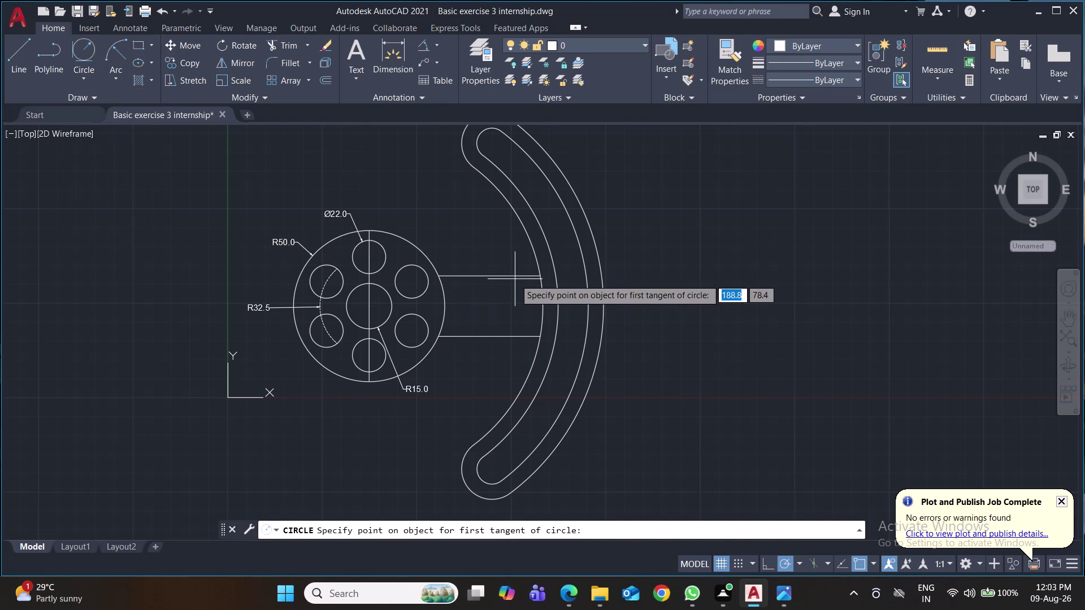
click(520, 277)
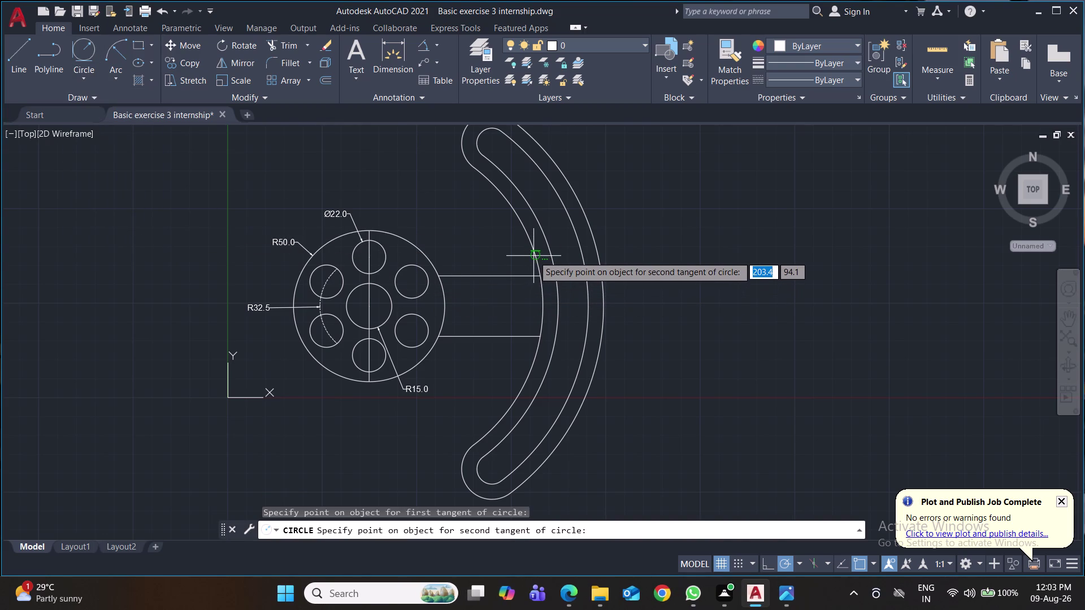
scroll(up, 3)
click(536, 259)
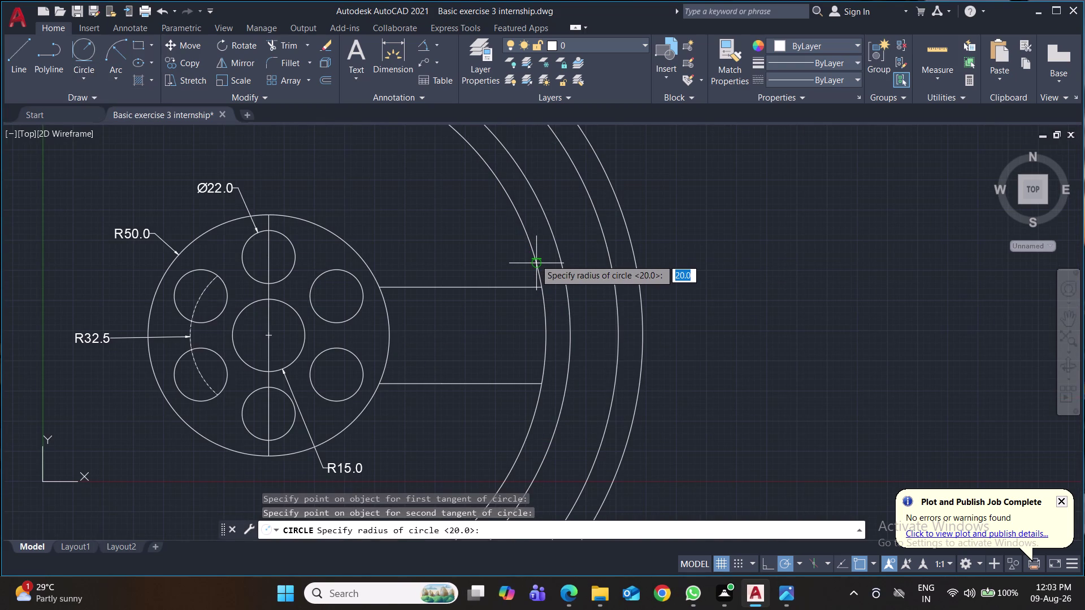
key(5)
key(Return)
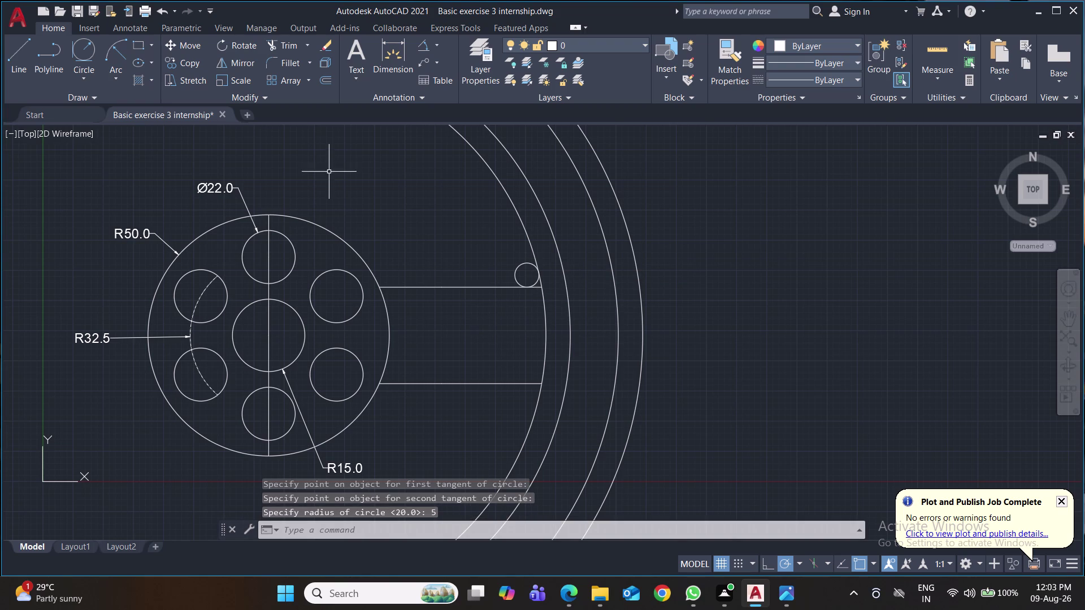
click(90, 50)
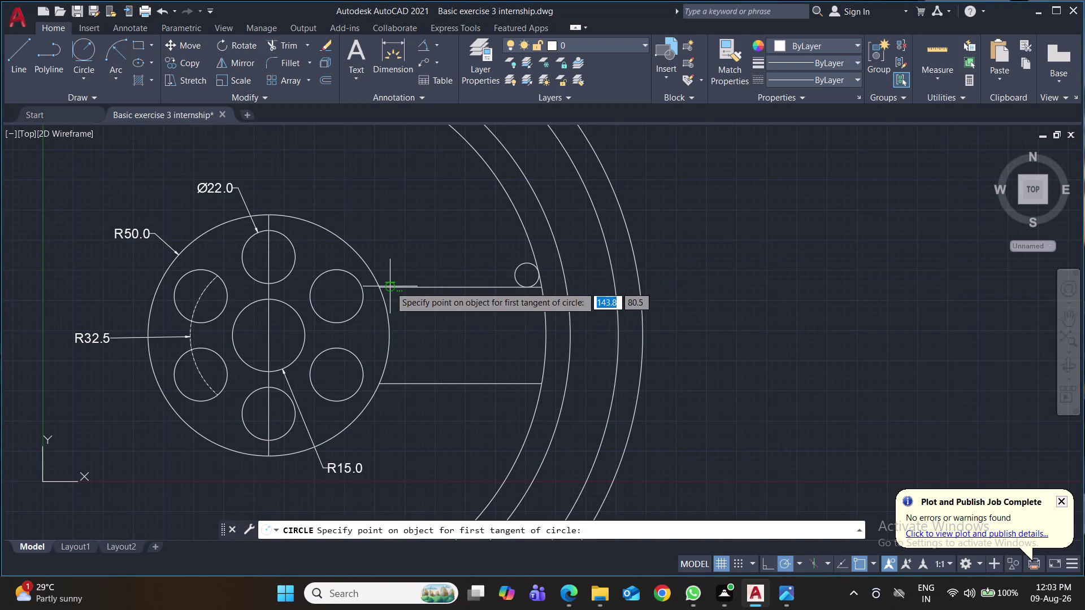
click(390, 289)
click(376, 281)
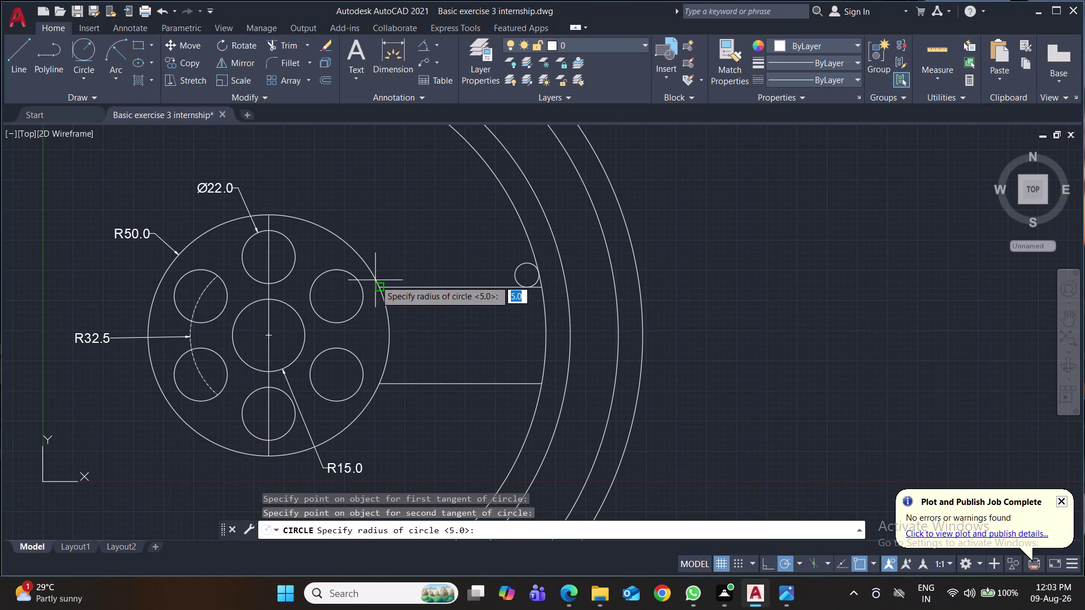
key(5)
key(Return)
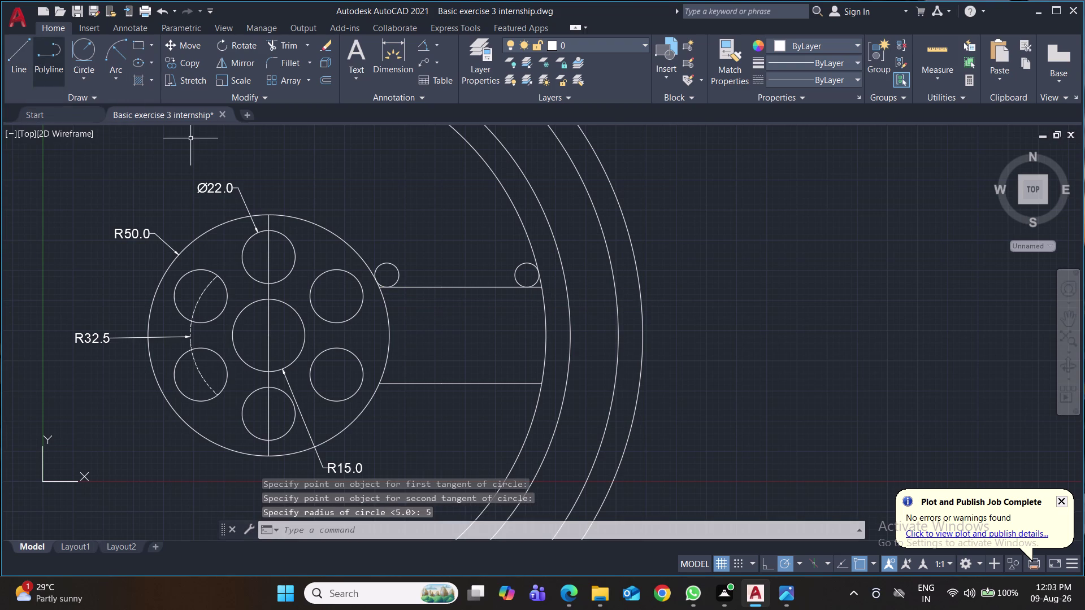
Add a radius 5 tangent circle between the lower spoke and the hub circle.
scroll(down, 3)
scroll(up, 3)
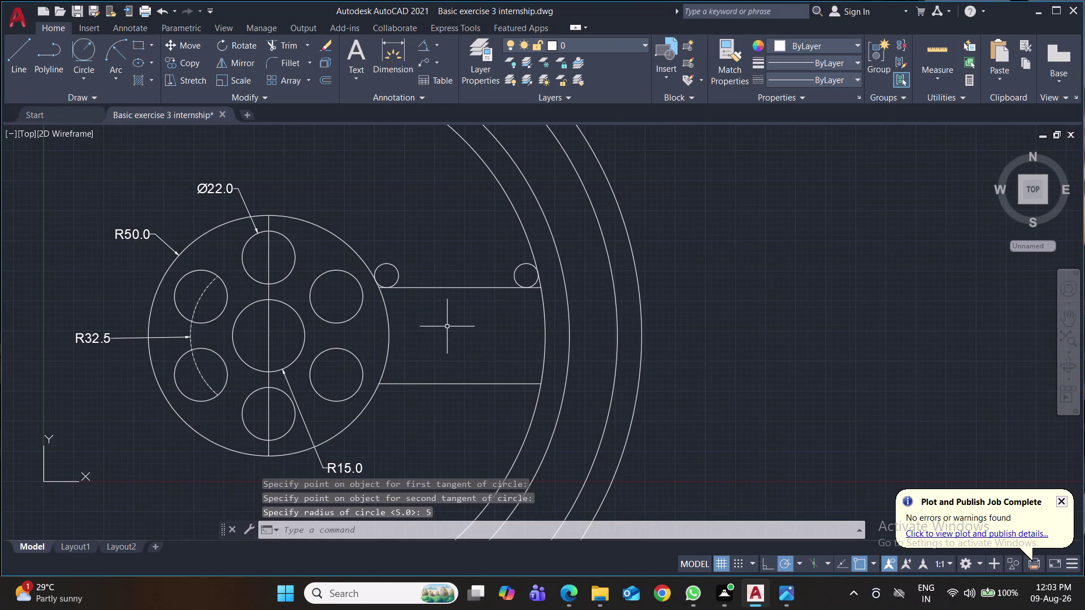
scroll(up, 3)
middle_drag(454, 334, 458, 269)
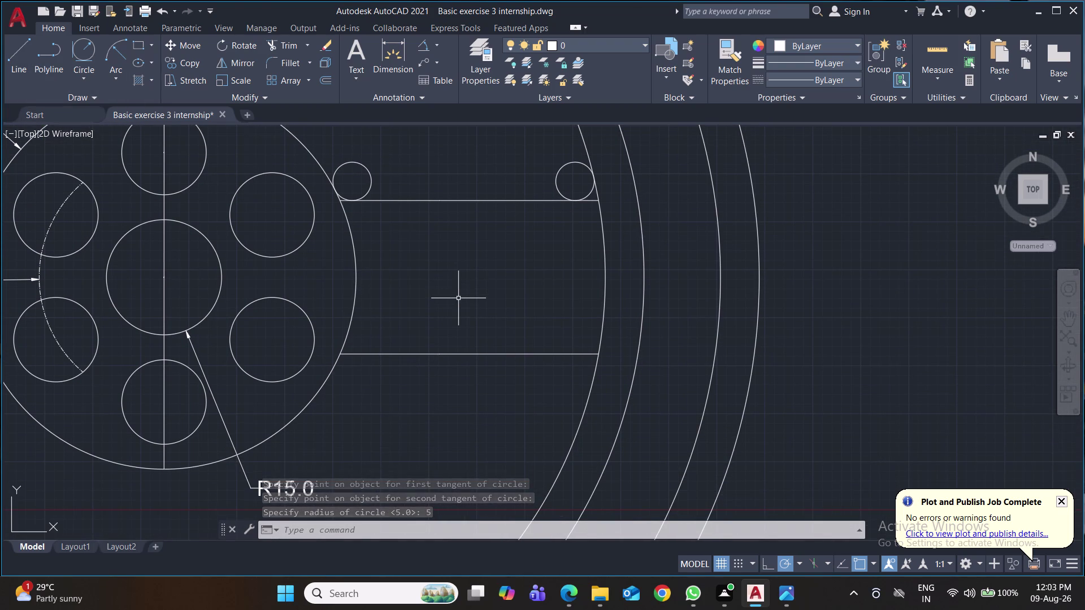
scroll(up, 3)
click(89, 47)
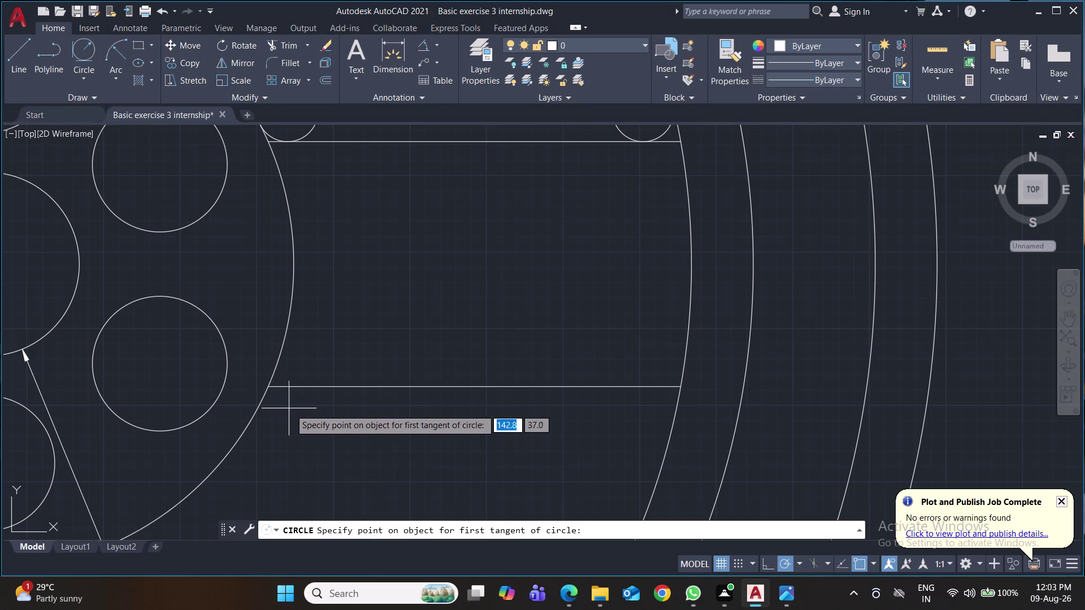
click(290, 387)
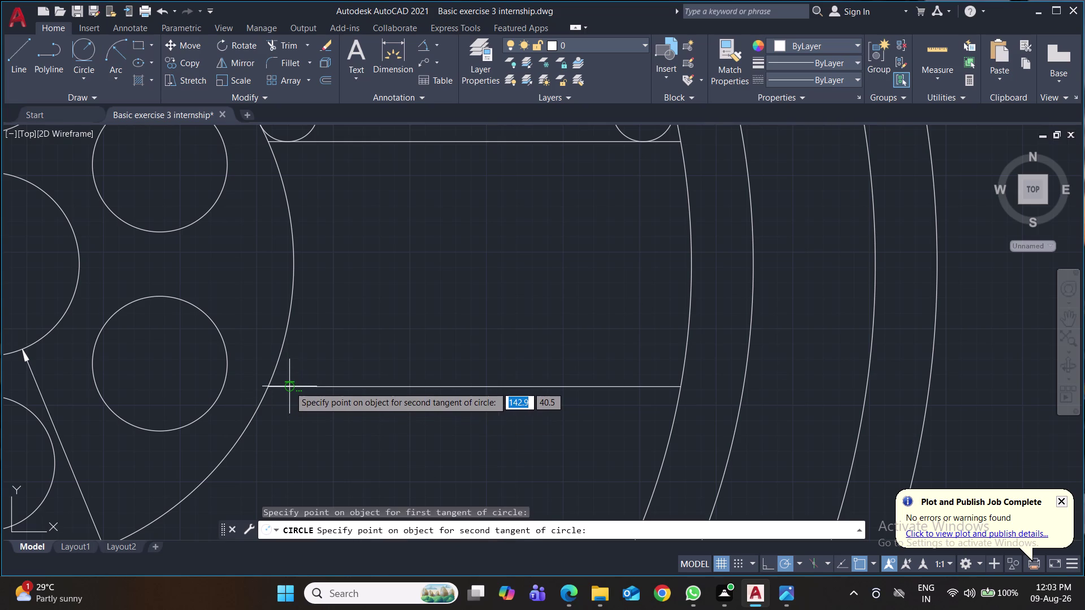
click(262, 401)
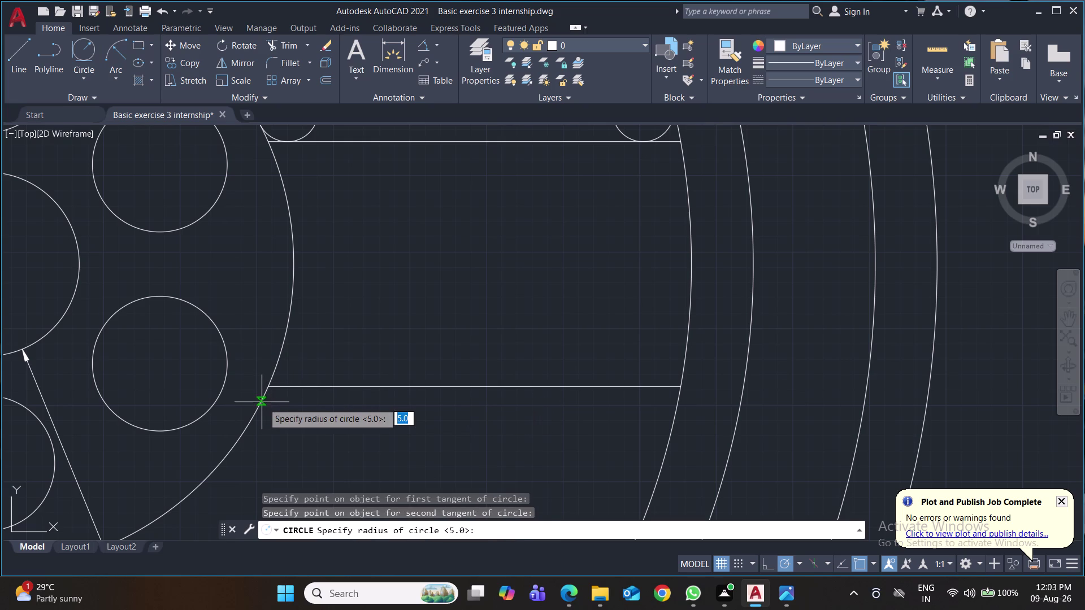
key(5)
key(Return)
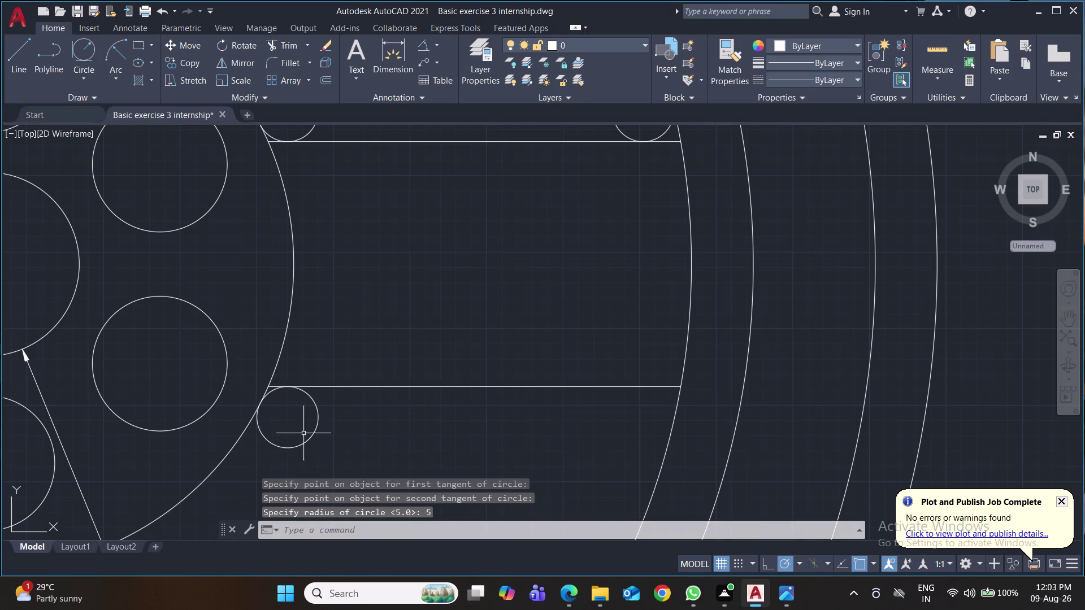
Add a radius 5 tangent circle between the lower spoke and inner arc, and save.
click(89, 56)
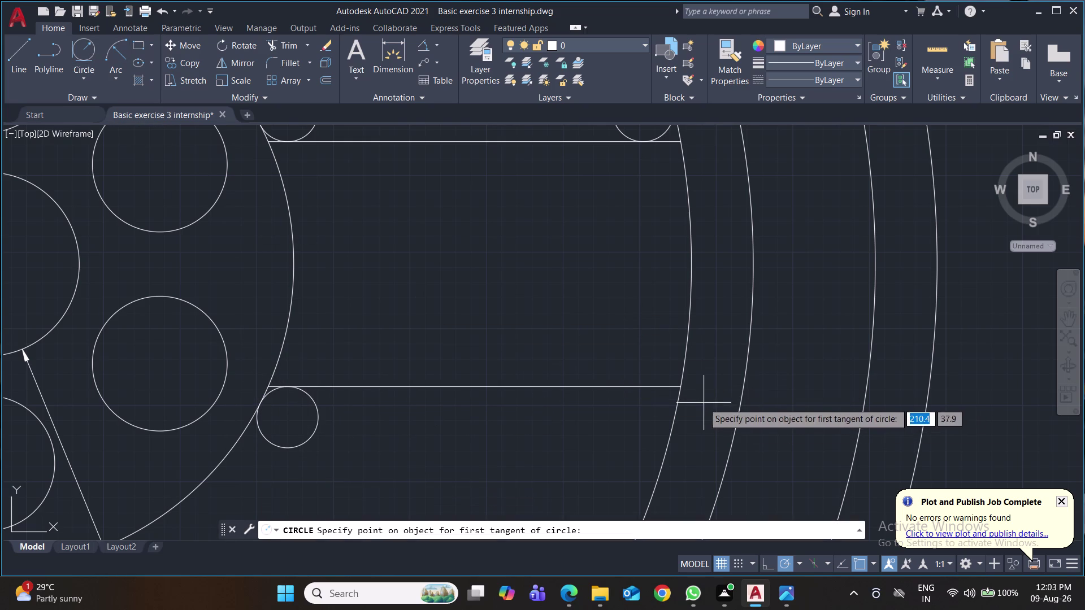
click(663, 388)
click(675, 414)
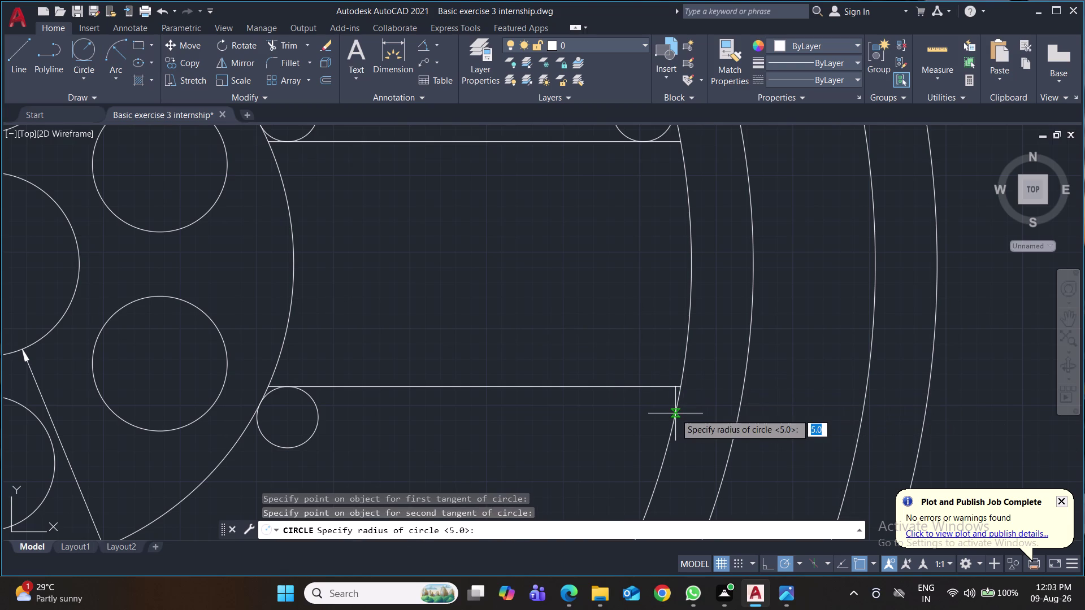
key(5)
key(Return)
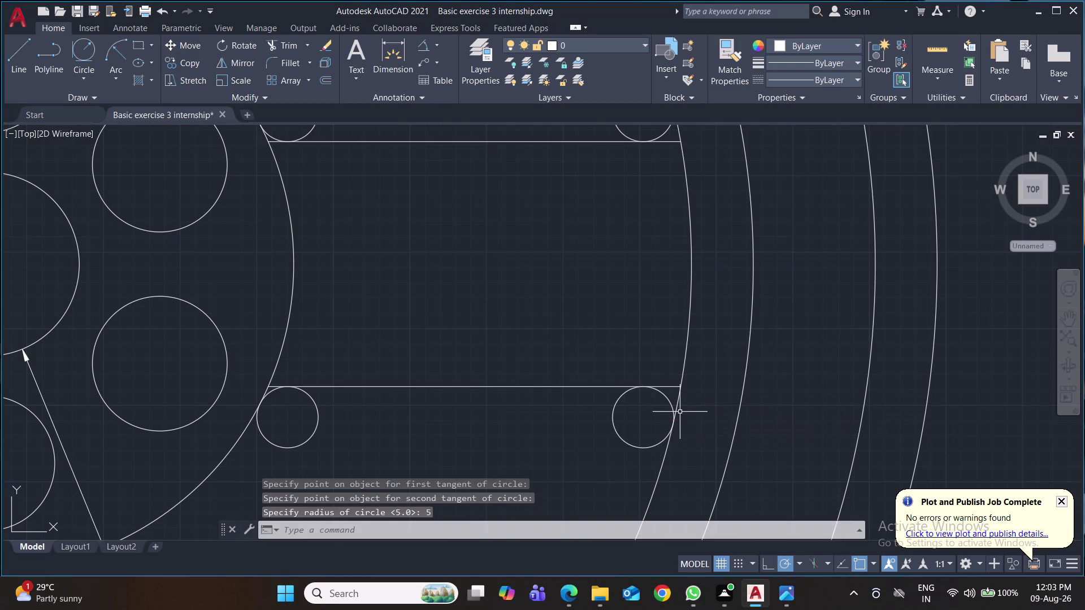
key(ctrl+s)
text(tr)
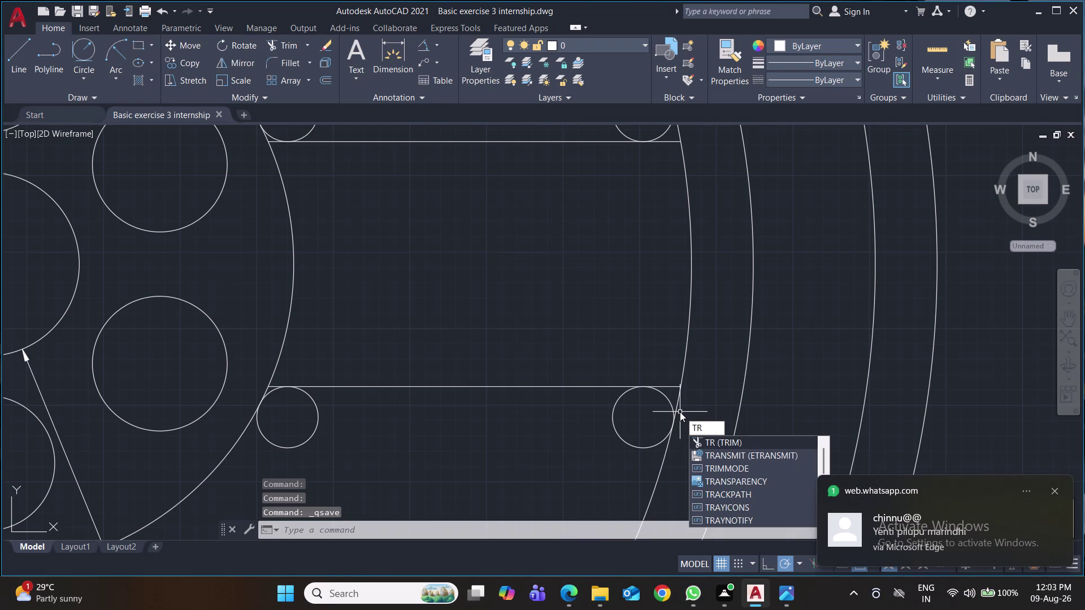
Trim the small circle and arc excess at the lower spoke's outer corner.
key(Return)
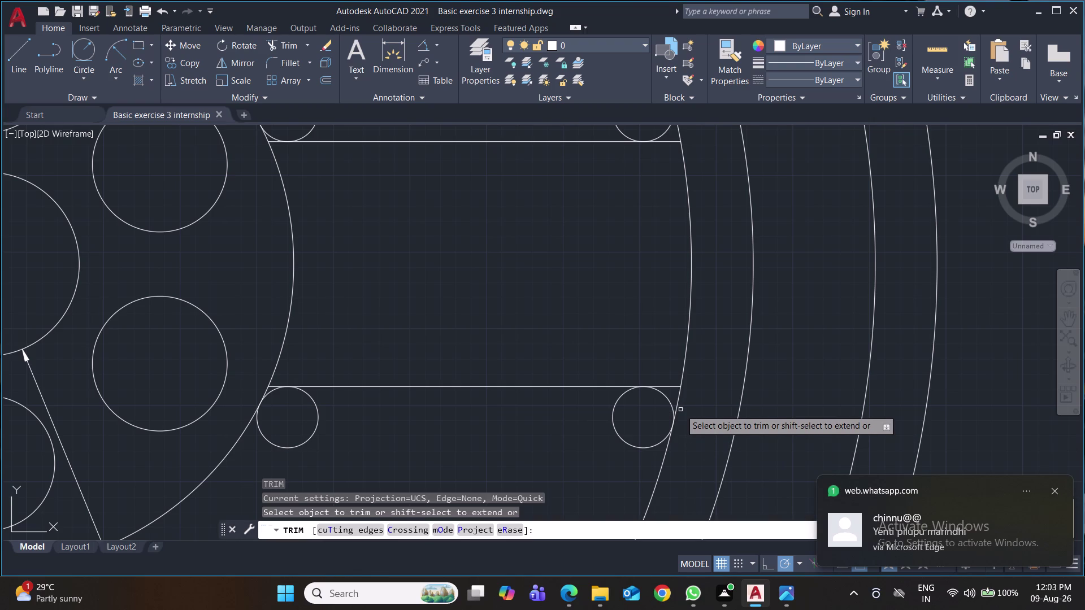
click(680, 400)
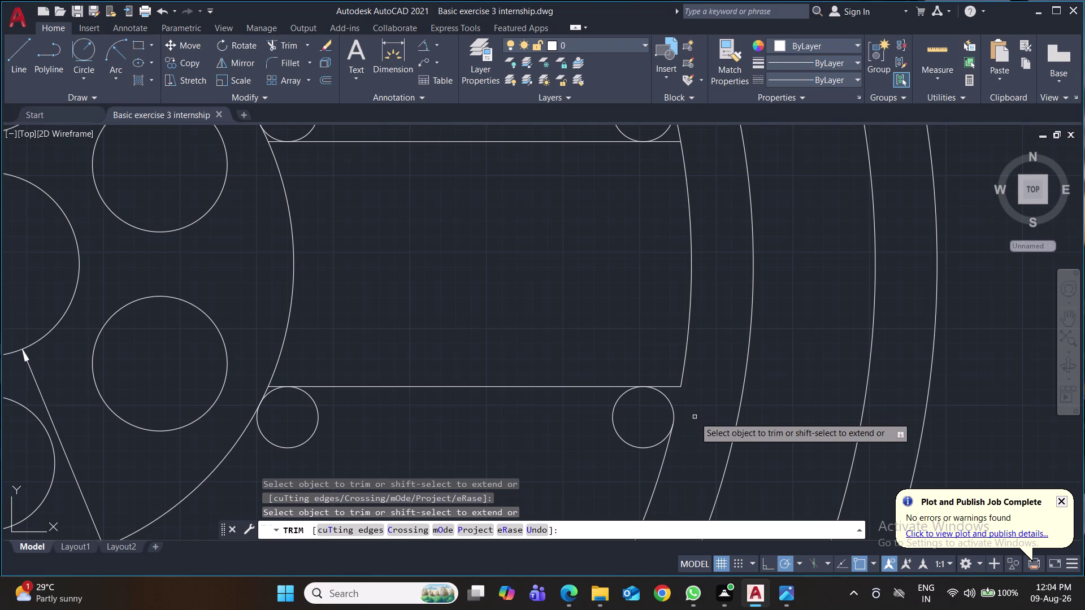
click(644, 448)
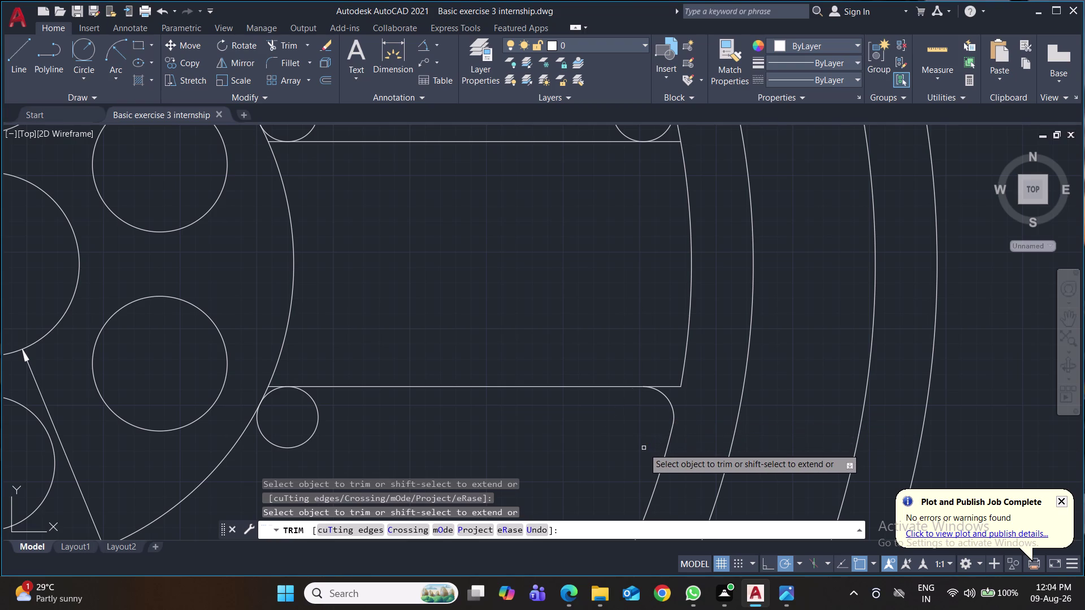
click(669, 386)
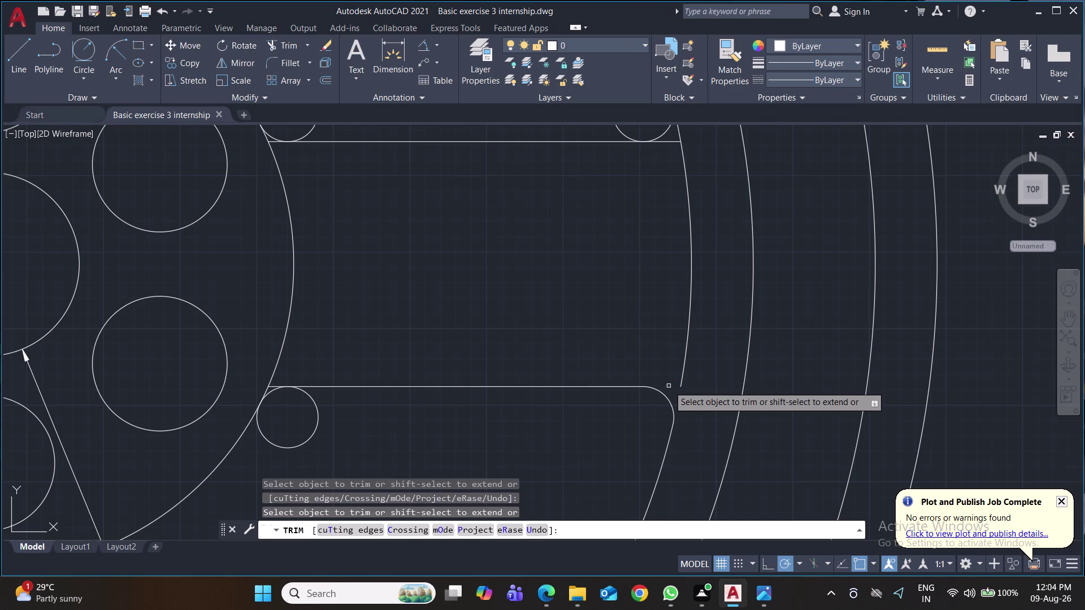
click(685, 359)
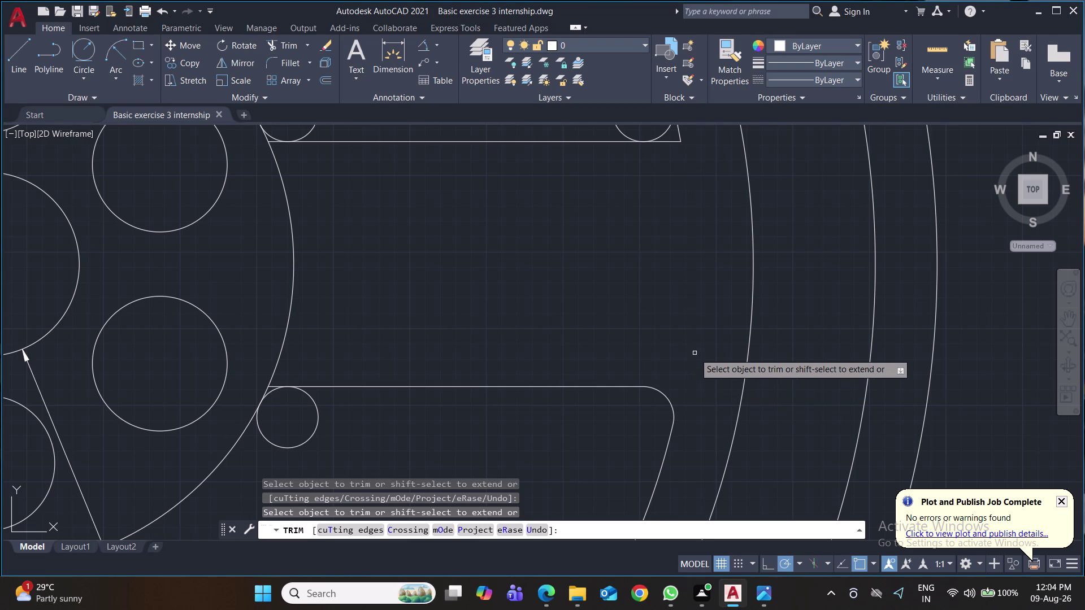
Trim the leftover circle pieces at the upper spoke's outer and hub corners.
middle_drag(697, 335, 681, 482)
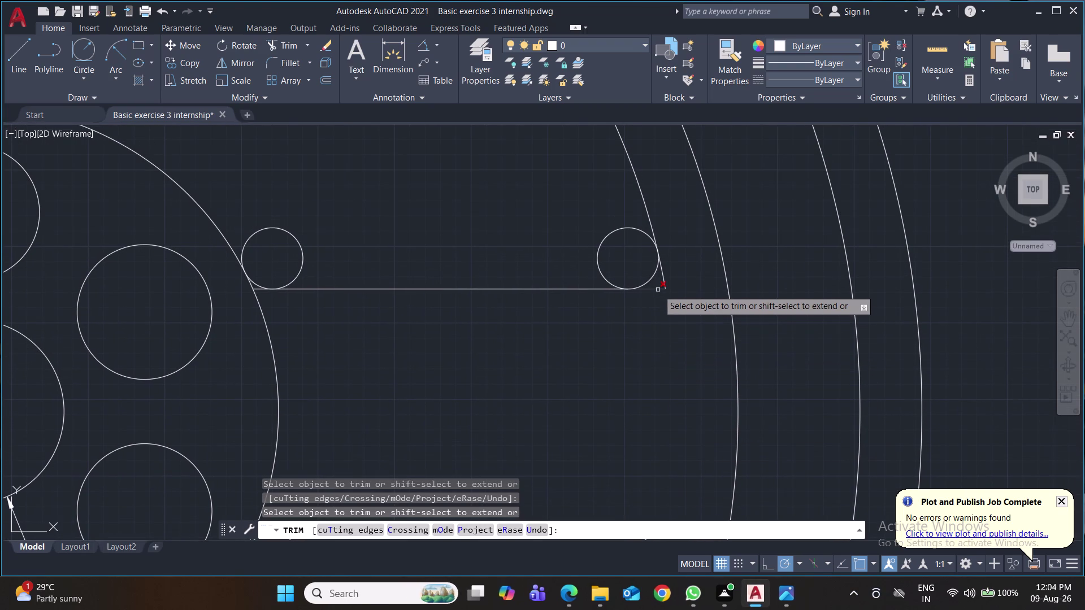
click(657, 290)
click(664, 277)
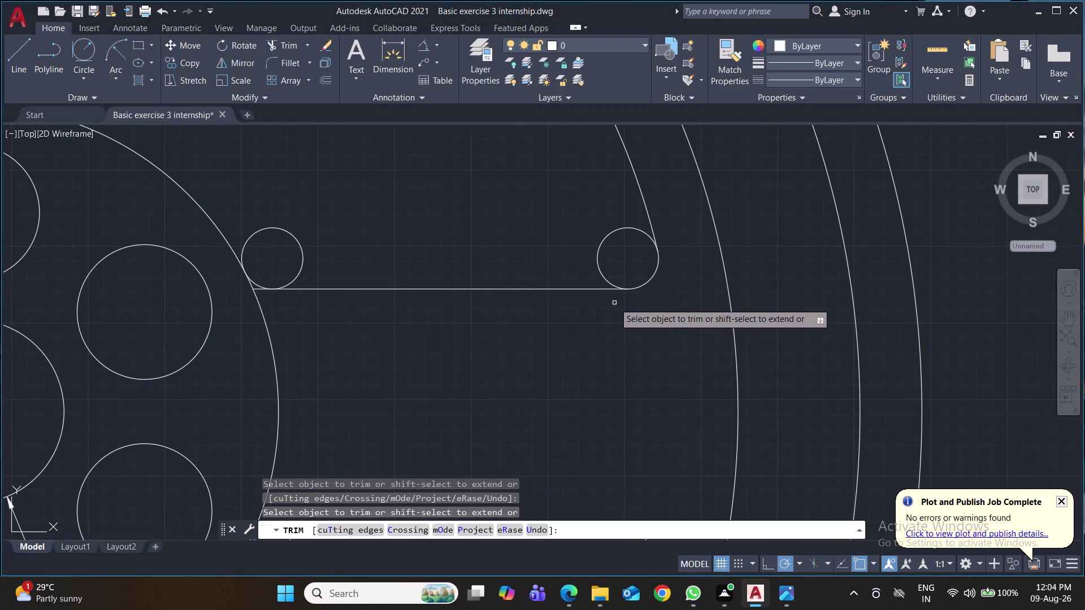
click(599, 250)
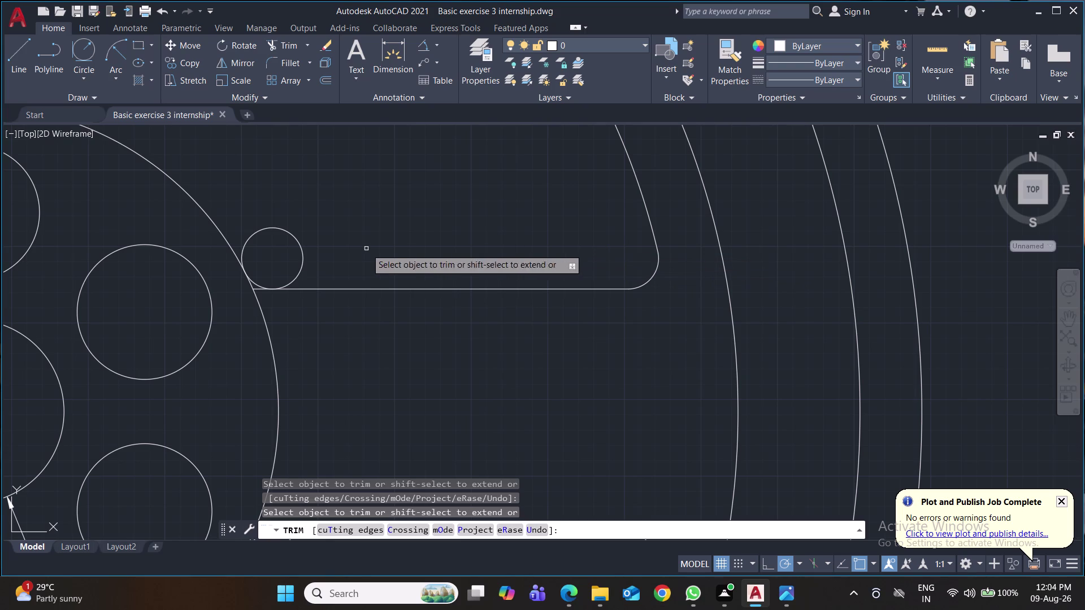
click(295, 277)
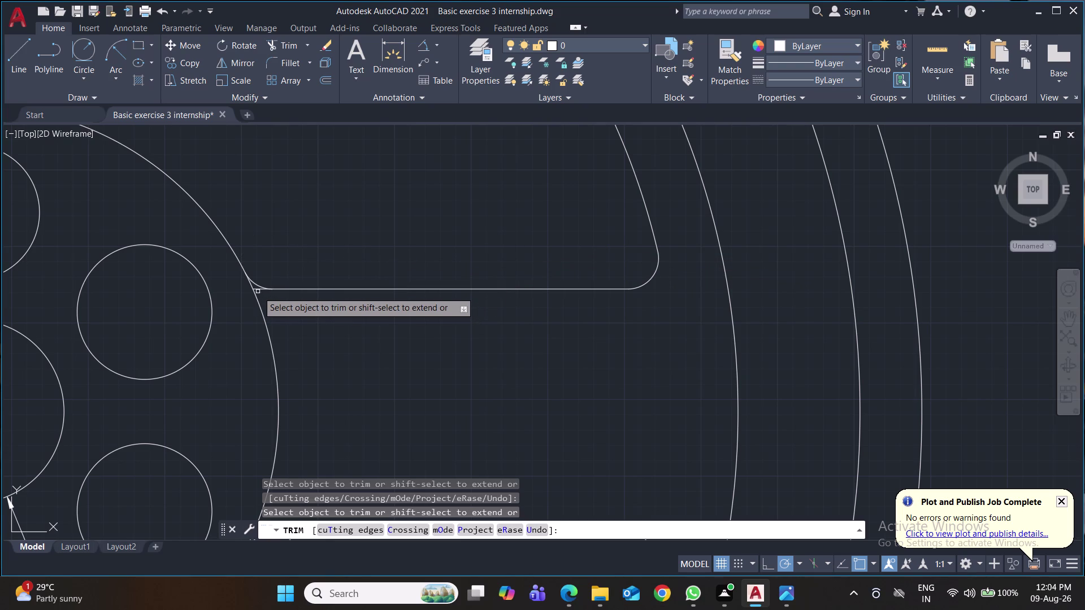
click(258, 289)
Trim the small circle and arc where the lower spoke meets the hub.
scroll(down, 3)
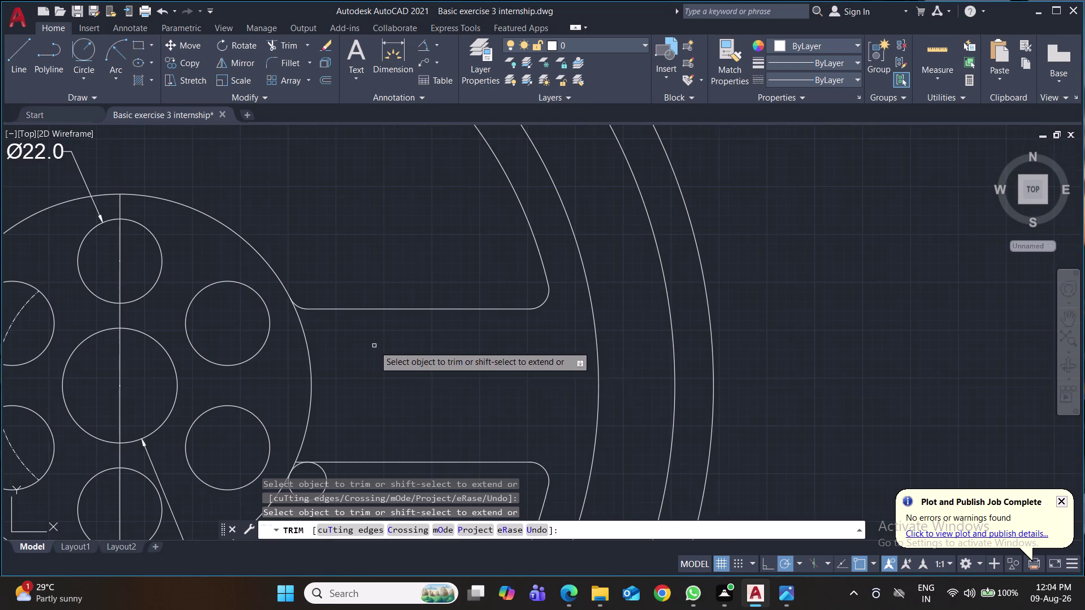
middle_drag(433, 374, 460, 260)
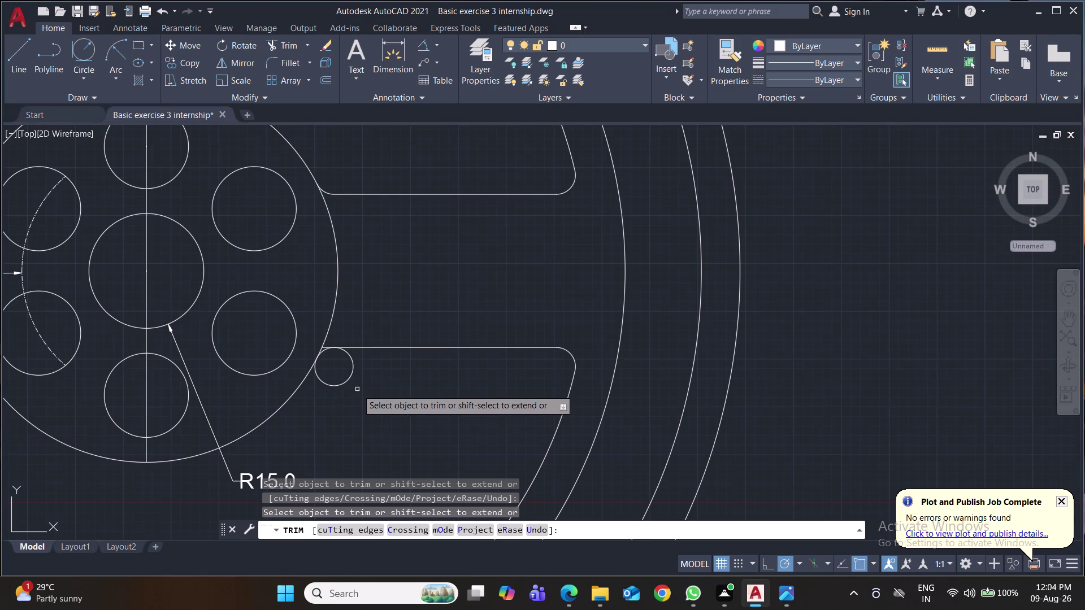
click(348, 382)
scroll(up, 3)
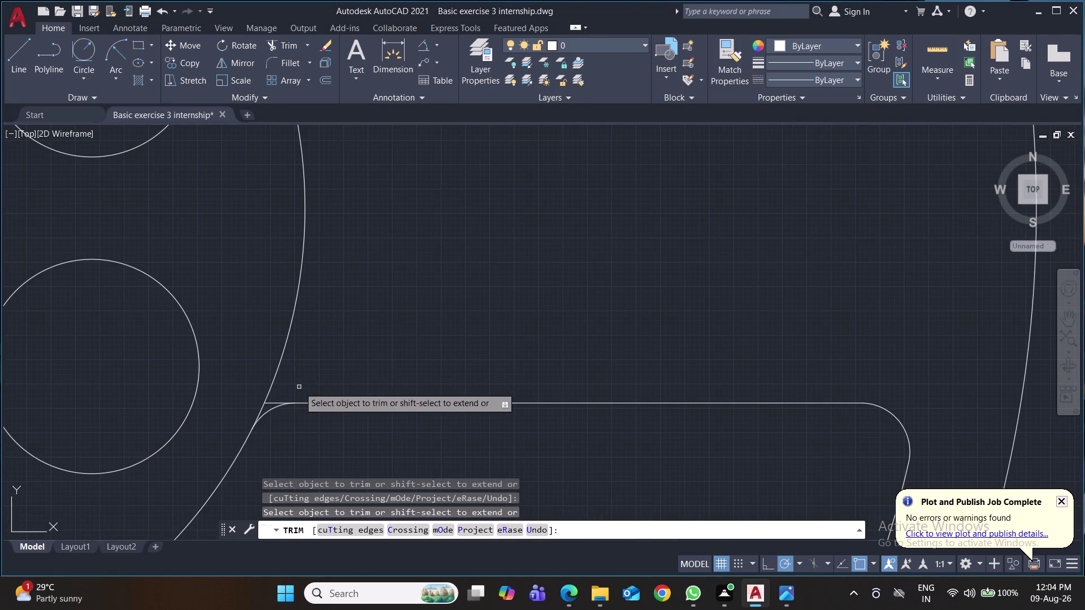
click(272, 405)
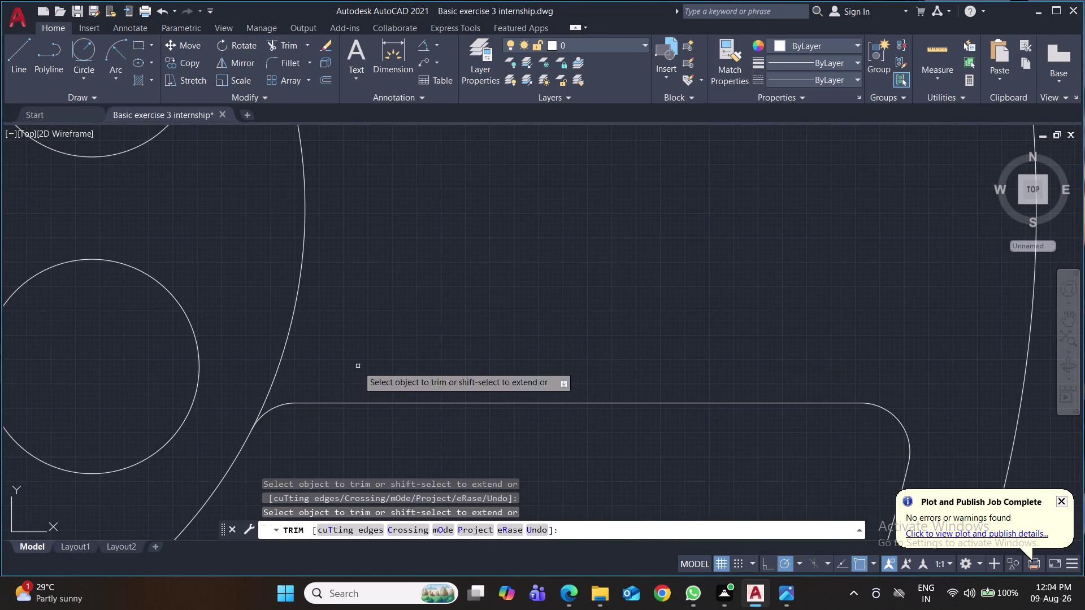
scroll(down, 3)
scroll(down, 3)
scroll(down, 3)
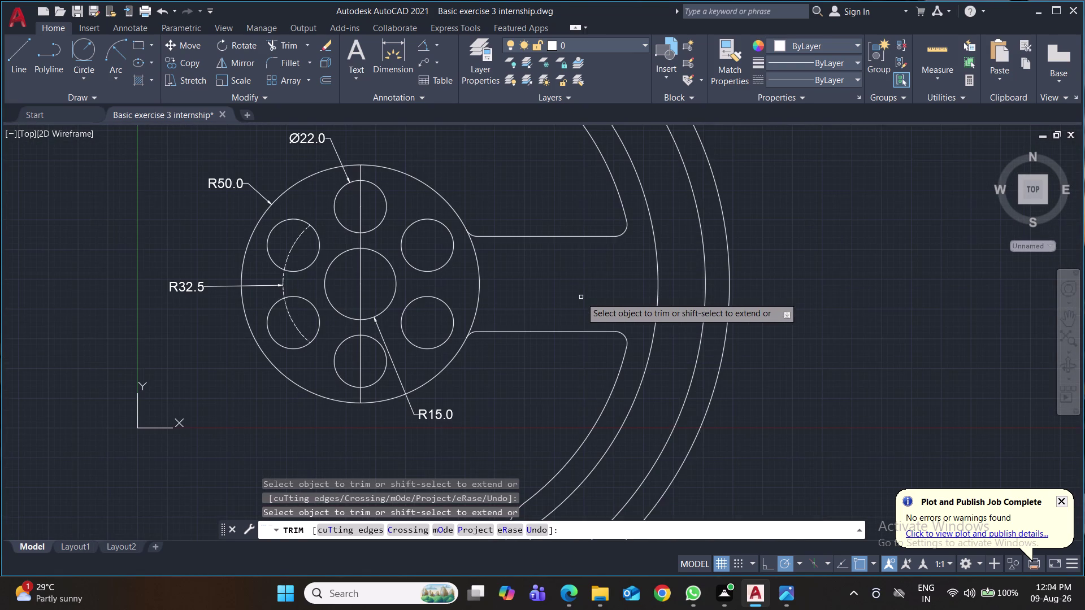
middle_drag(581, 297, 485, 326)
scroll(down, 3)
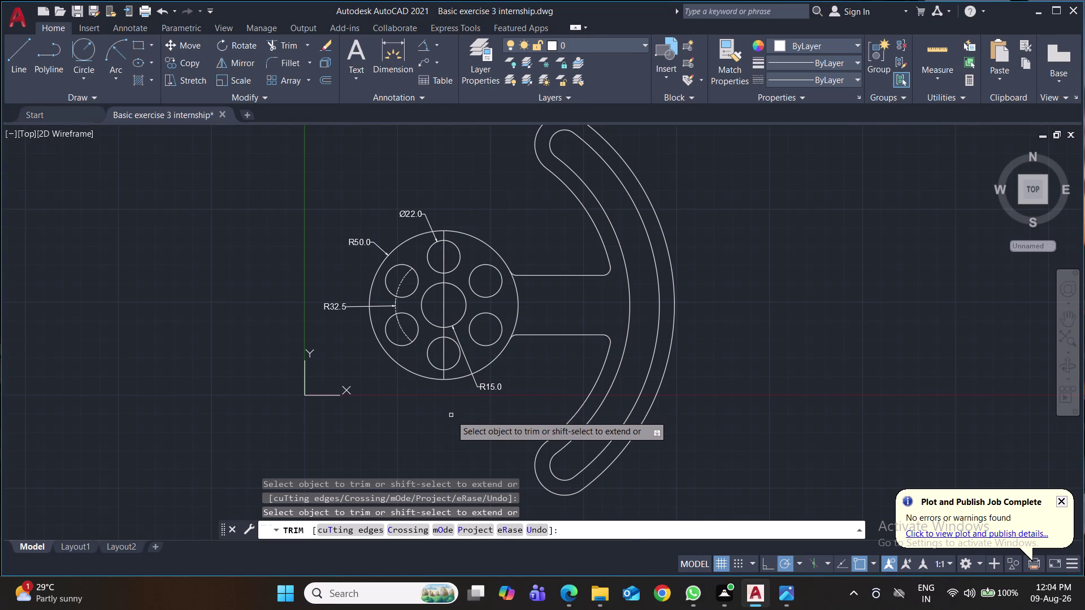
Undo the last trim and save the drawing.
key(ctrl+z)
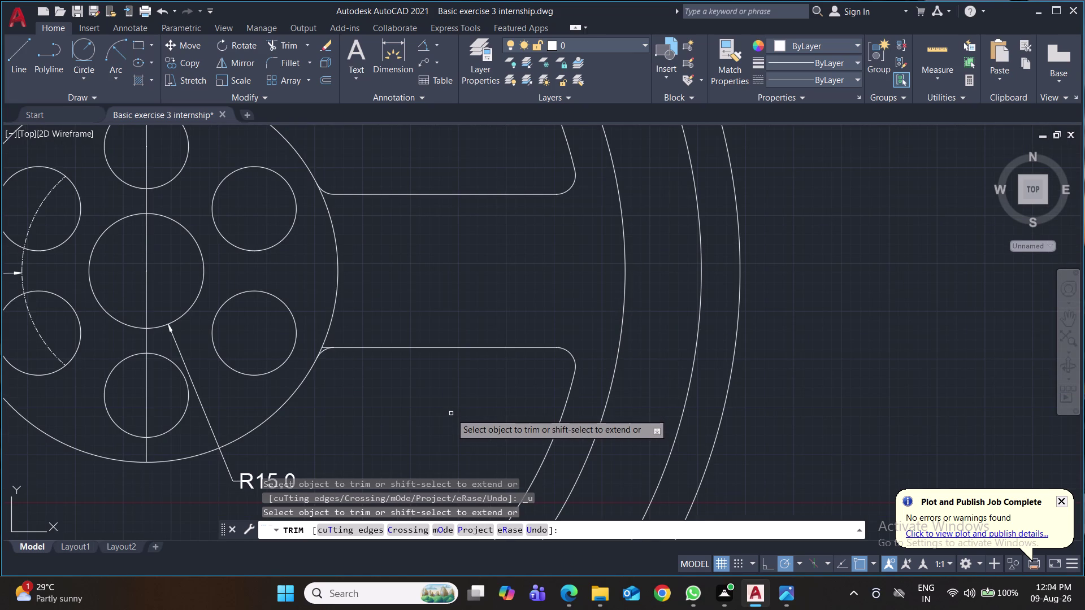
key(ctrl+s)
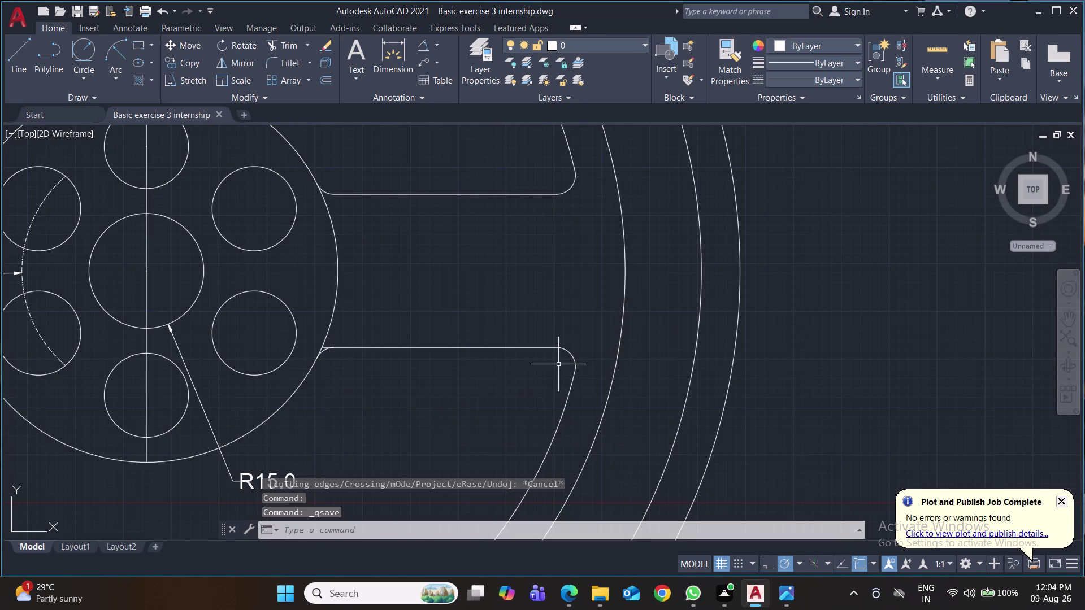
scroll(down, 3)
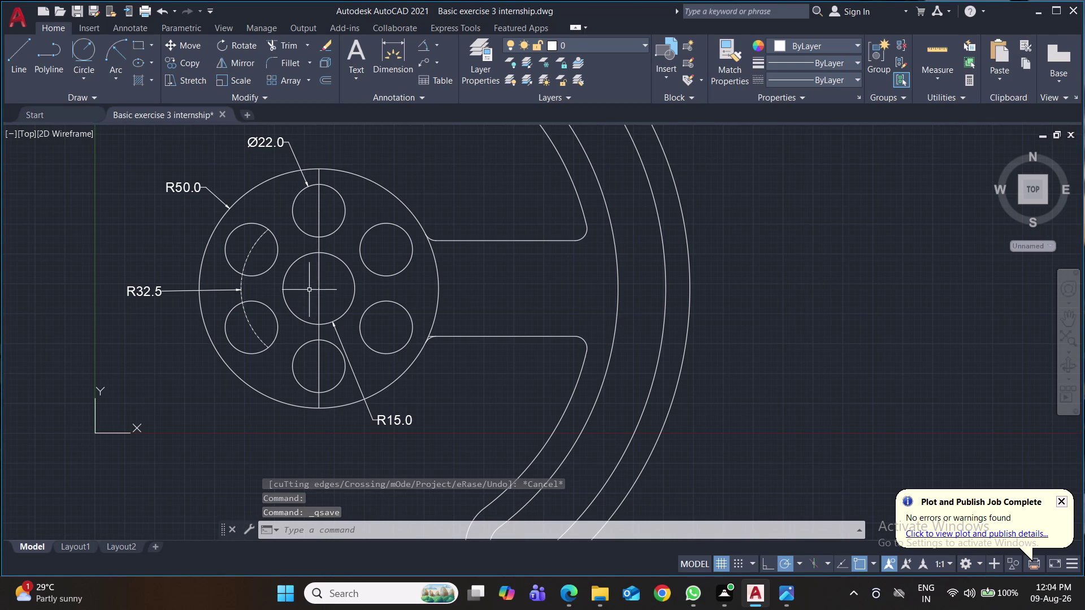
click(319, 286)
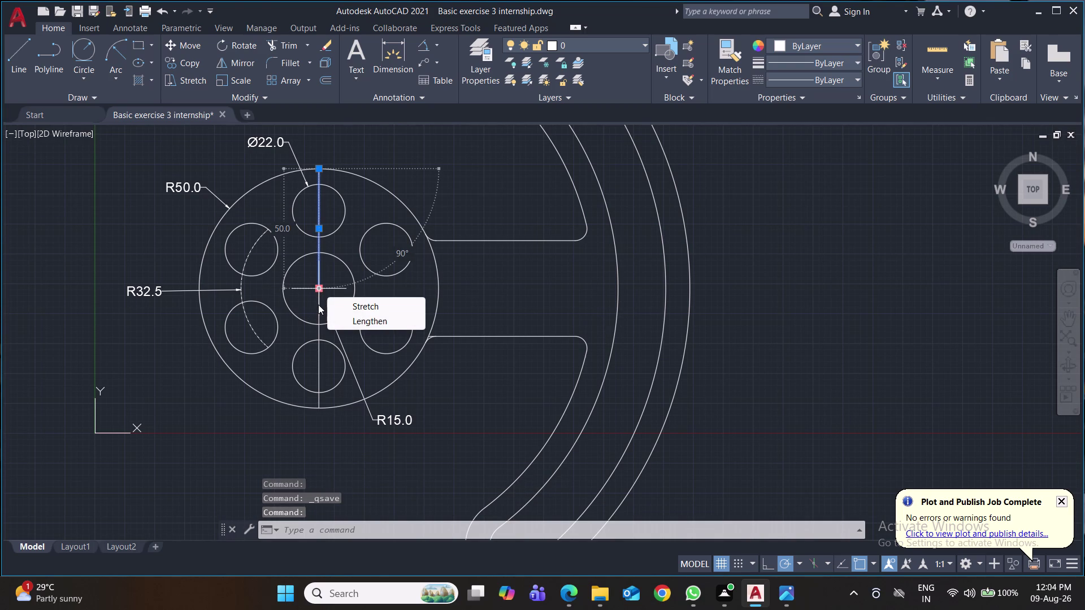
Select and delete the vertical centre lines through the hub.
key(Delete)
click(314, 315)
click(319, 307)
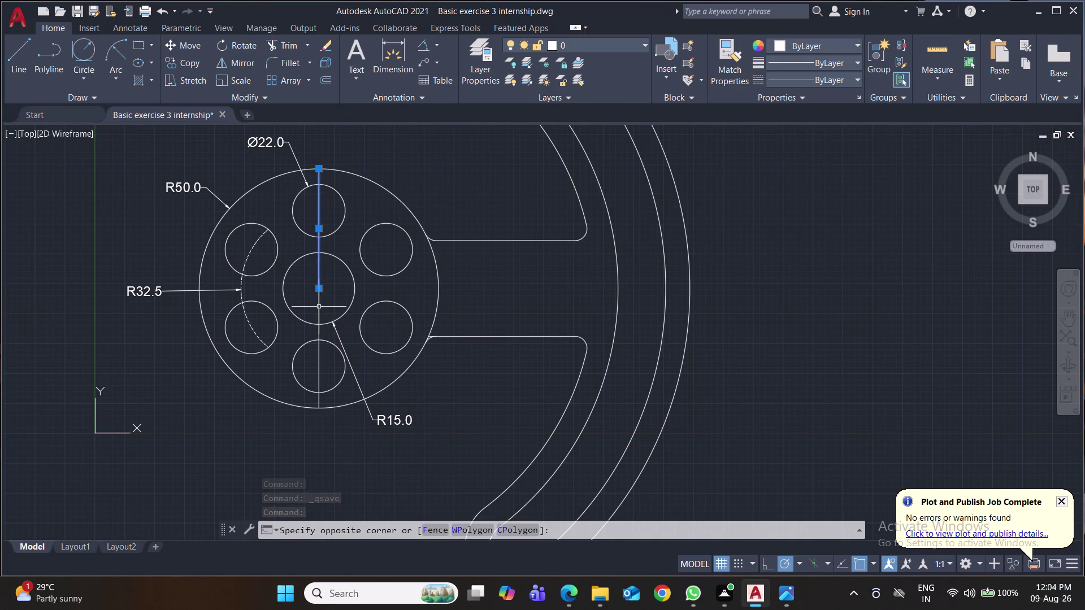
click(319, 307)
click(320, 316)
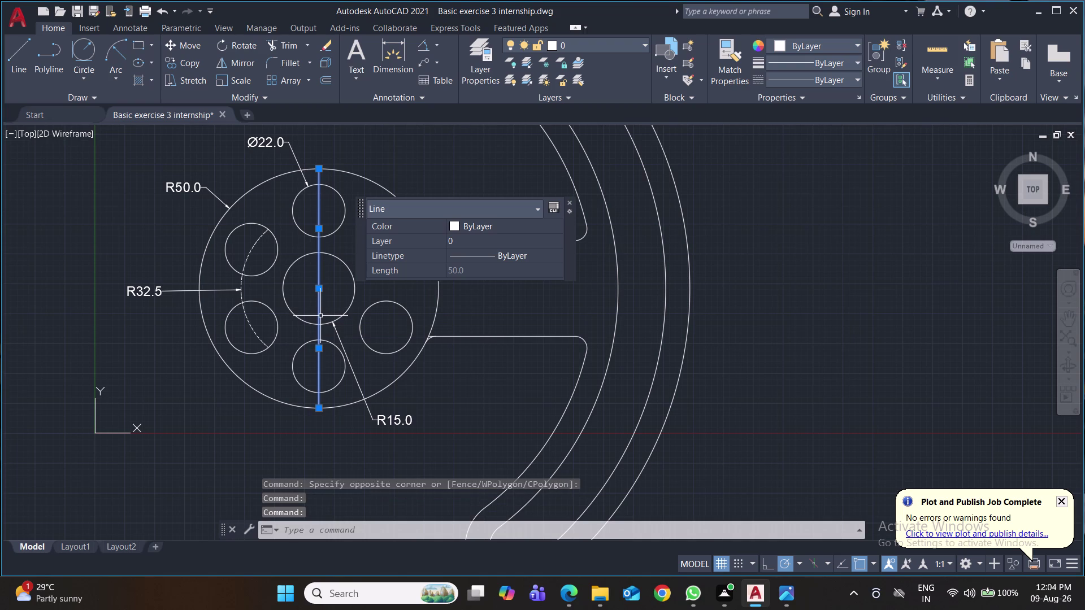
key(Delete)
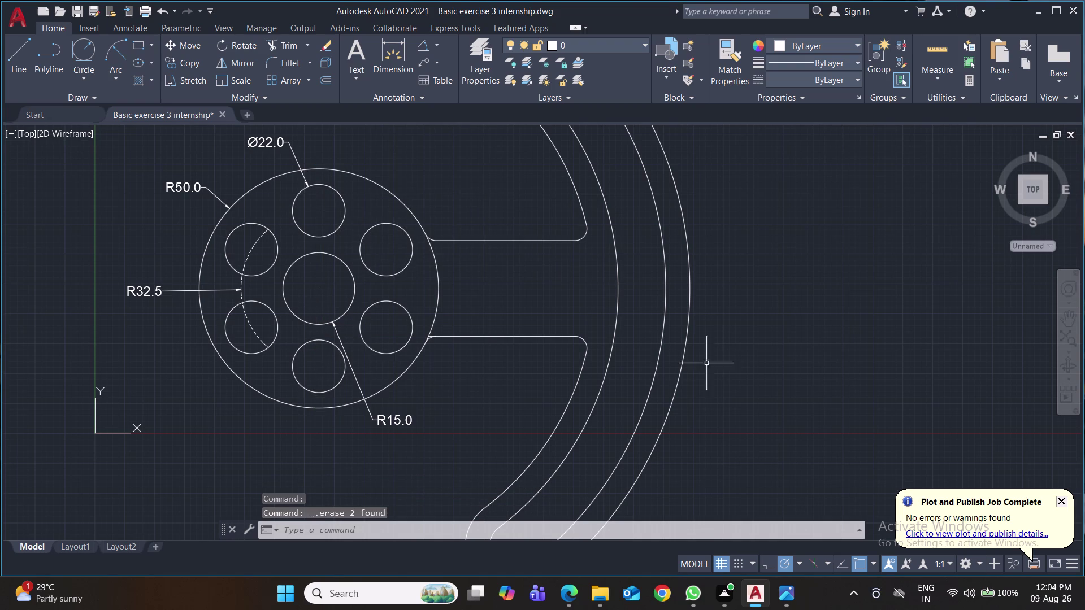
Save the drawing and recentre the plate in the view.
scroll(down, 3)
key(ctrl+s)
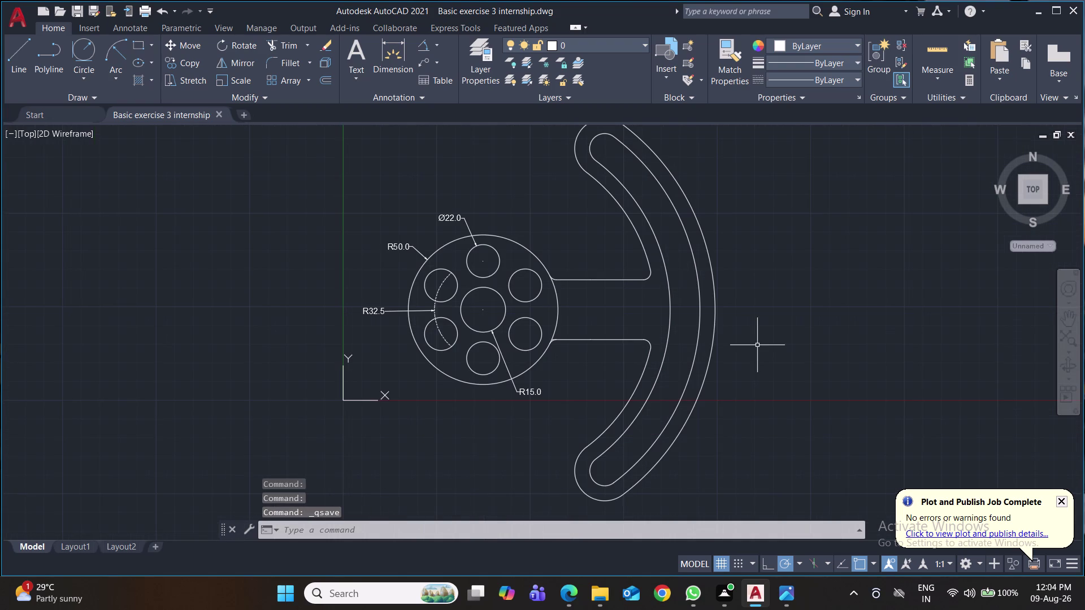
key(ctrl+s)
key(ctrl+s)
key(ctrl+s)
key(ctrl+s)
key(ctrl+s)
key(ctrl+s)
key(ctrl+s)
key(ctrl+s)
middle_drag(758, 347, 674, 364)
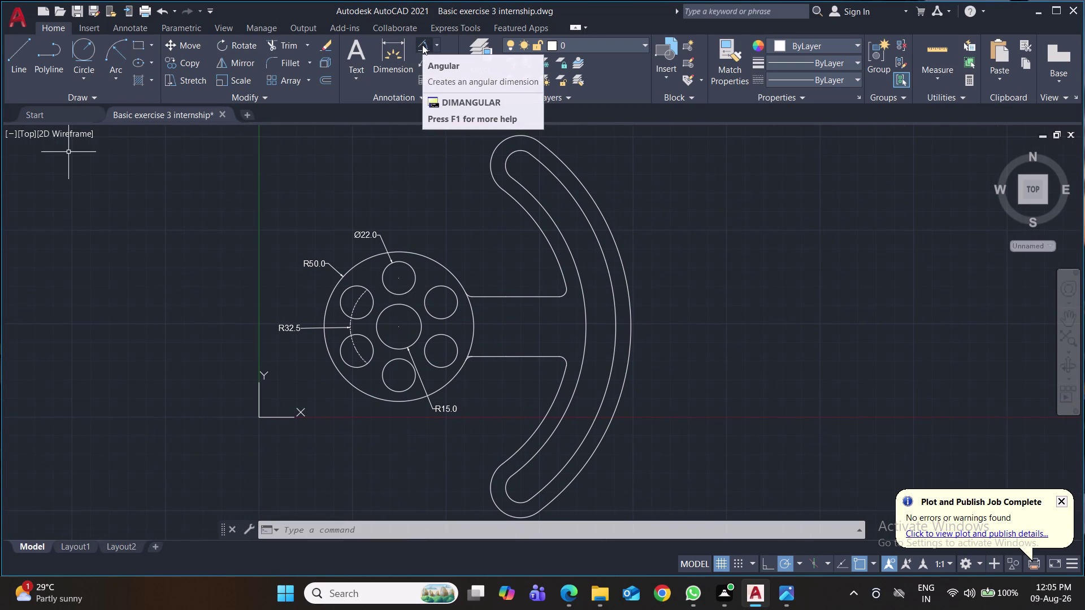
click(24, 50)
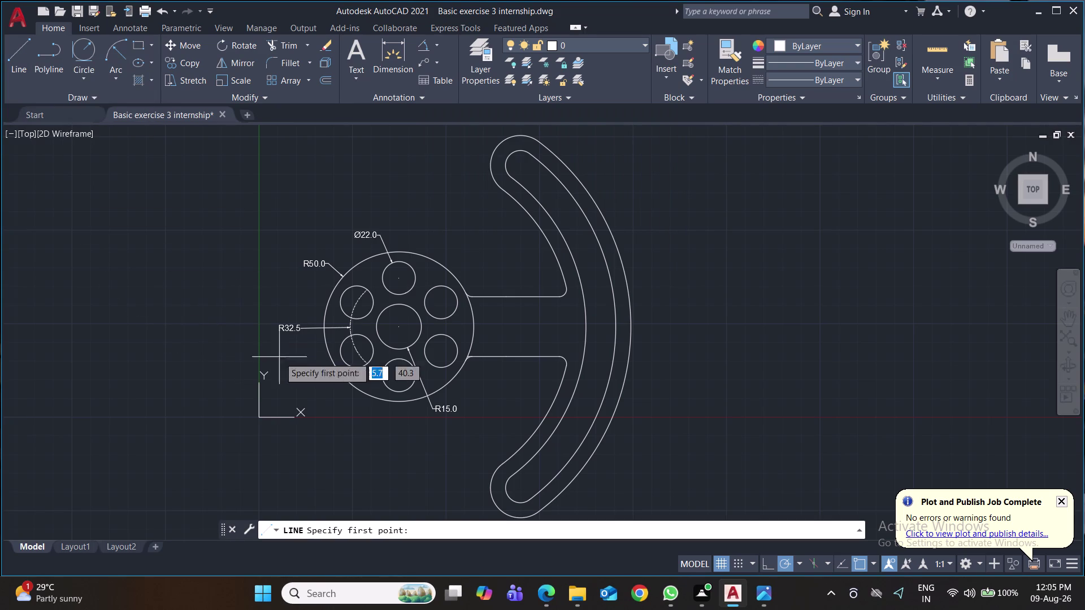
Draw a horizontal line from the hub centre past the slot and give it the CENTER linetype.
click(401, 323)
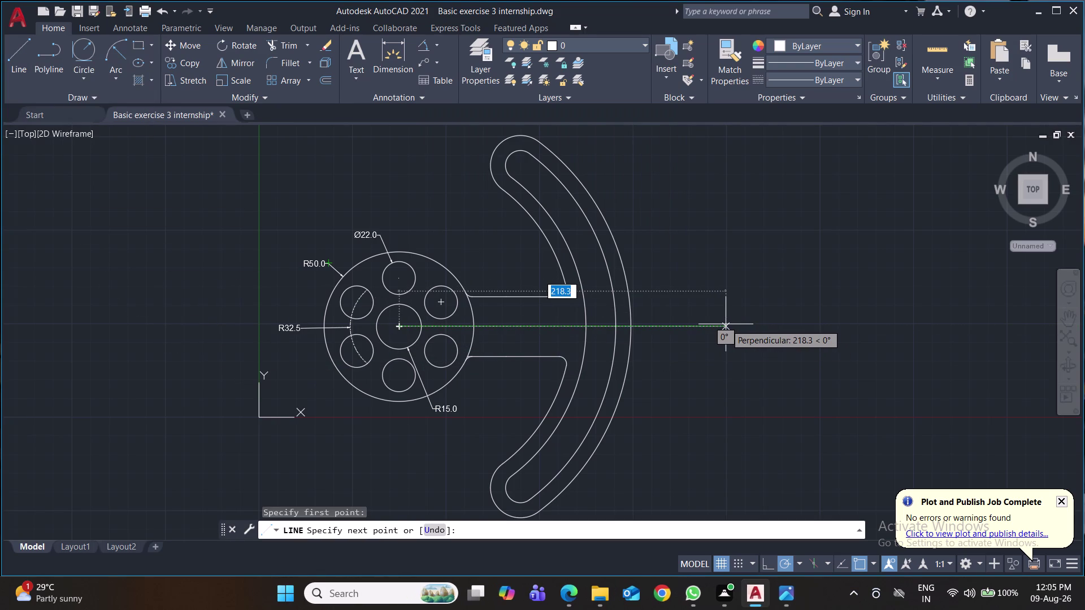
click(726, 324)
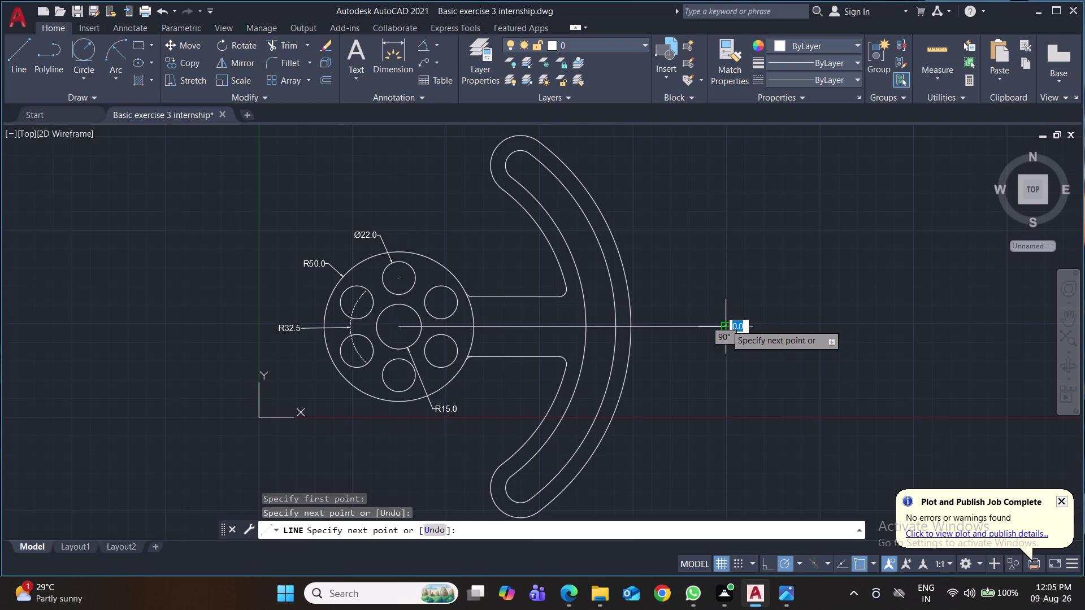
key(Return)
click(708, 329)
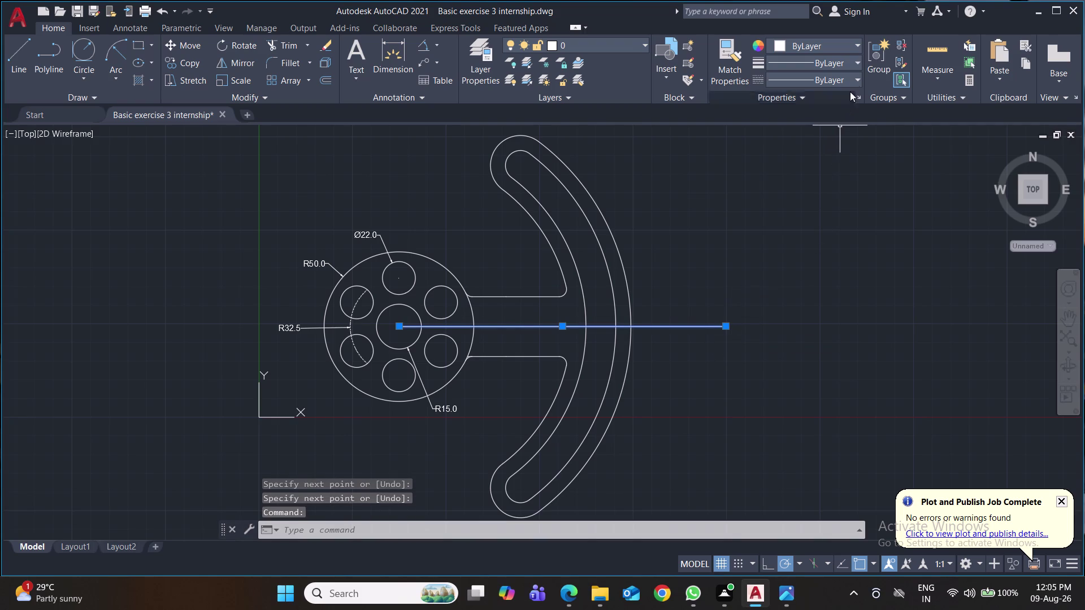
click(860, 80)
click(845, 132)
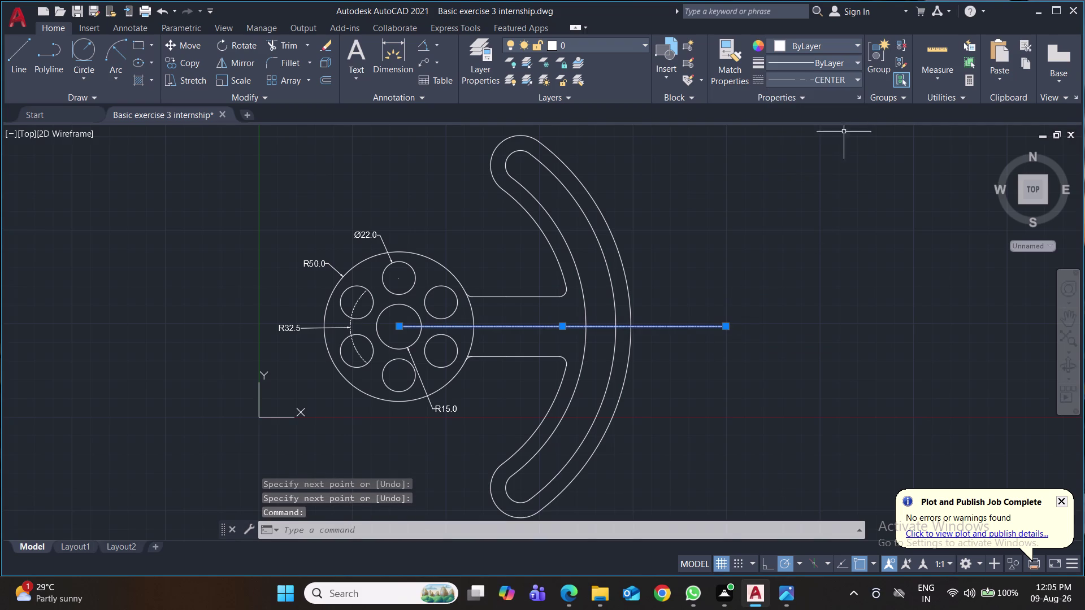
Deselect the centre line and save the drawing.
key(ctrl+s)
key(ctrl+s)
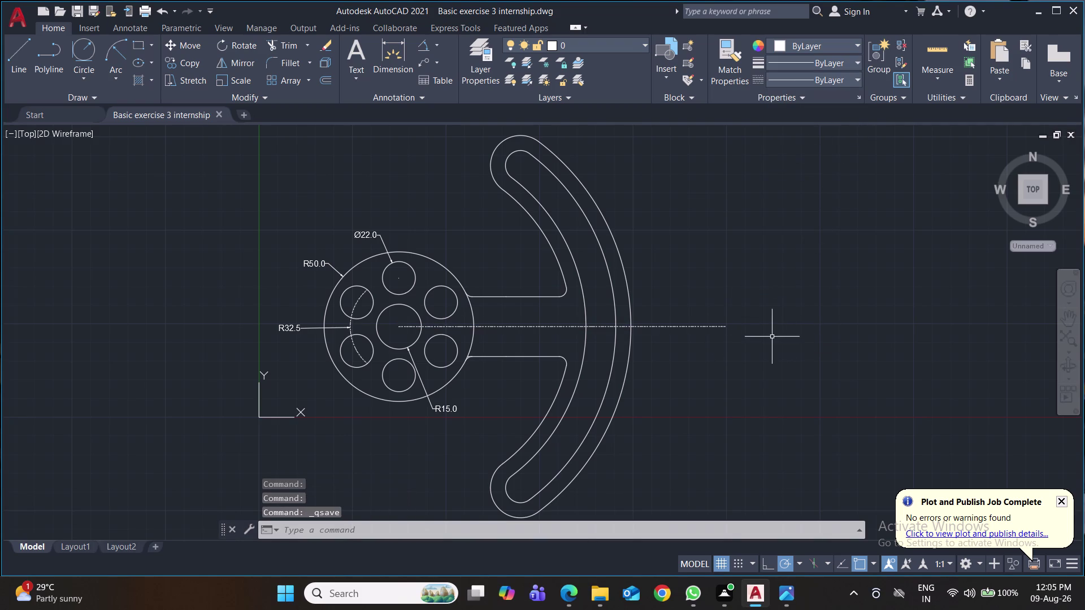
key(ctrl+s)
key(ctrl+s)
key(ctrl+s)
key(ctrl+s)
click(422, 48)
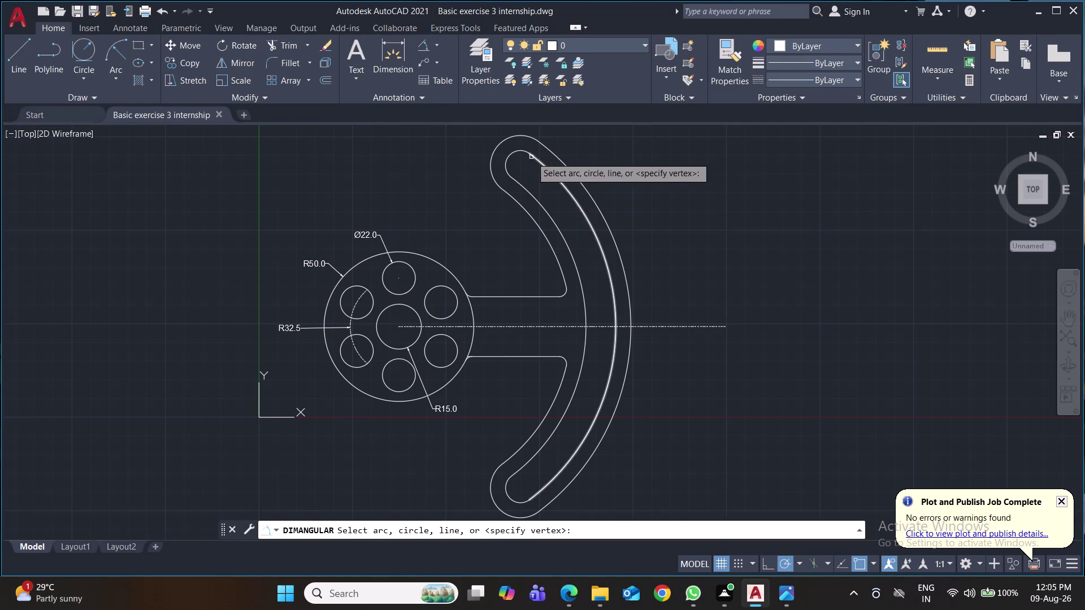
Cancel the angular dimension and abandon a line started at the slot end's centre.
click(426, 46)
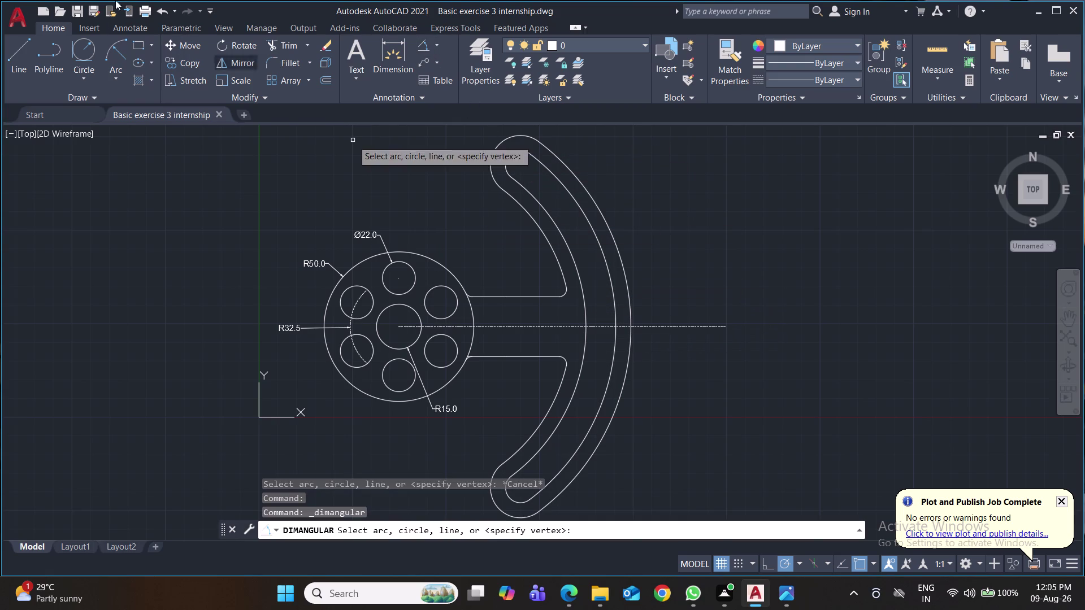
click(18, 54)
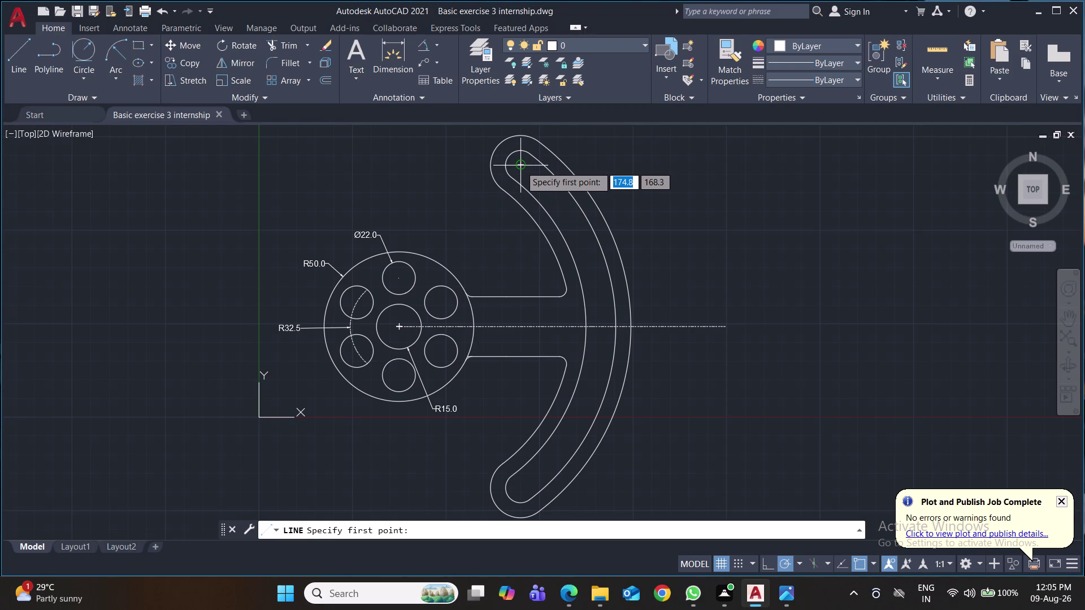
click(521, 166)
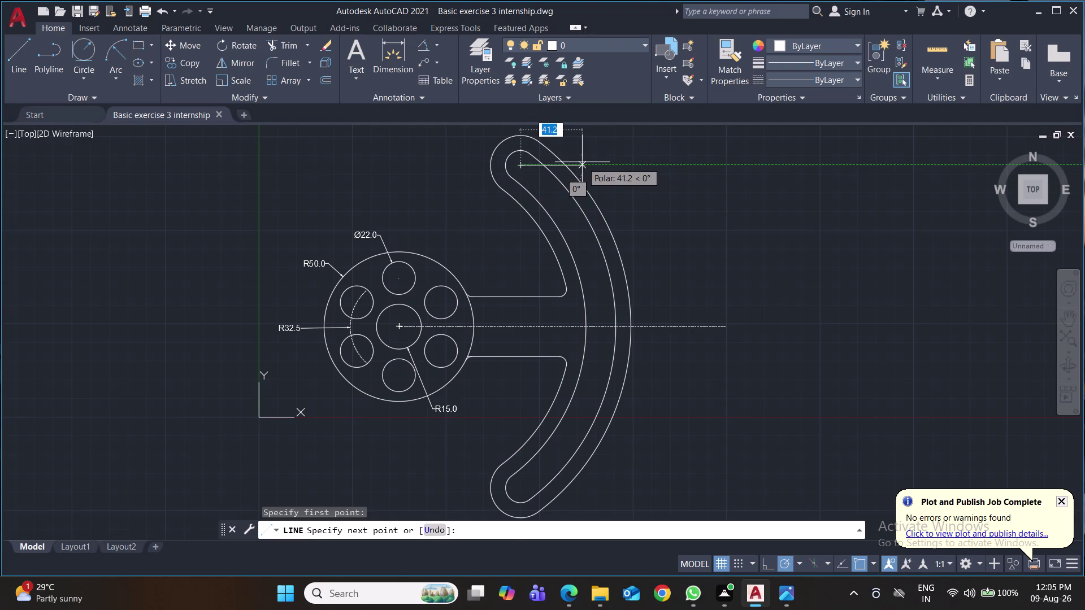
middle_drag(582, 162, 594, 232)
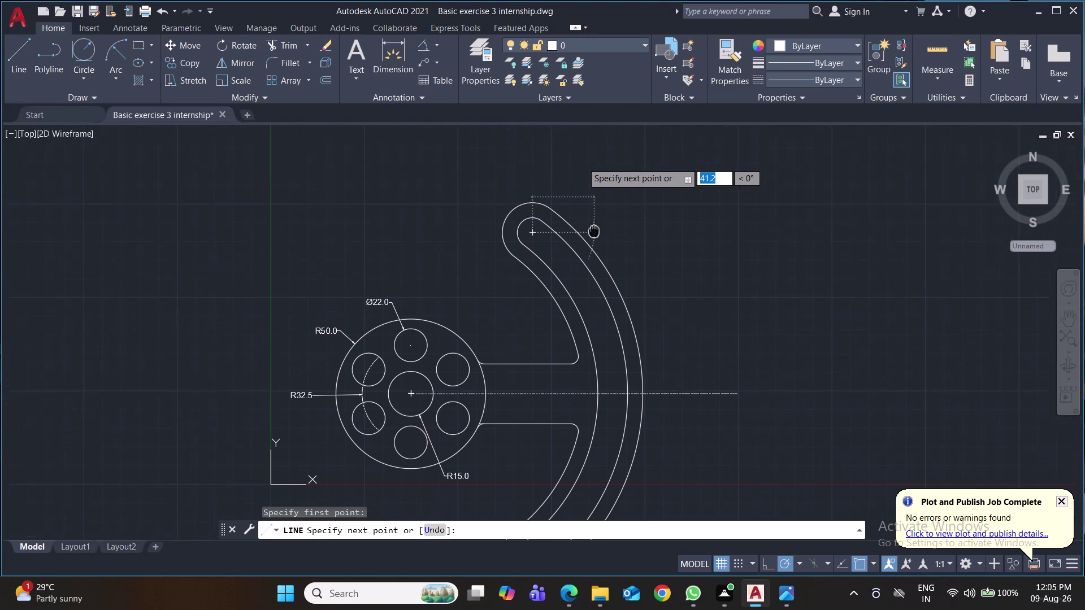
middle_drag(595, 232, 595, 232)
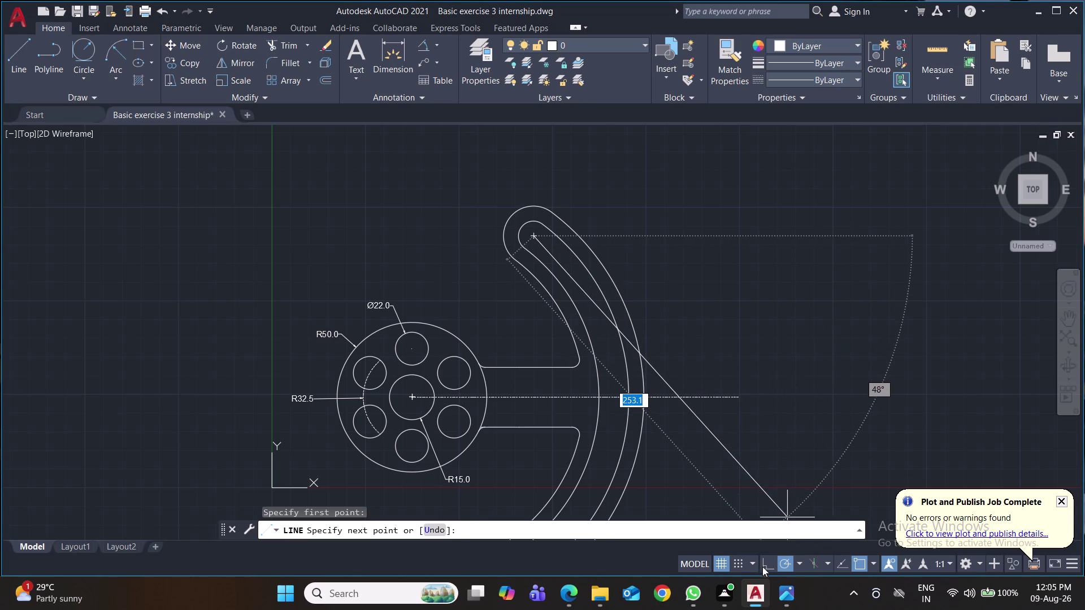
click(764, 565)
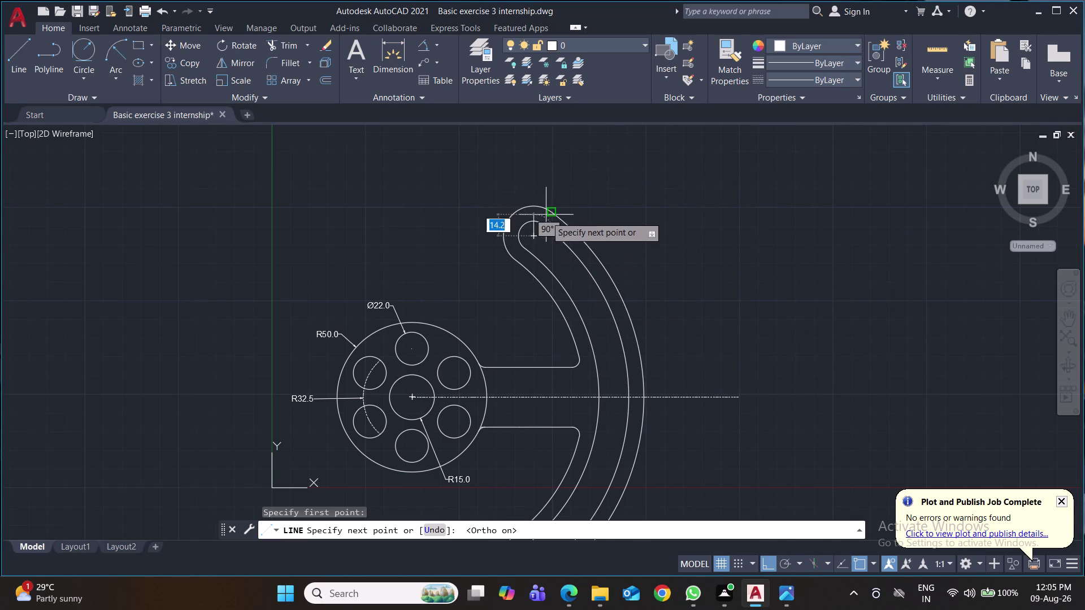
key(Escape)
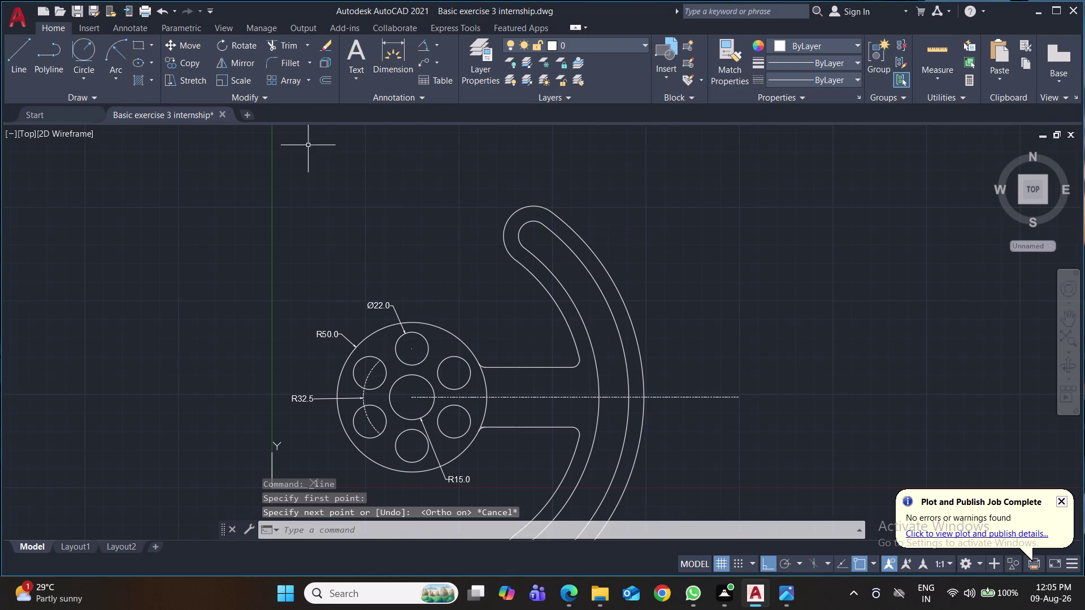
Place a point (PO) at the centre of the slot's upper rounded end.
text(po)
key(Return)
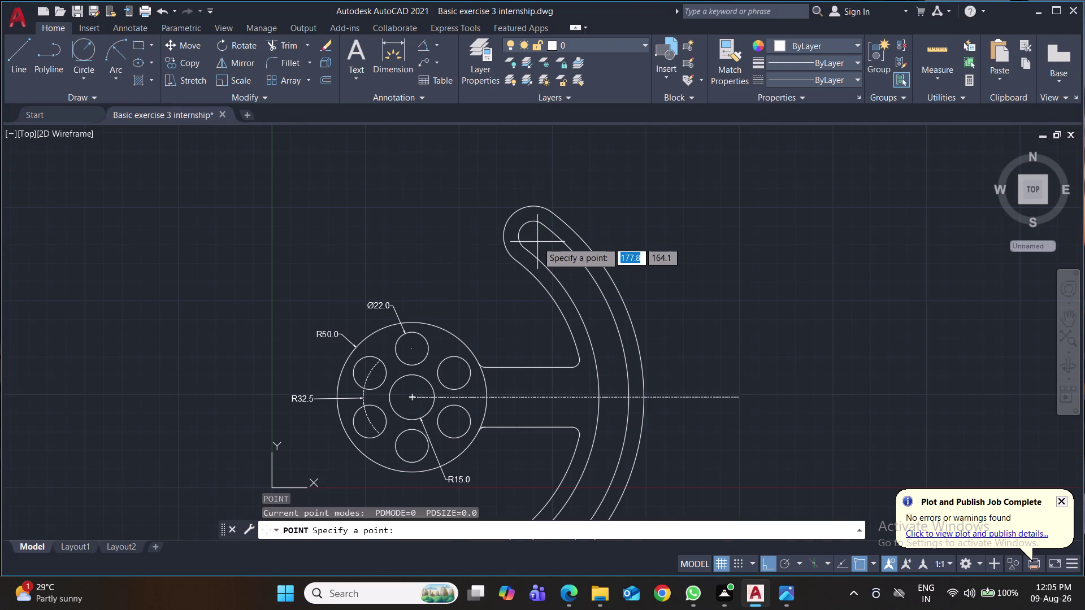
click(531, 236)
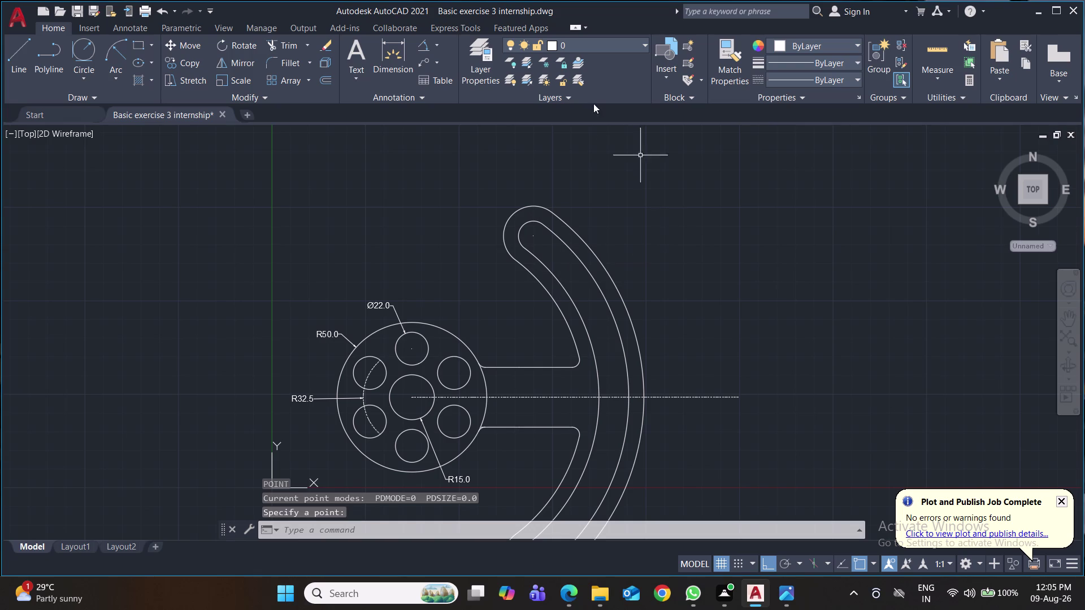
click(421, 45)
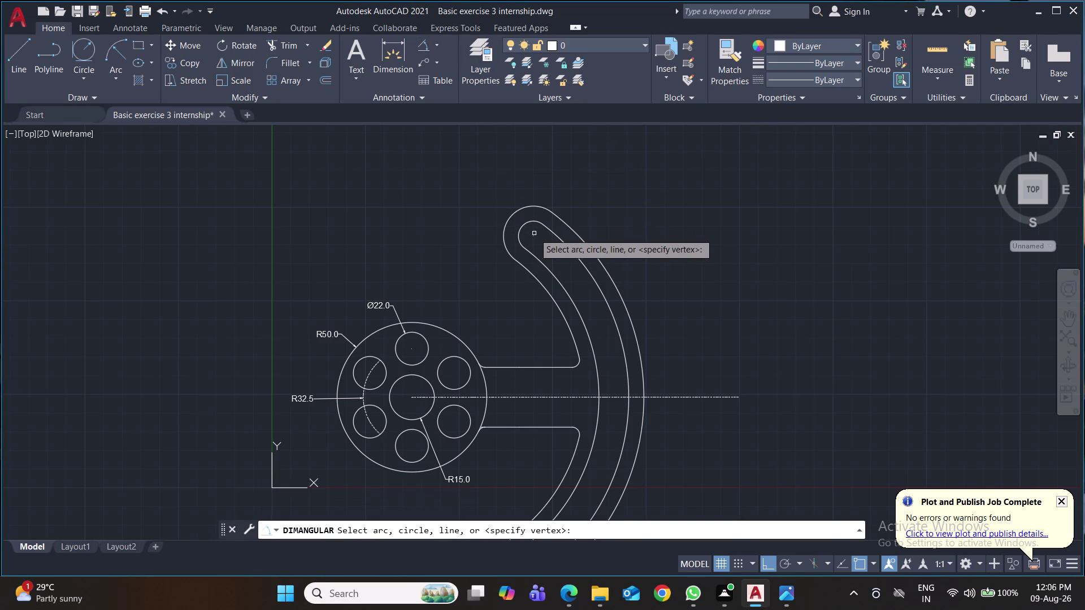
Try dimensioning the angle between the centre line and slot end, then cancel.
click(534, 237)
click(536, 240)
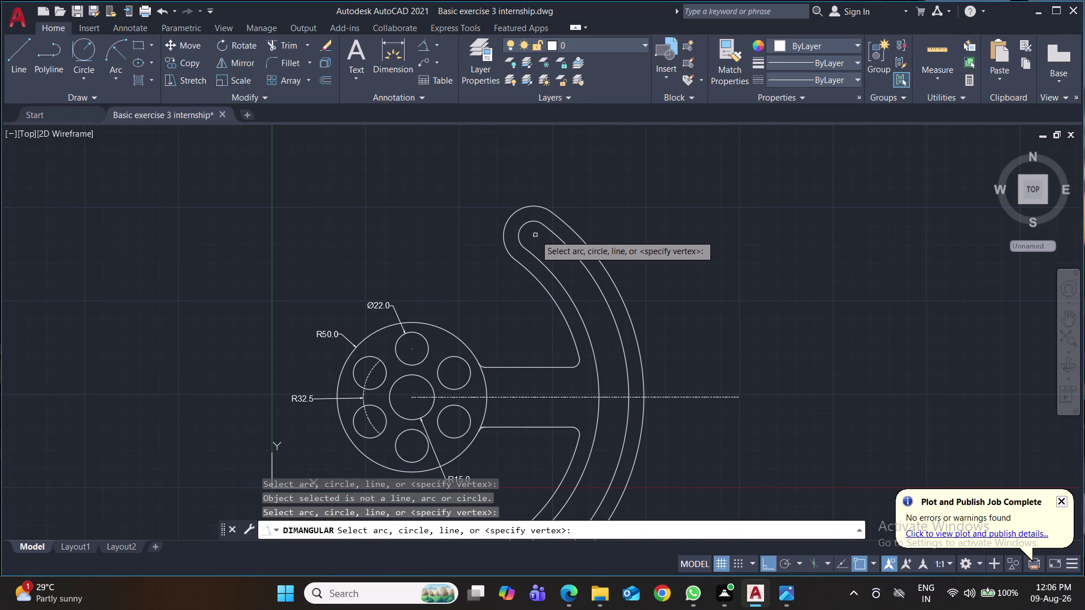
triple_click(535, 234)
click(533, 239)
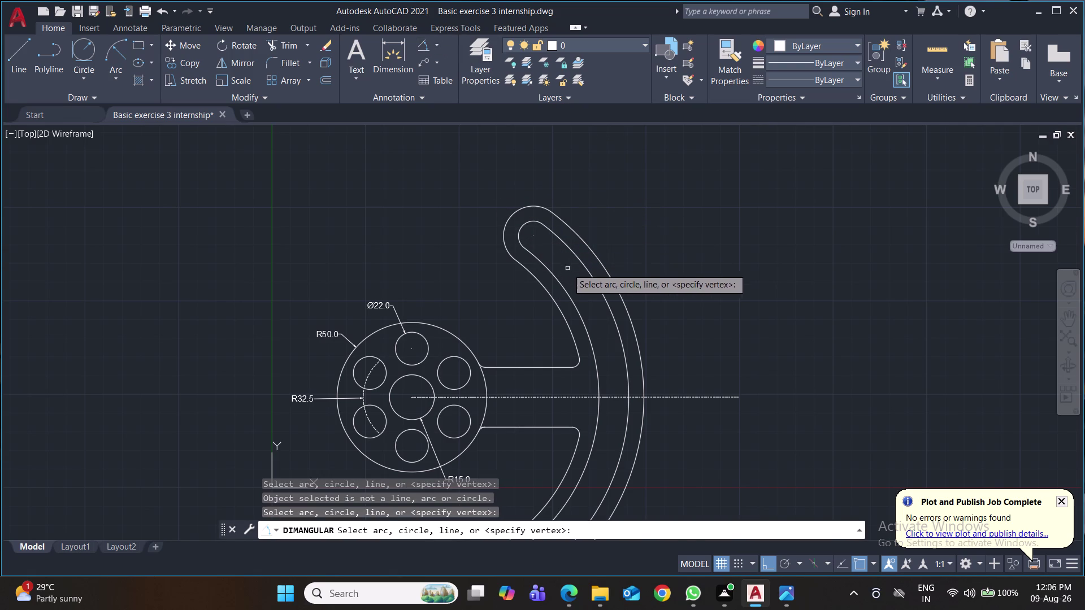
click(671, 396)
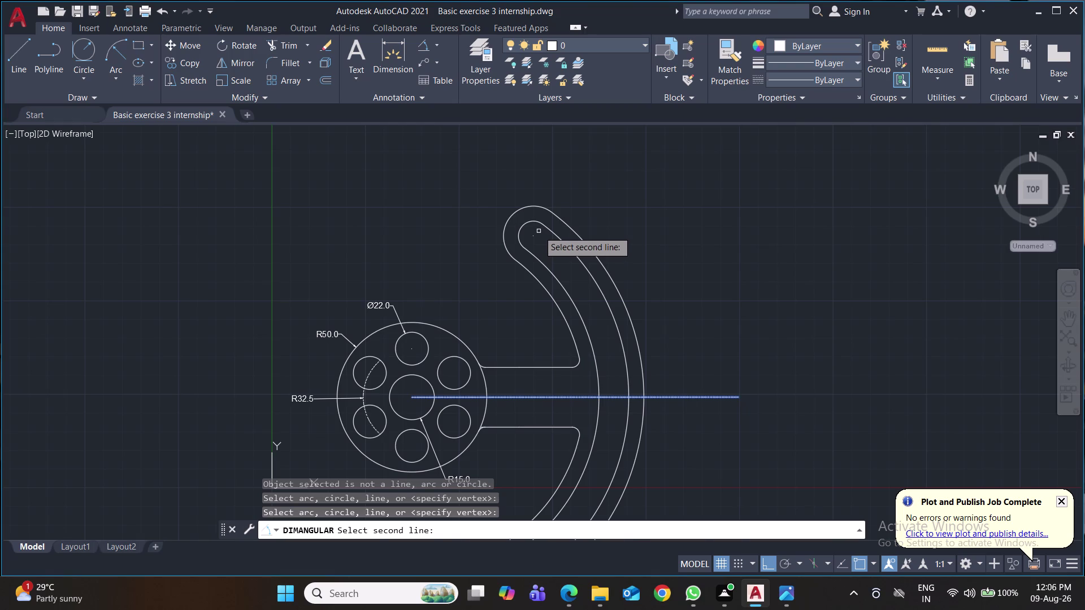
scroll(up, 3)
click(534, 236)
click(535, 236)
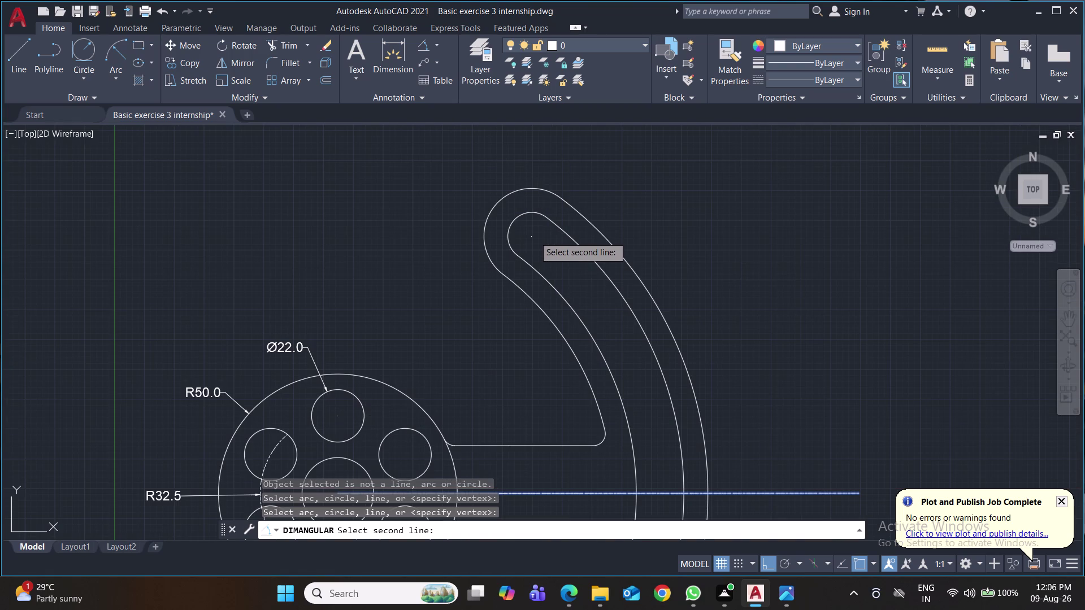
click(529, 236)
key(ctrl+z)
key(ctrl+z)
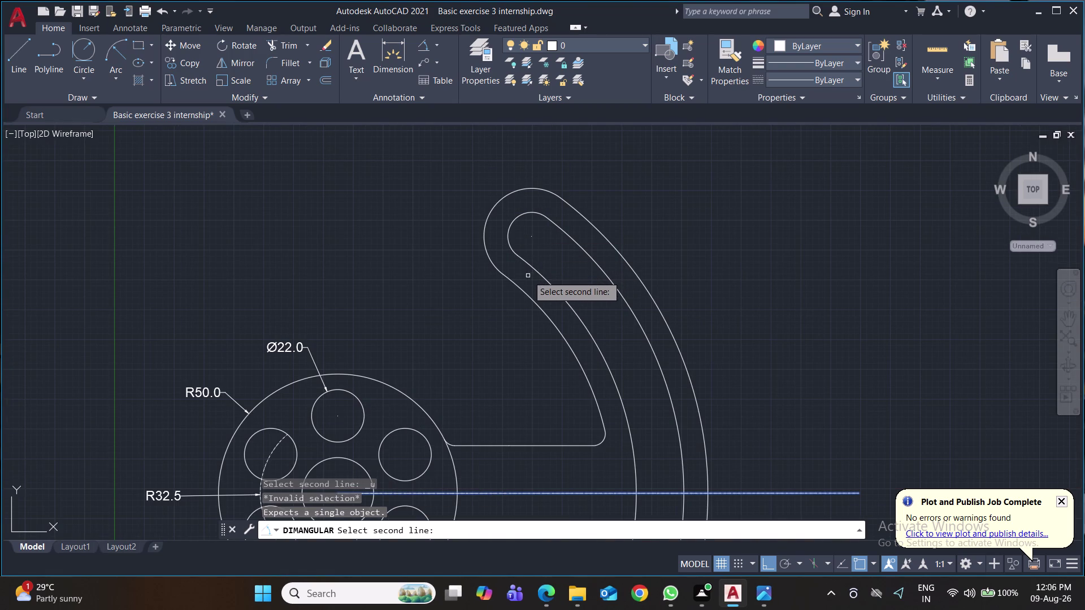
key(Escape)
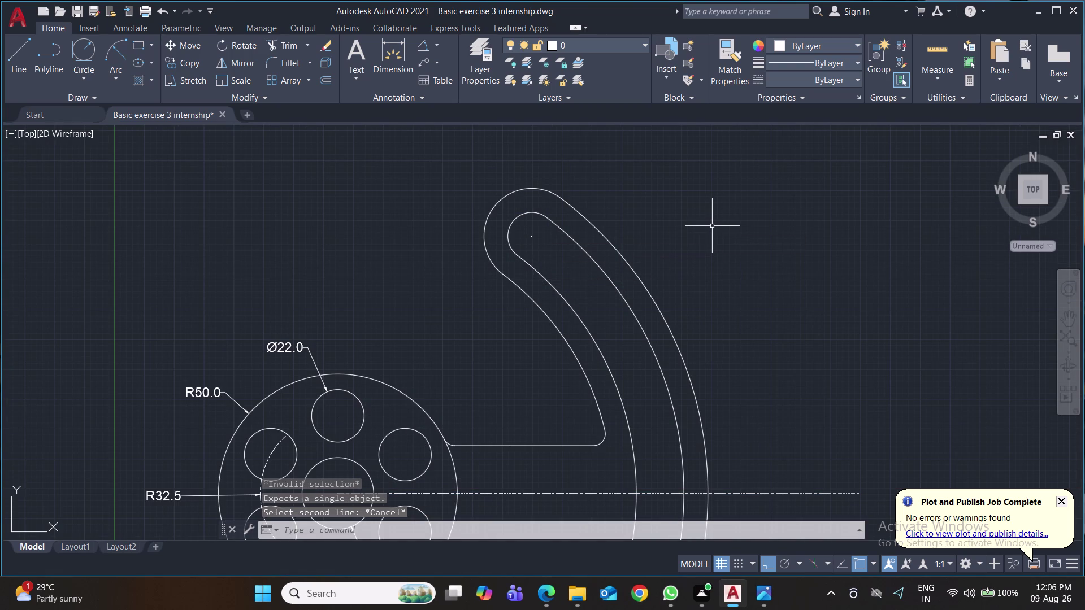
Undo the reference point and save the drawing.
key(ctrl+z)
key(ctrl+z)
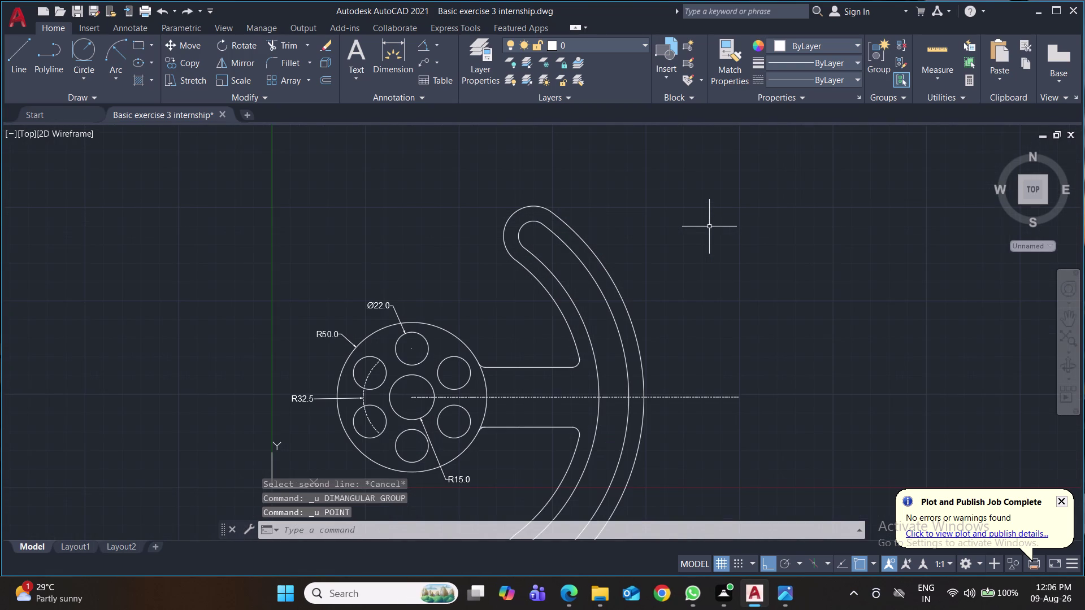
key(ctrl+s)
key(ctrl+s)
key(ctrl+s)
key(ctrl+s)
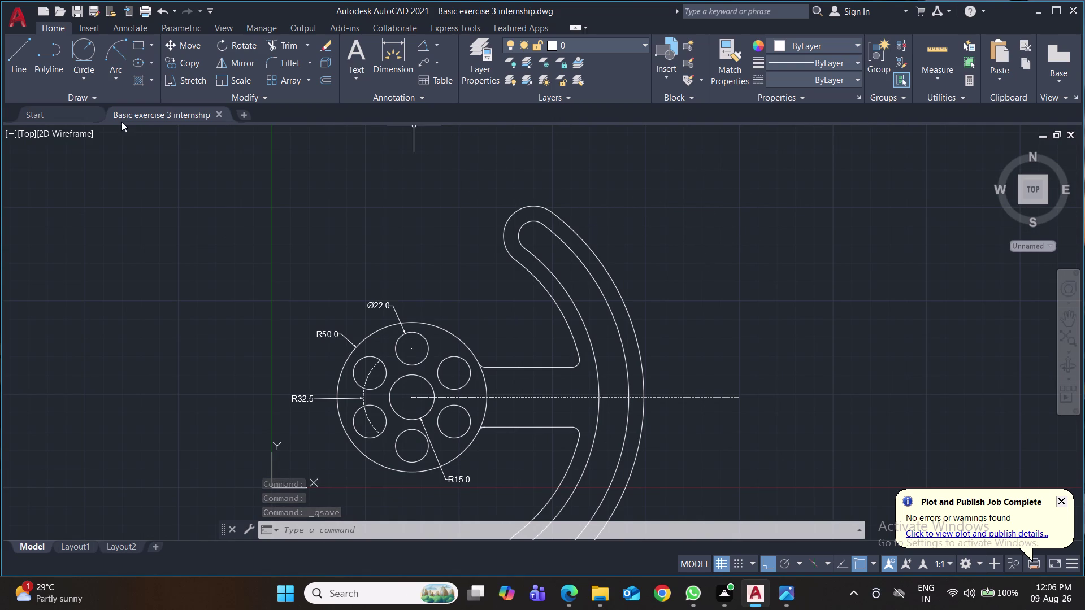
click(16, 53)
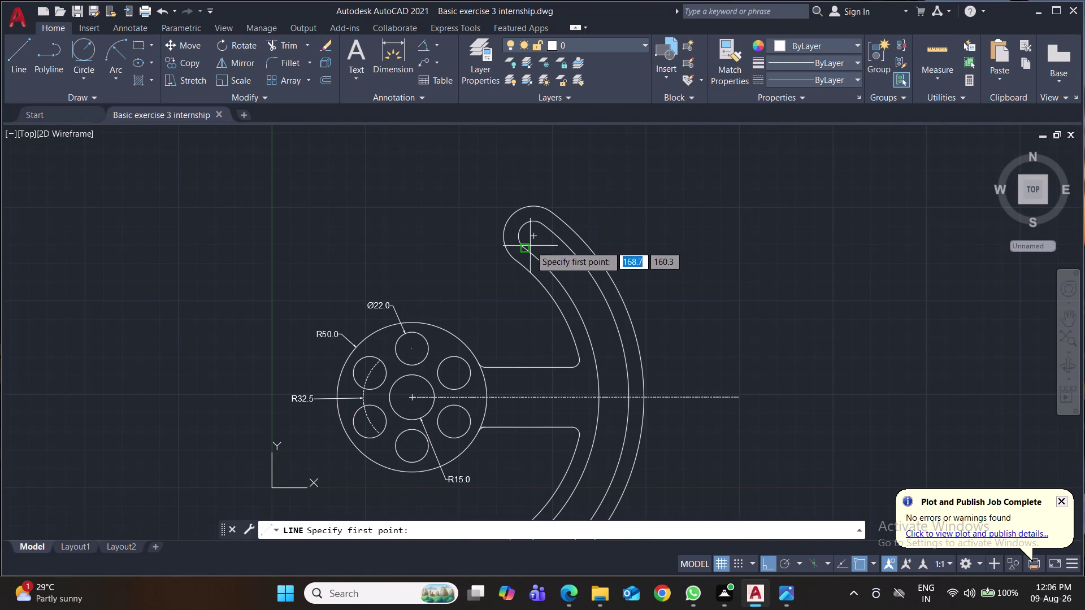
click(413, 399)
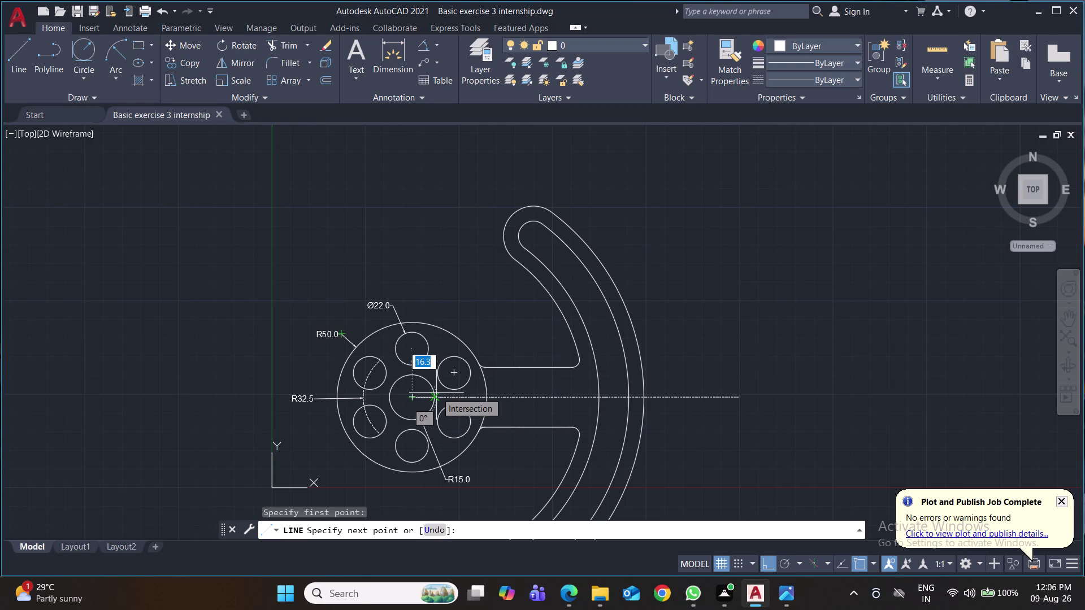
key(shift+at)
text(4)
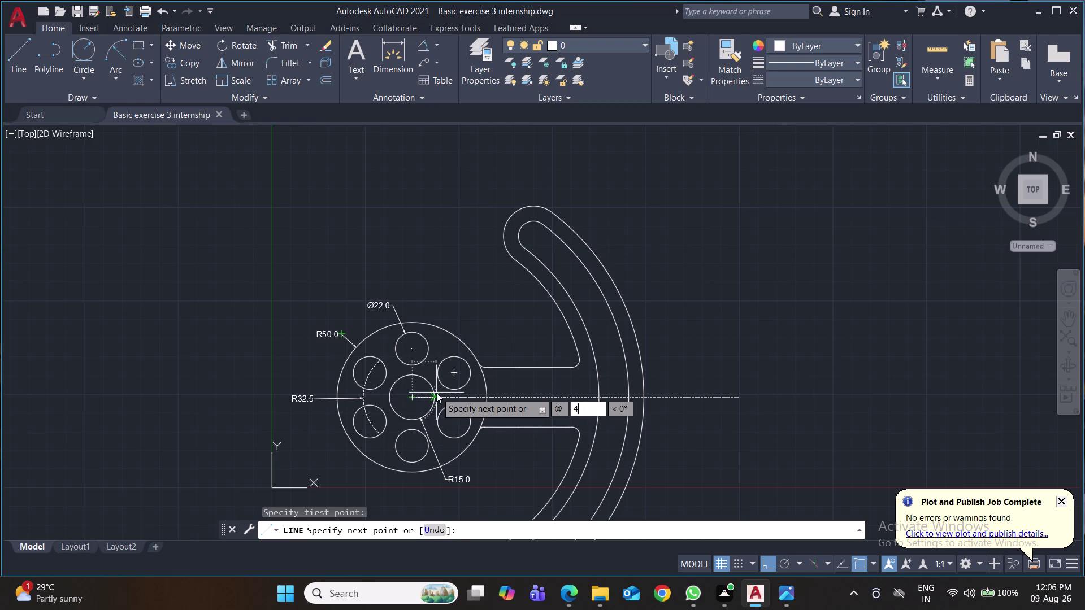
text(00)
key(Tab)
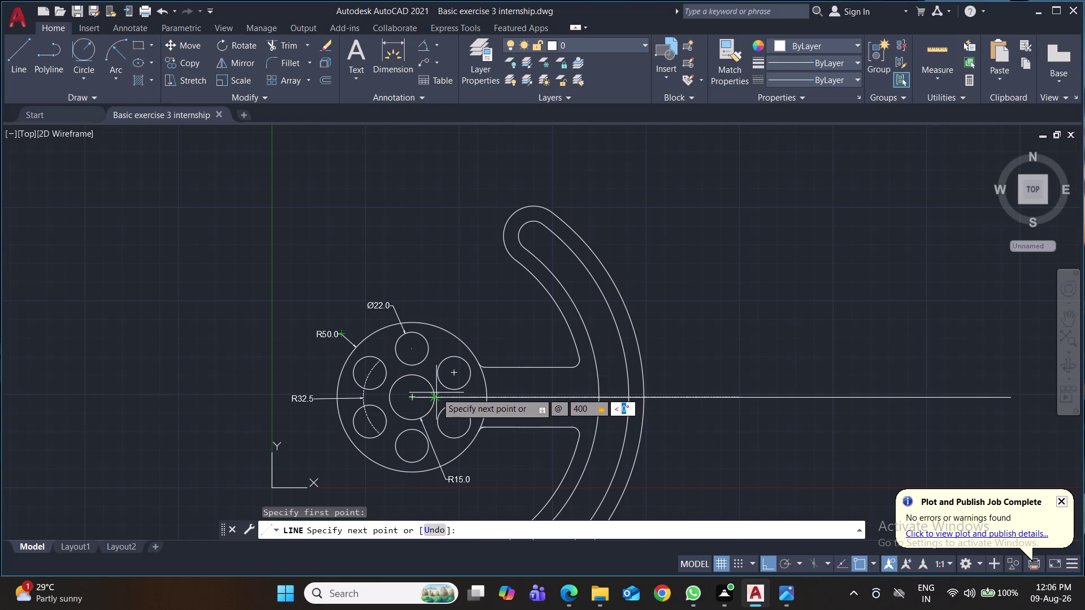
text(53)
key(Return)
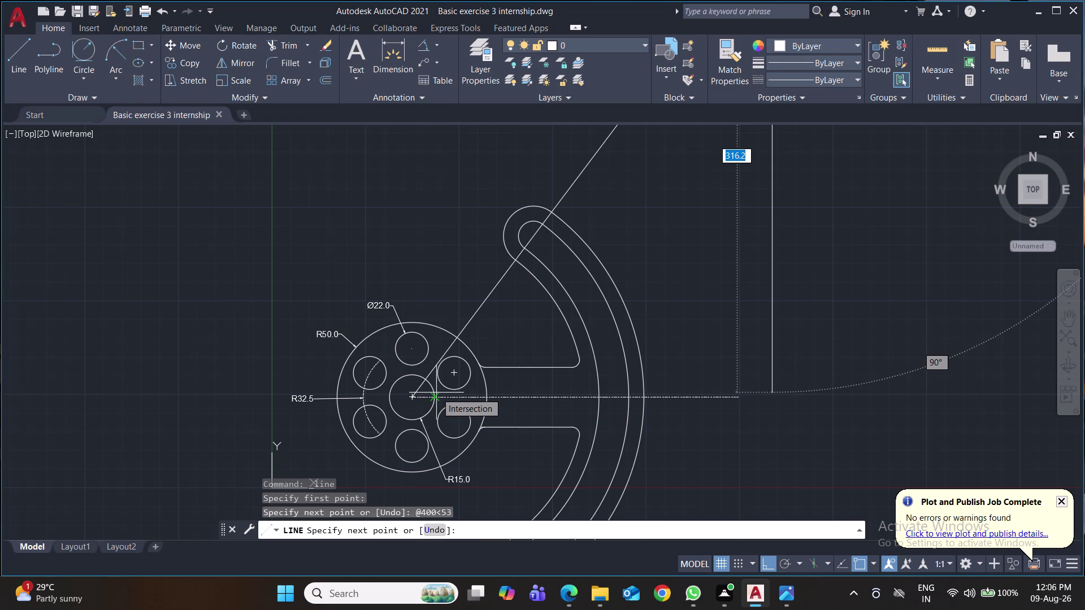
key(Return)
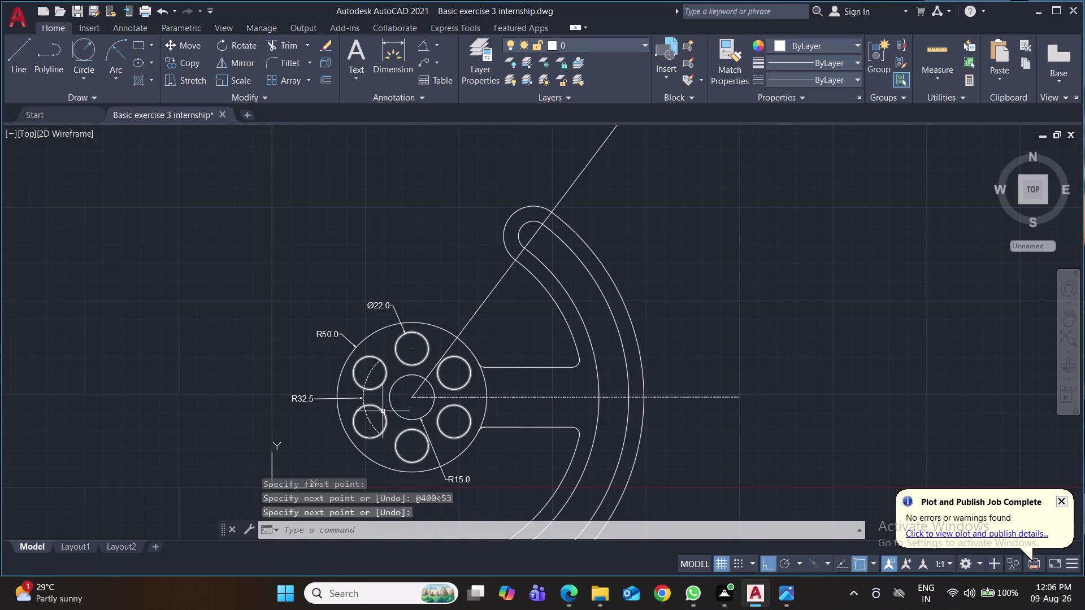
key(t)
key(r)
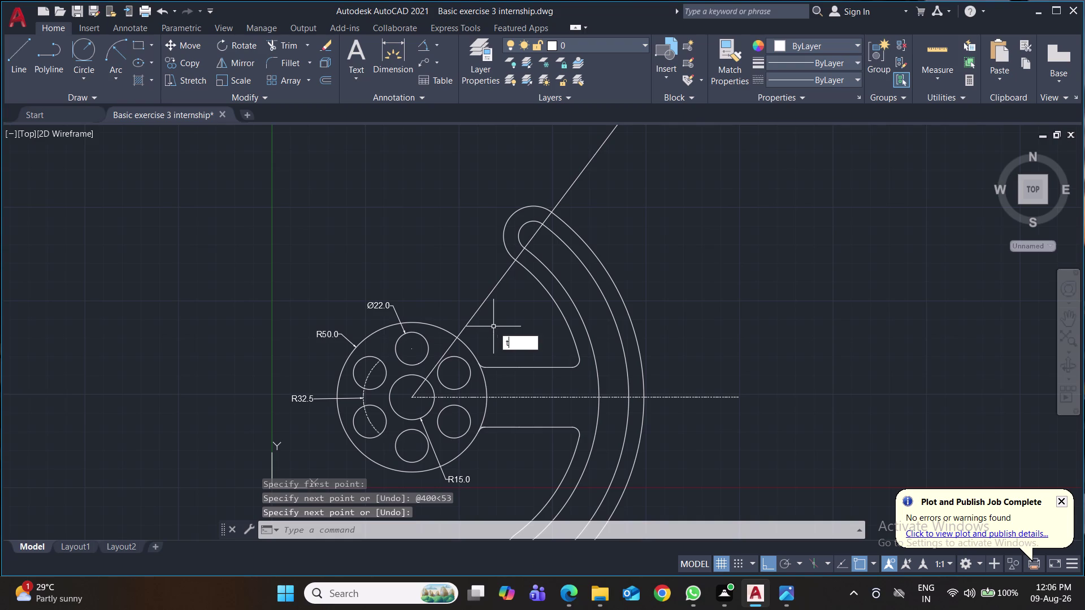
key(Return)
Trim the 53° line's segments inside the hub and toward the slot end, undoing the last cut.
click(453, 345)
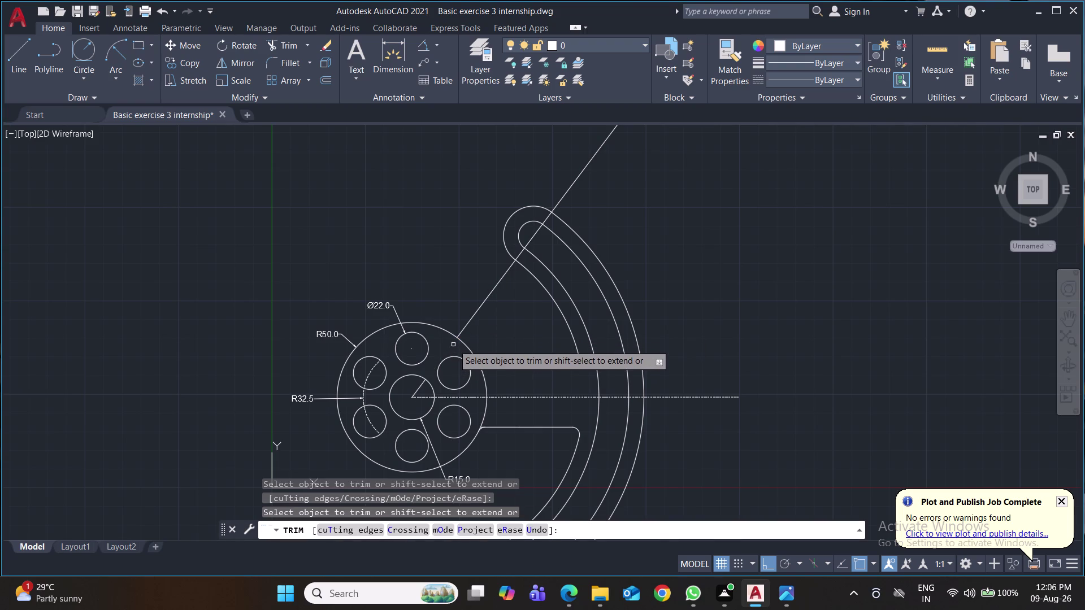
click(420, 390)
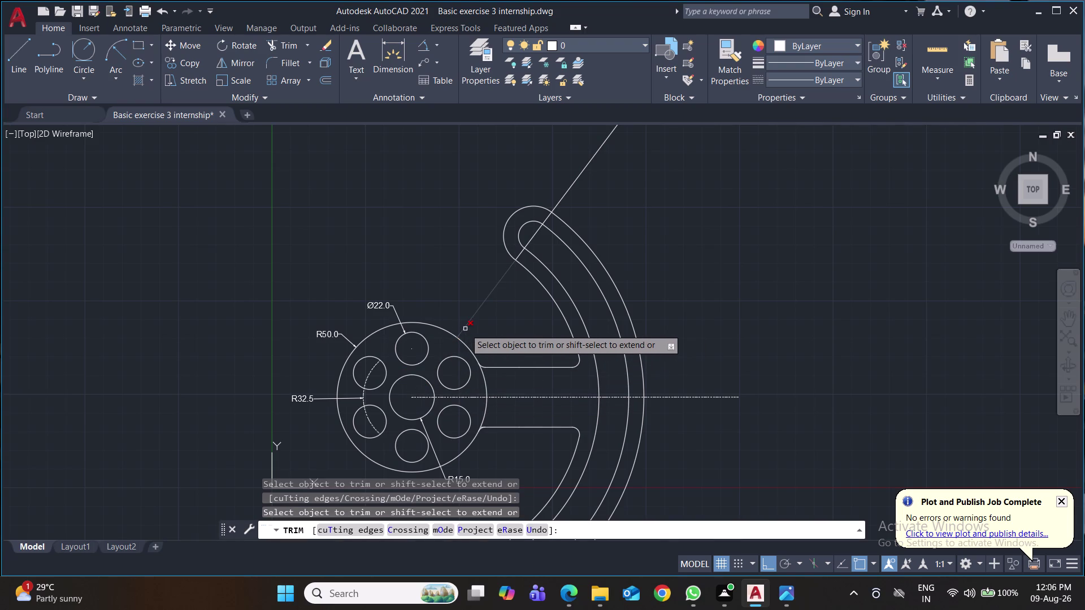
click(465, 329)
click(519, 255)
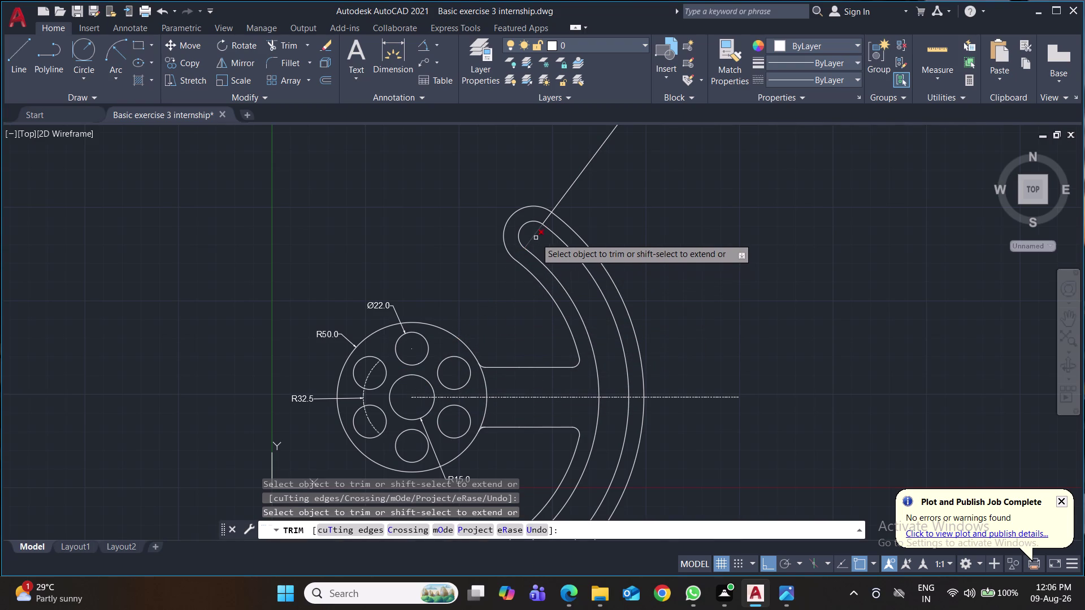
click(536, 238)
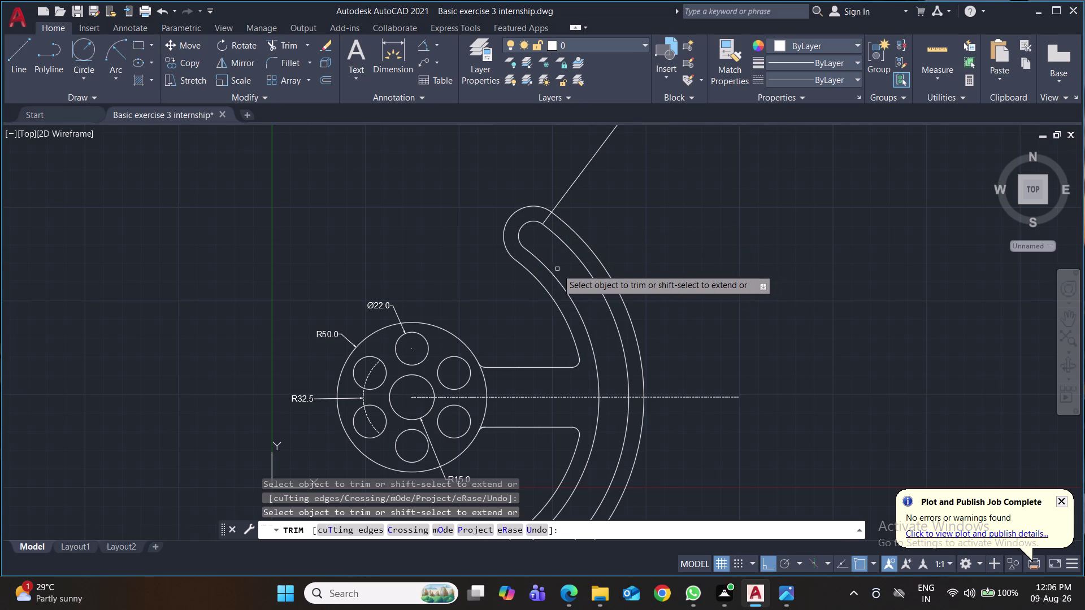
key(ctrl+z)
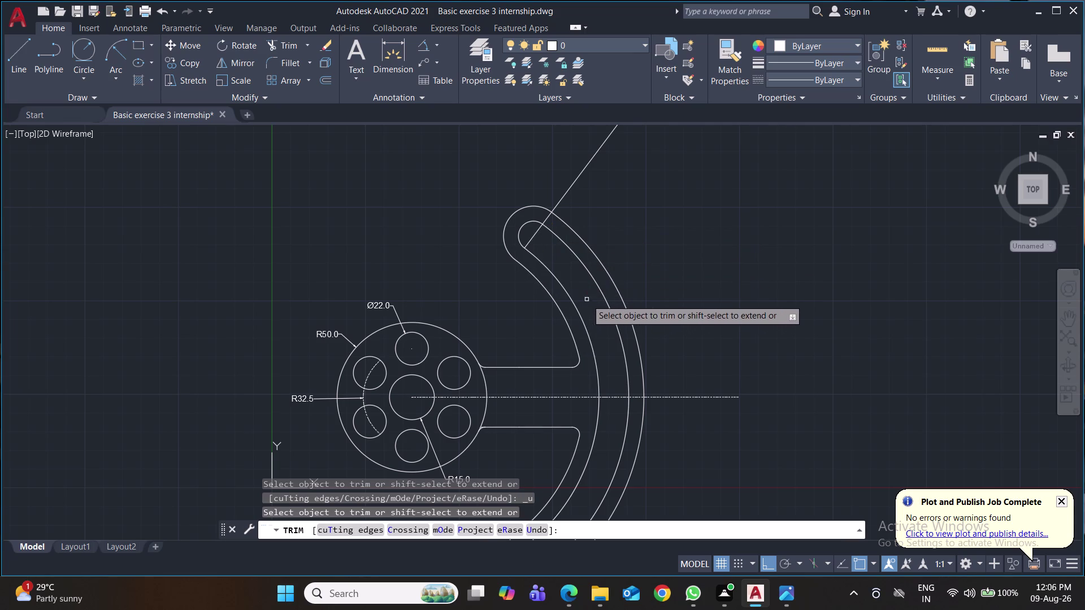
middle_drag(640, 252, 645, 337)
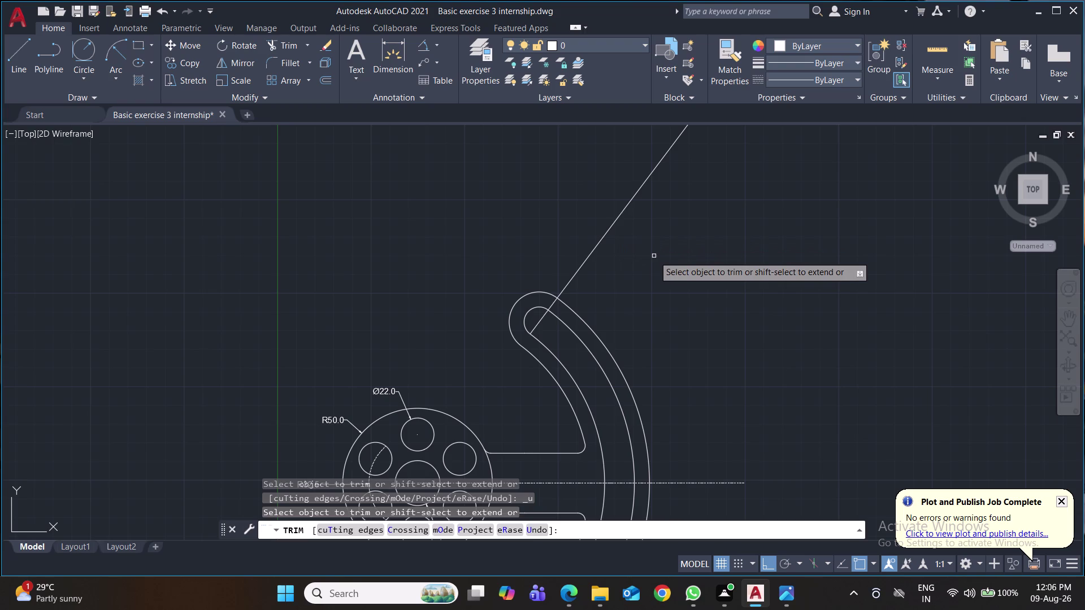
key(ctrl+s)
Draw a temporary helper line across the 53° line using polar tracking.
key(l)
key(Return)
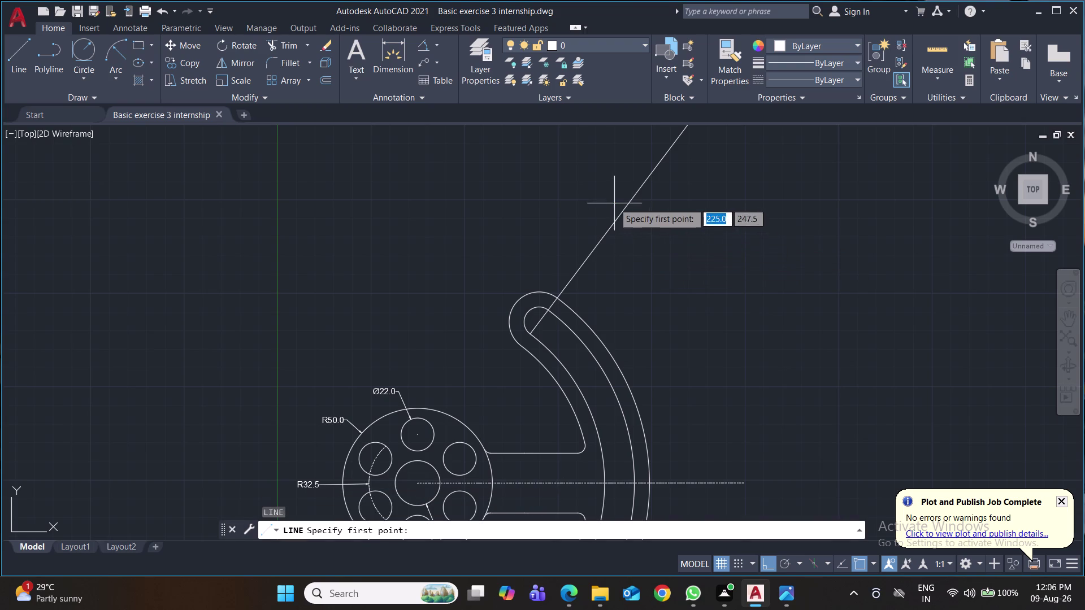
click(581, 214)
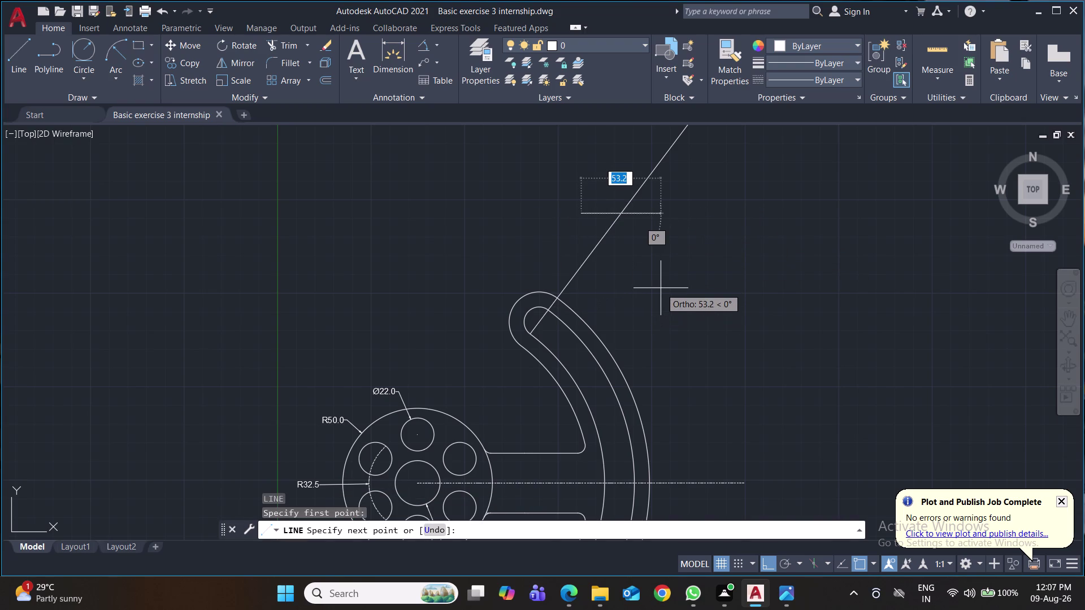
click(787, 565)
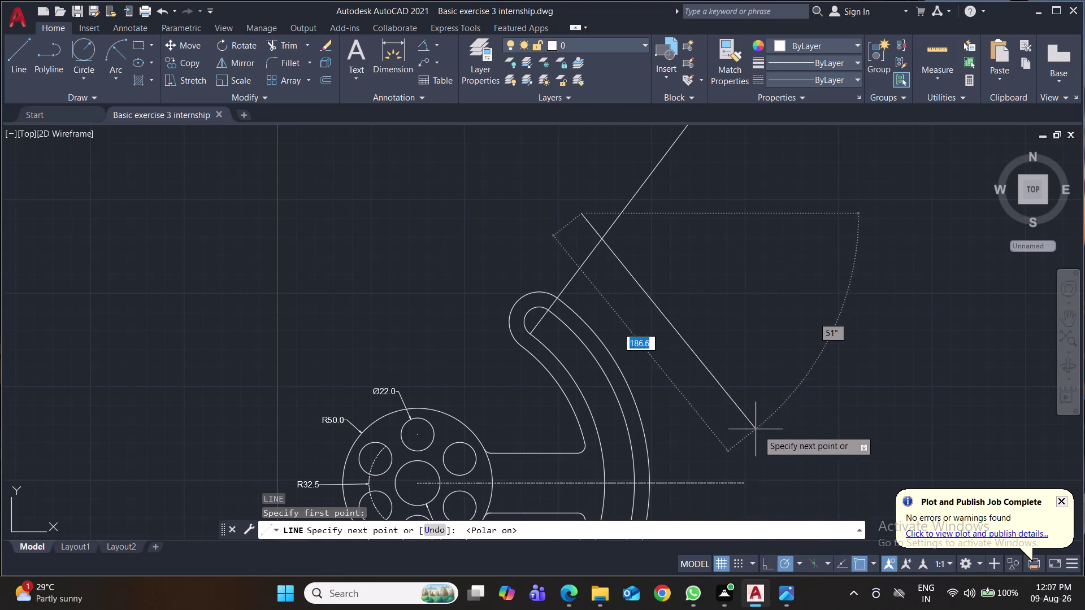
click(691, 344)
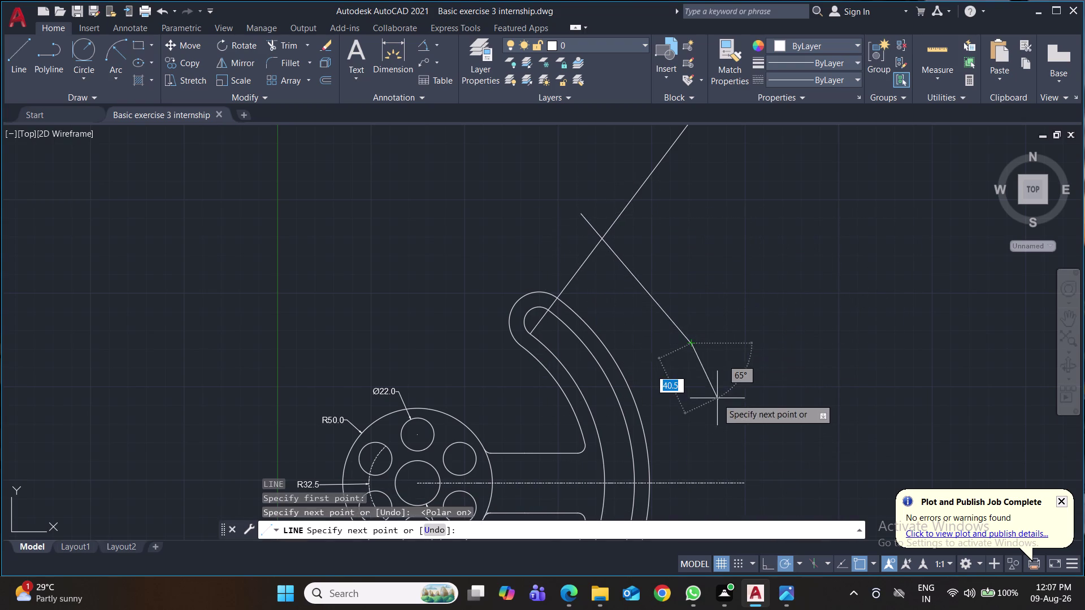
key(Return)
Trim the 53° line at the helper line and remove the helper.
text(tr)
key(Return)
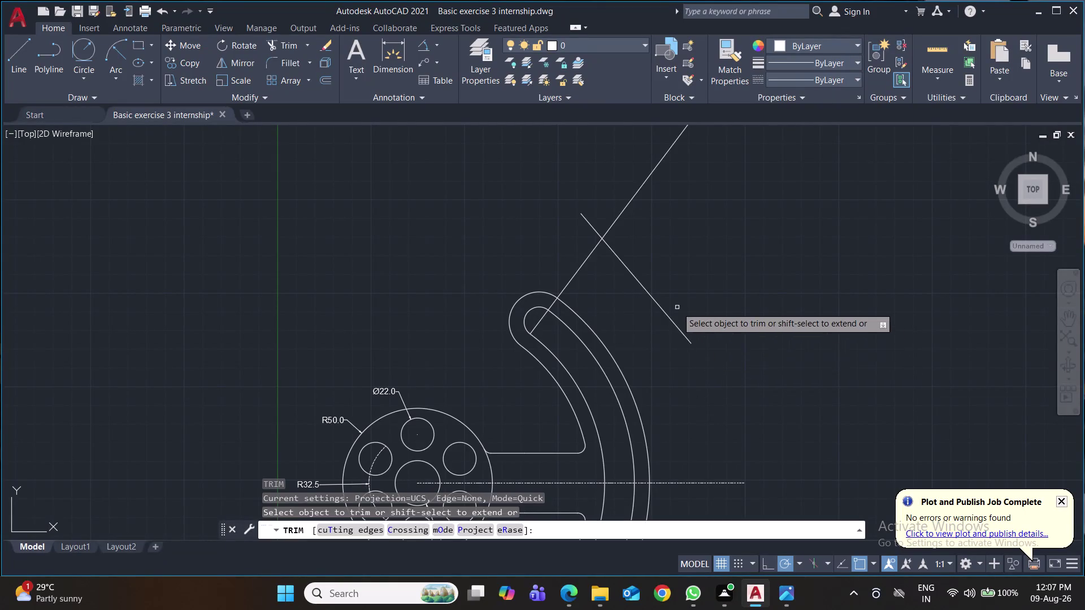
click(620, 214)
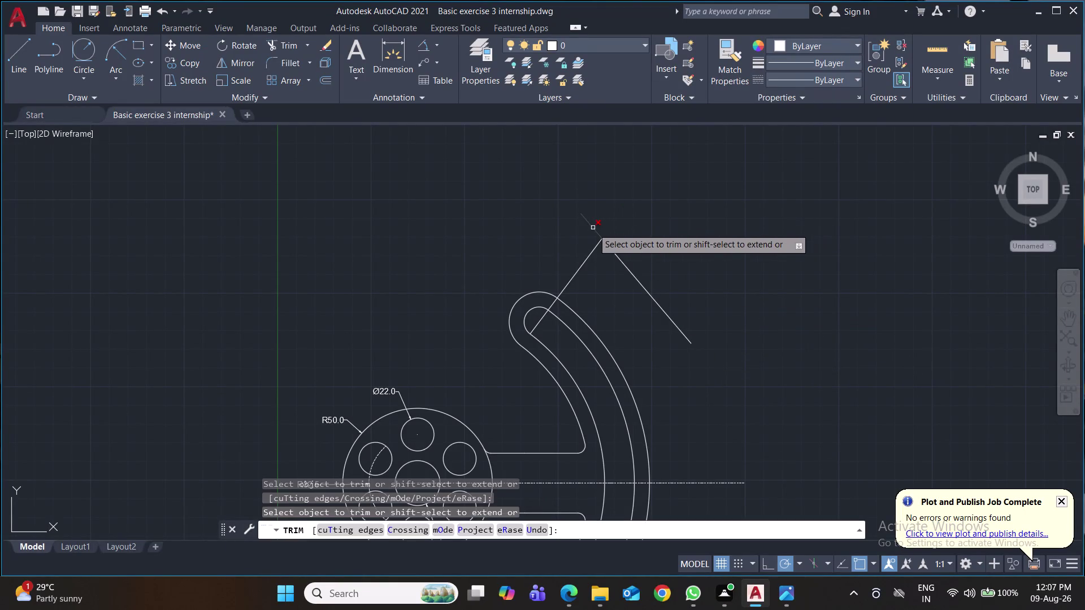
click(593, 228)
click(625, 268)
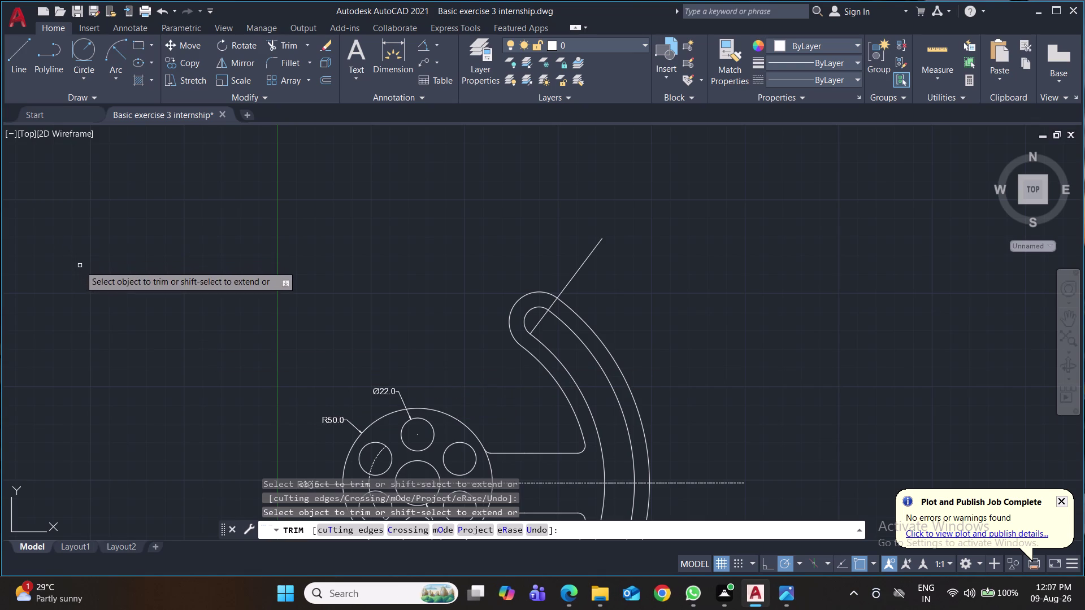
Save the drawing and pan it back into view.
key(ctrl+s)
key(ctrl+s)
key(ctrl+s)
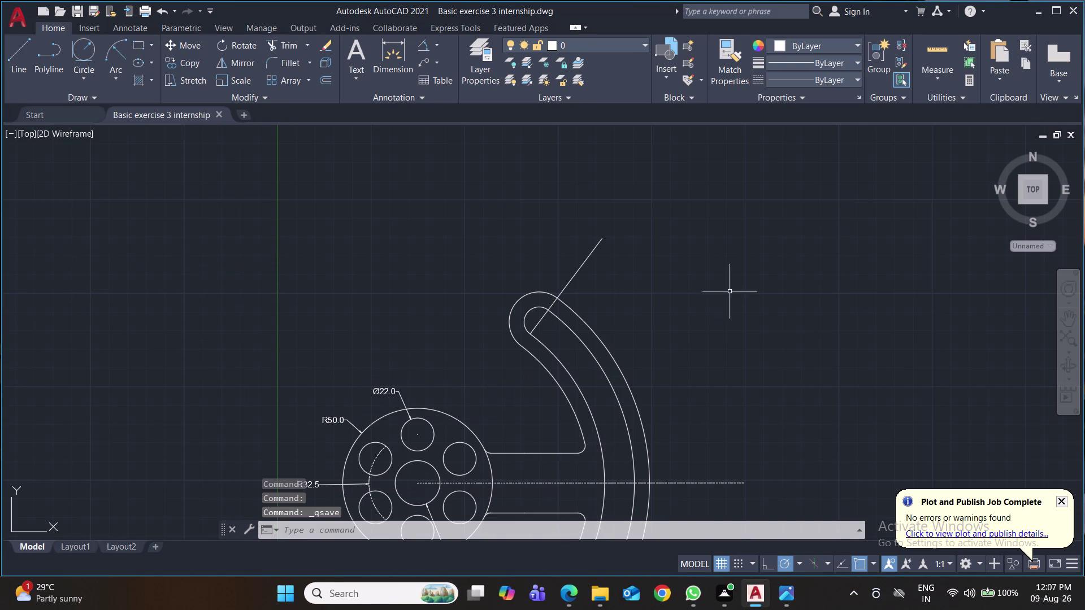
middle_drag(729, 292, 695, 241)
Preview a 53° angular dimension from the angled line, then cancel it.
click(425, 46)
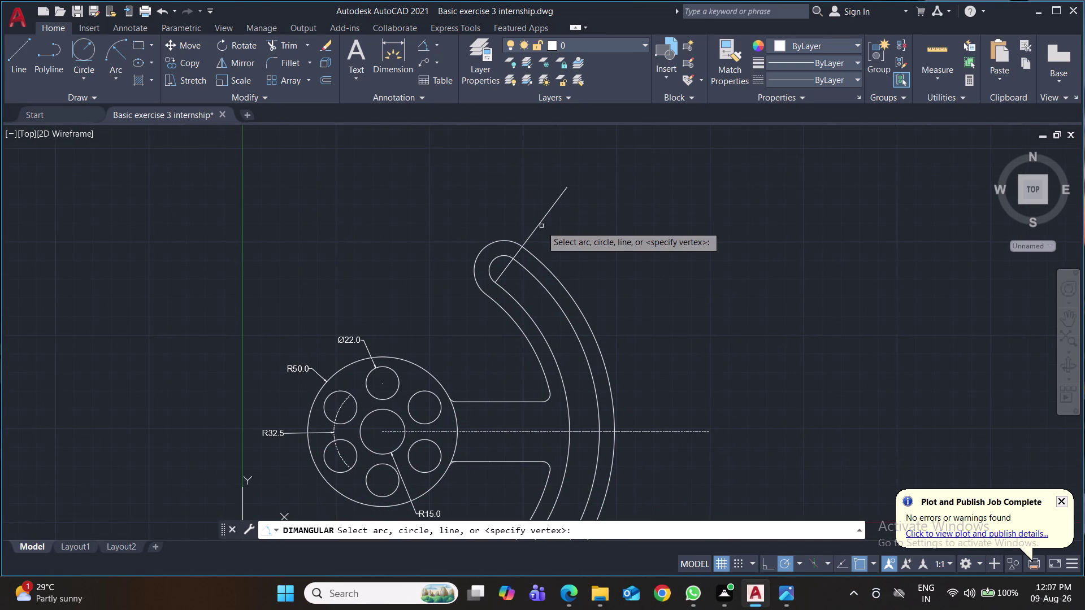
click(542, 221)
click(671, 433)
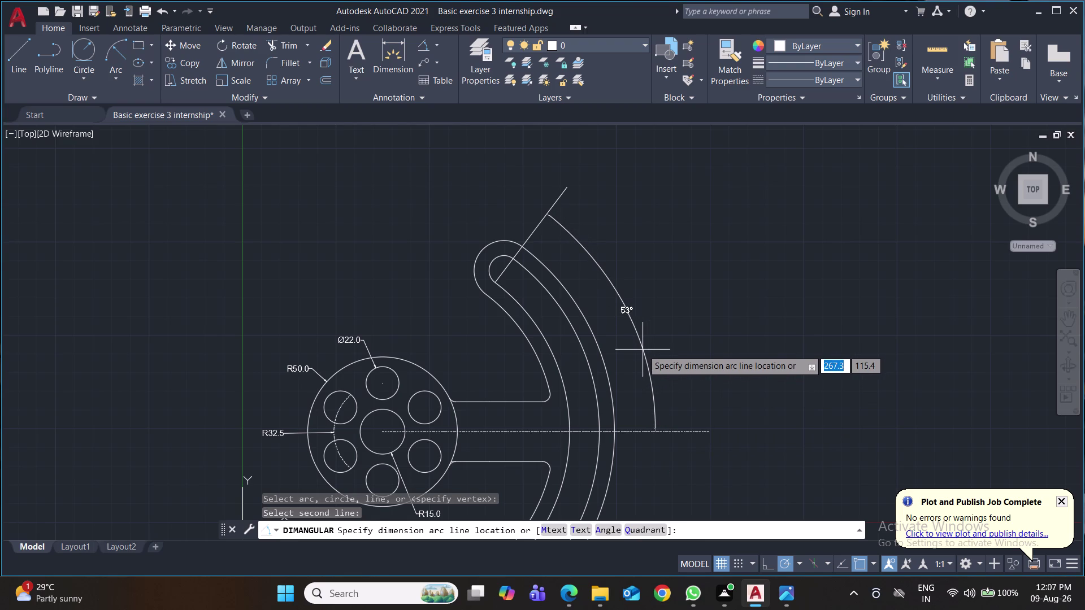
key(Escape)
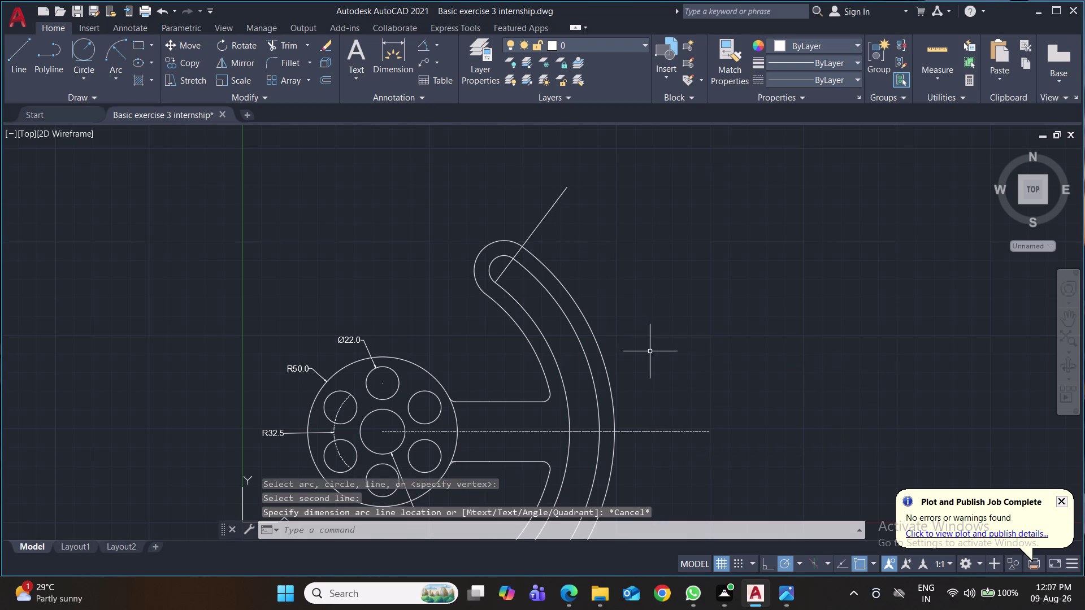
key(l)
key(Return)
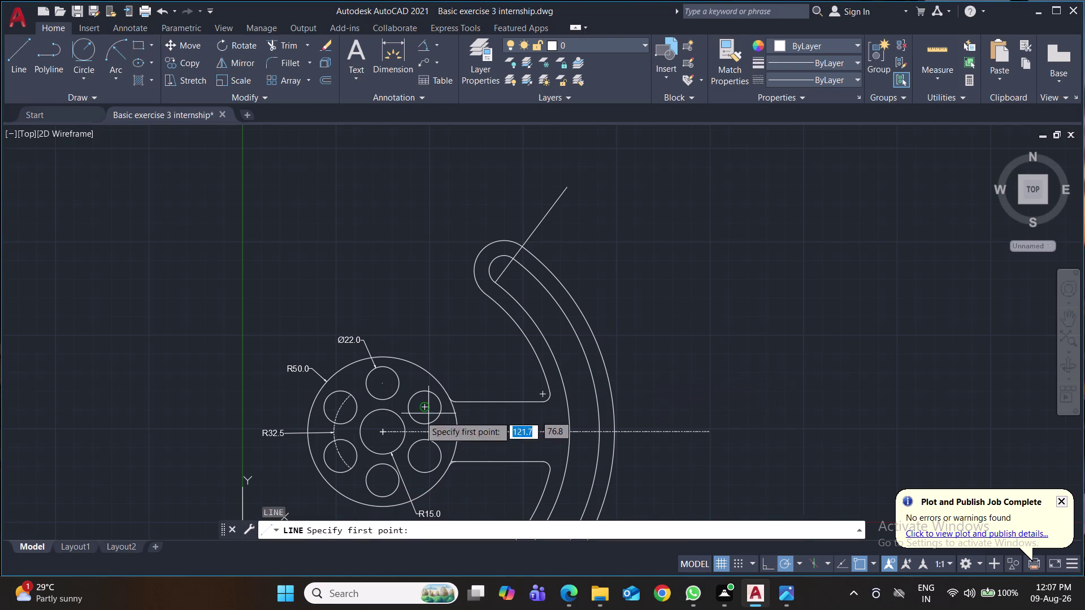
click(386, 428)
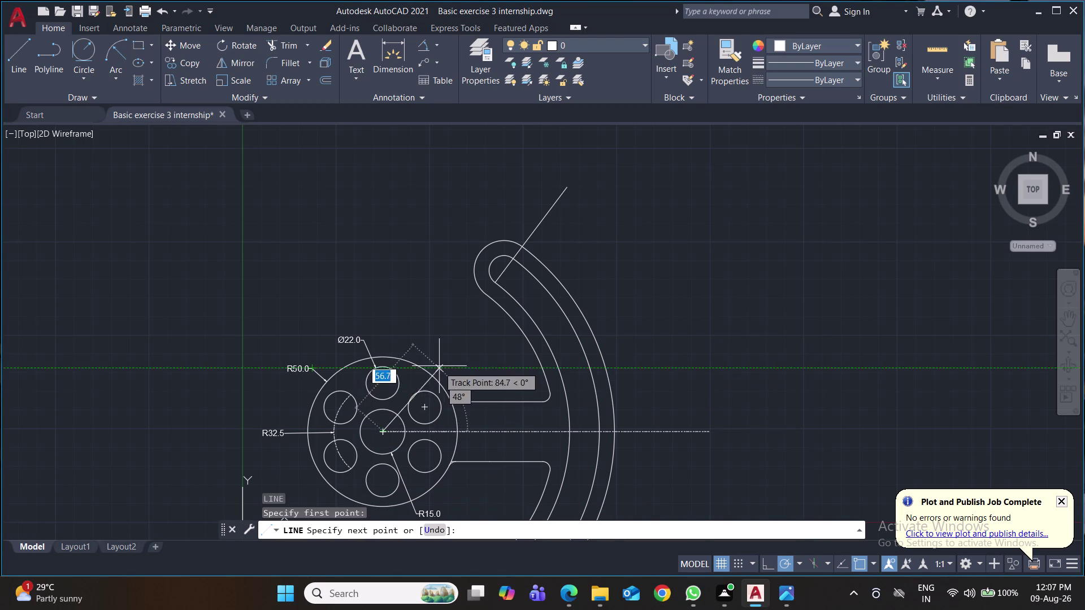
key(4)
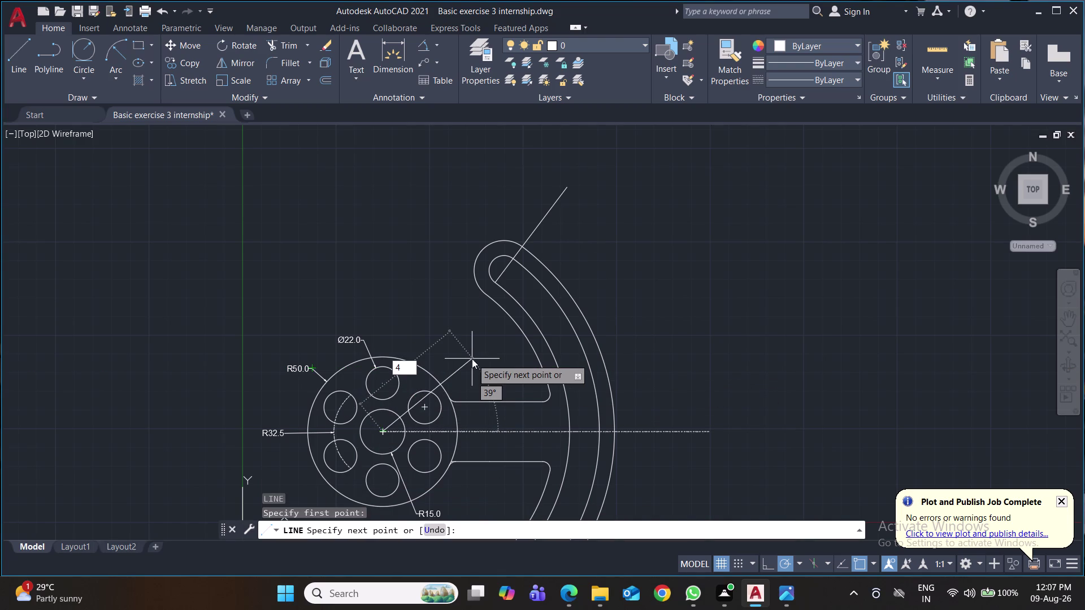
key(BackSpace)
key(Escape)
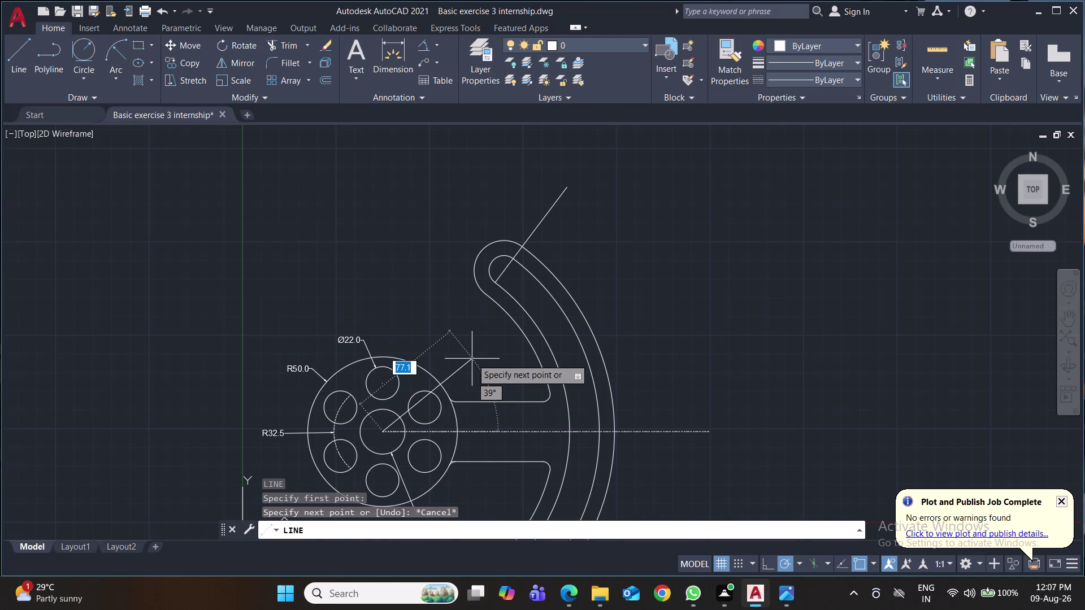
key(shift+at)
text(40)
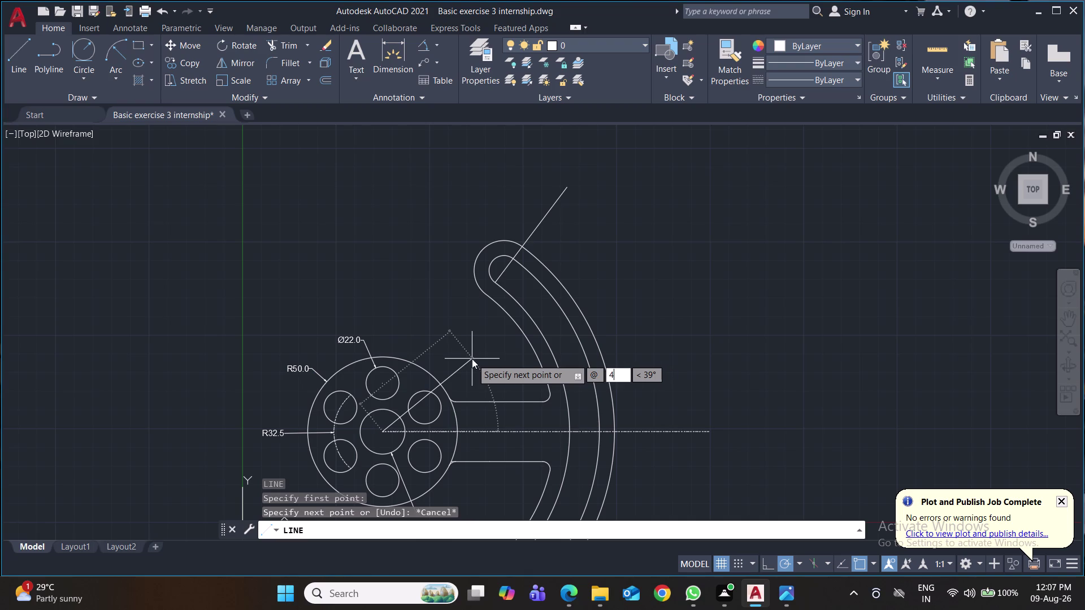
text(0)
key(Tab)
text(37)
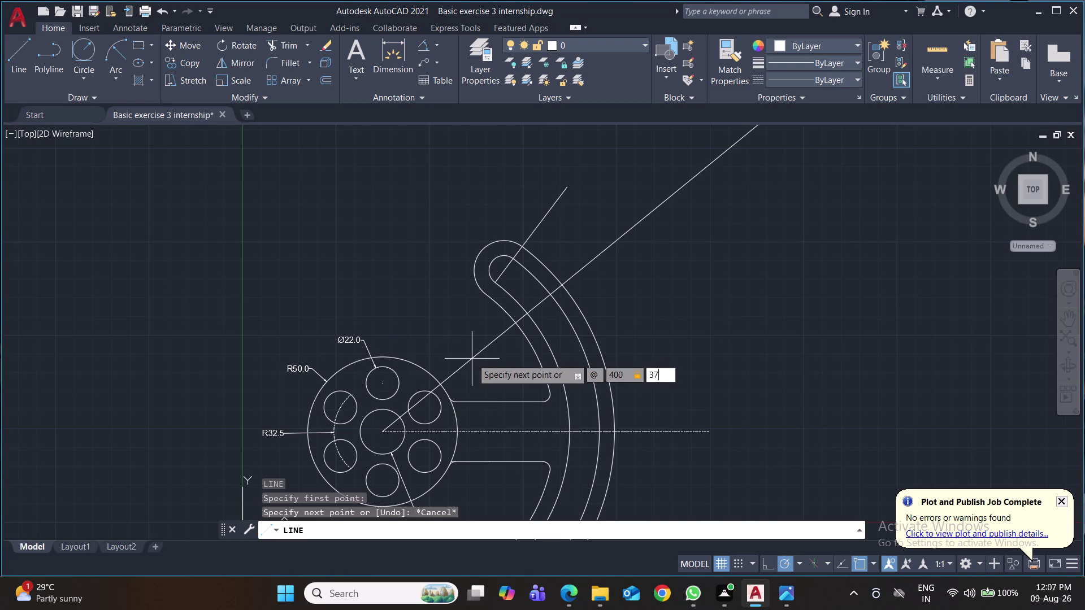
key(Return)
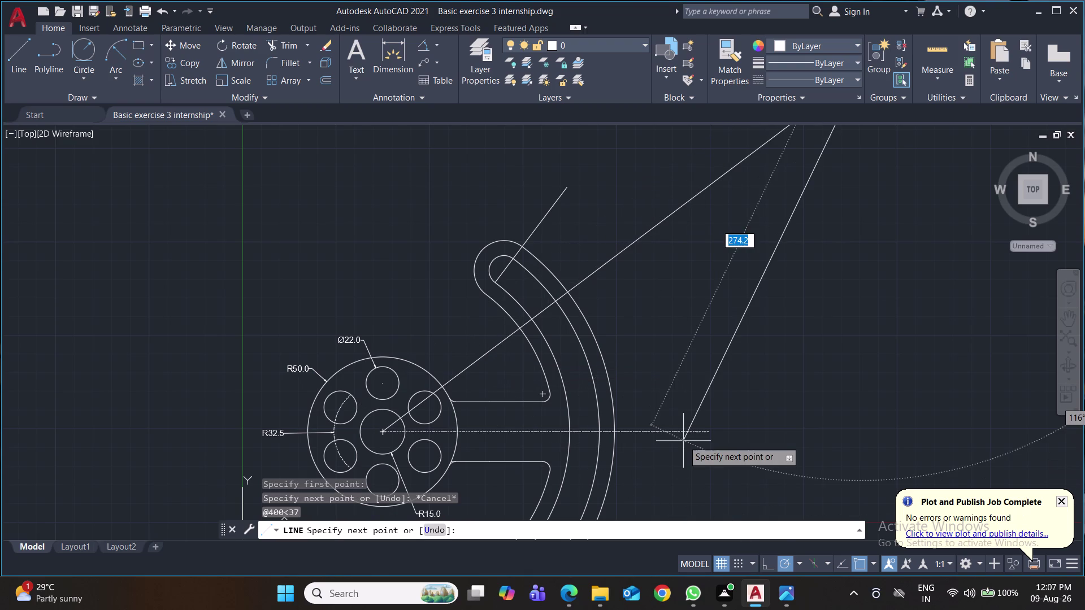
key(Return)
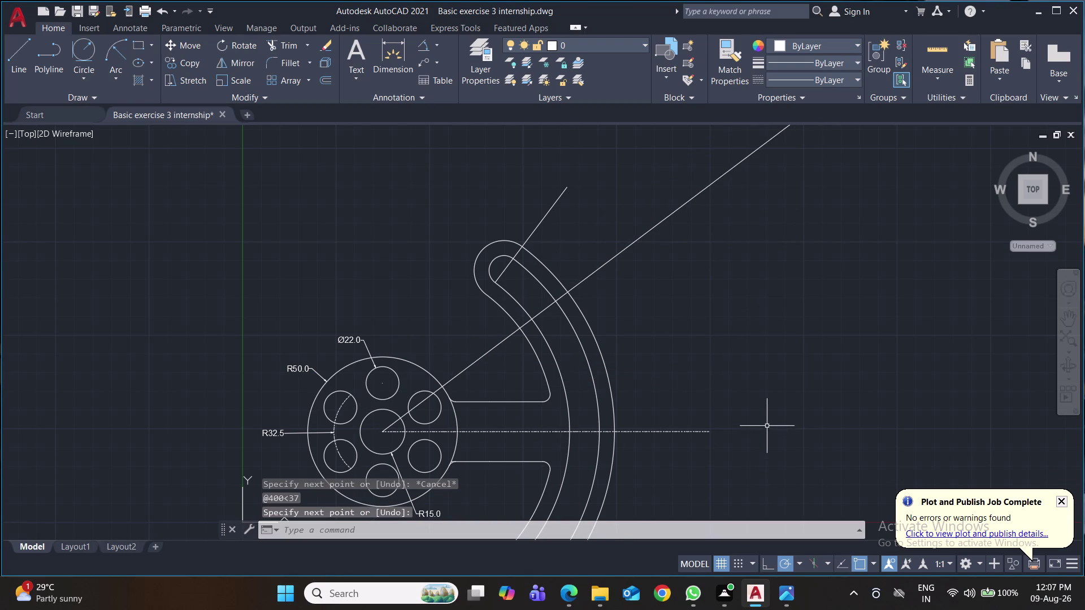
Pan to frame the whole plate and clear the prompt.
scroll(down, 3)
middle_drag(767, 424, 708, 356)
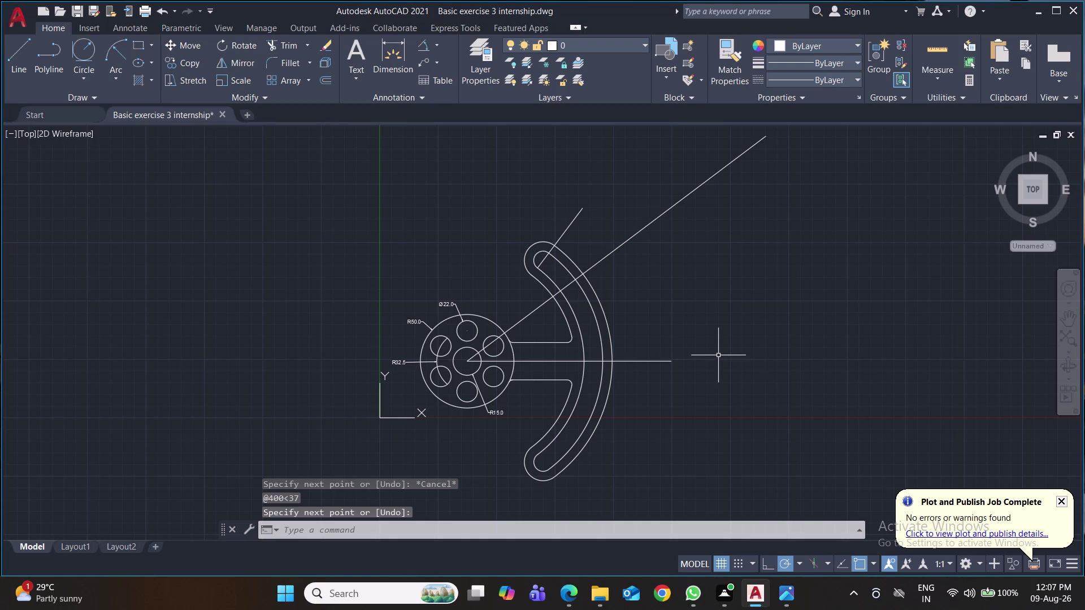
key(ctrl+s)
key(ctrl+s)
Save, then trim away the slot's rounded upper end.
key(ctrl+s)
key(ctrl+s)
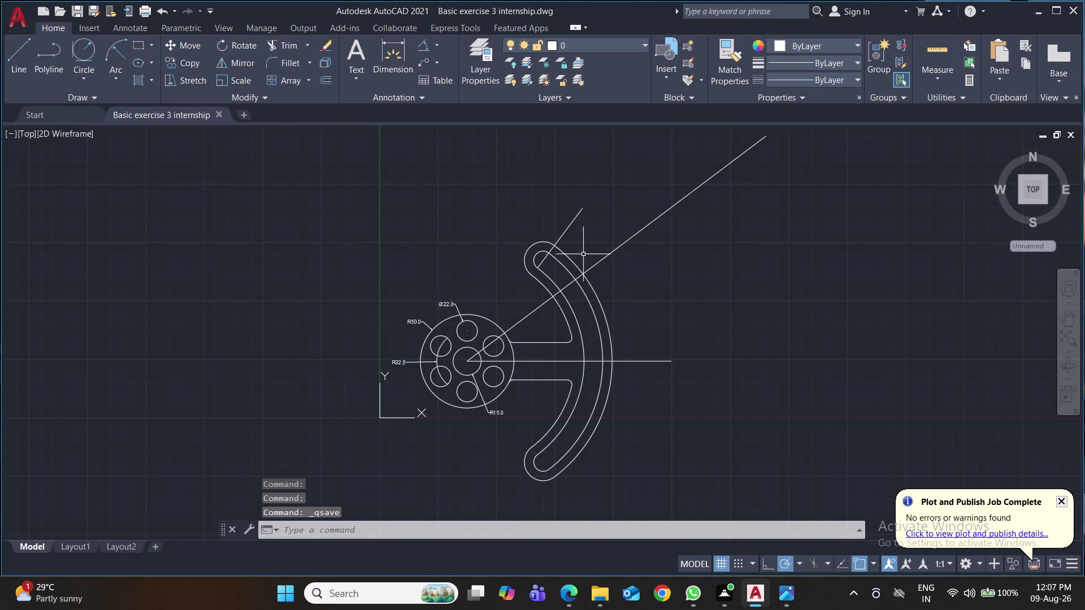
text(tr)
key(Return)
drag(579, 249, 560, 259)
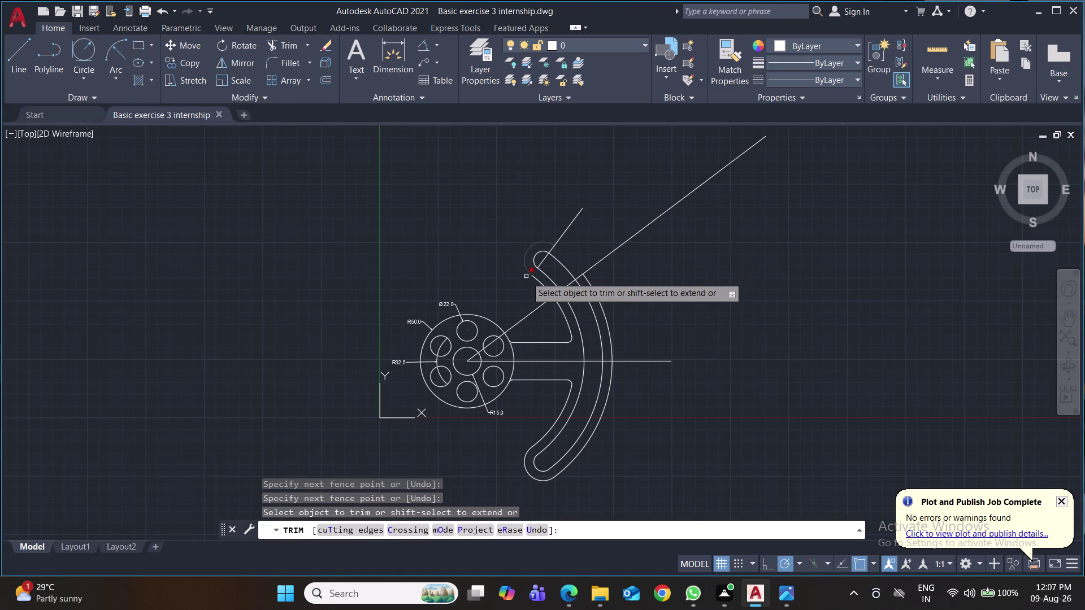
click(520, 281)
click(576, 254)
Trim the remaining slot end pieces and arcs beyond the cutting lines.
drag(578, 237, 567, 237)
click(526, 250)
click(528, 249)
click(545, 267)
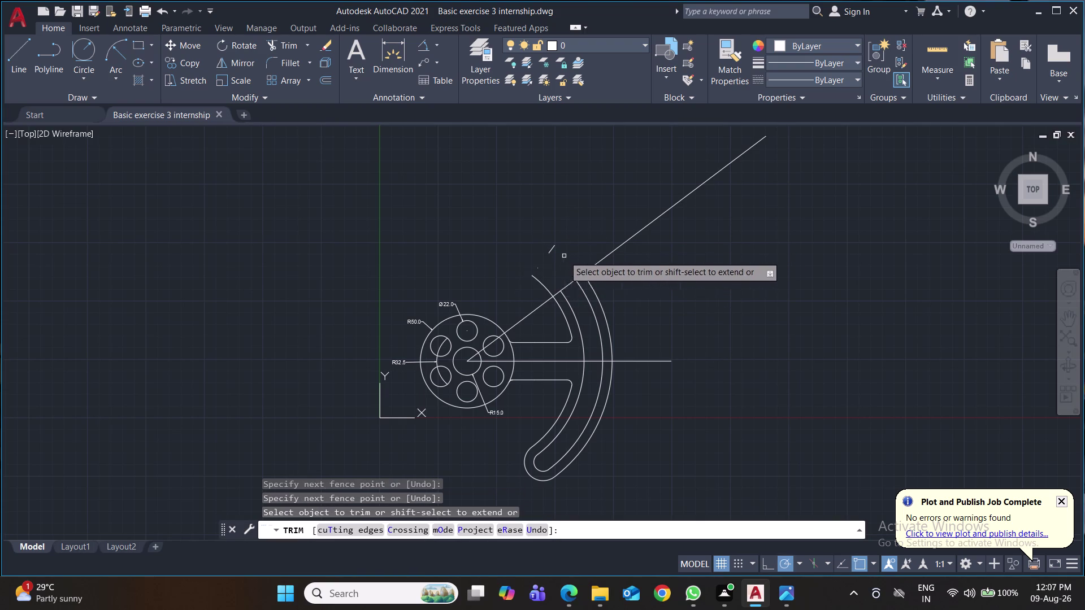
click(564, 256)
click(541, 249)
click(542, 259)
click(532, 288)
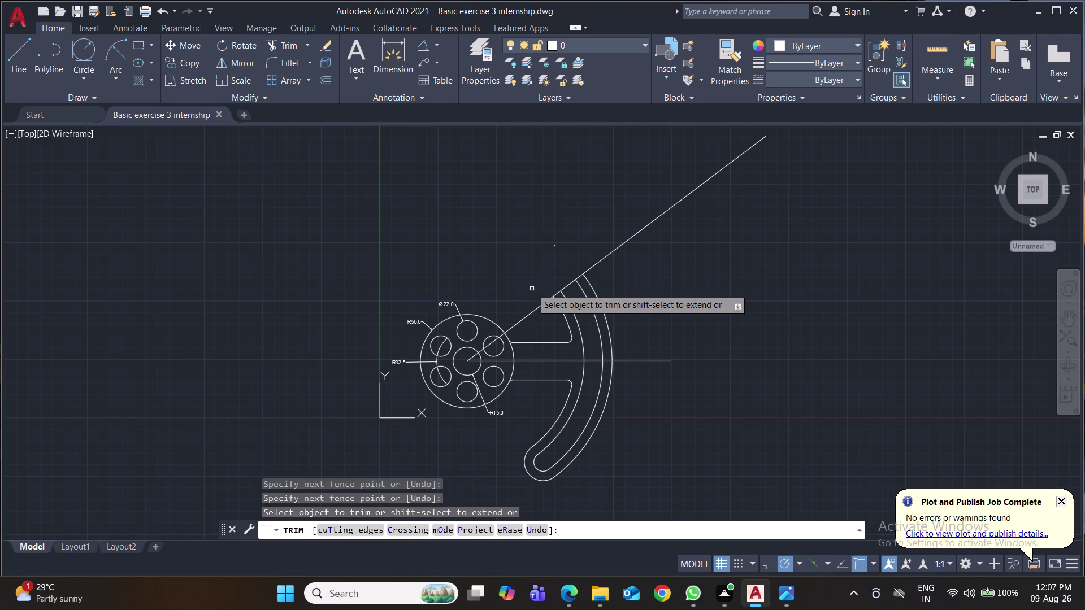
Trim the 53° and 37° line excess outside the slot and inside the hub.
click(537, 268)
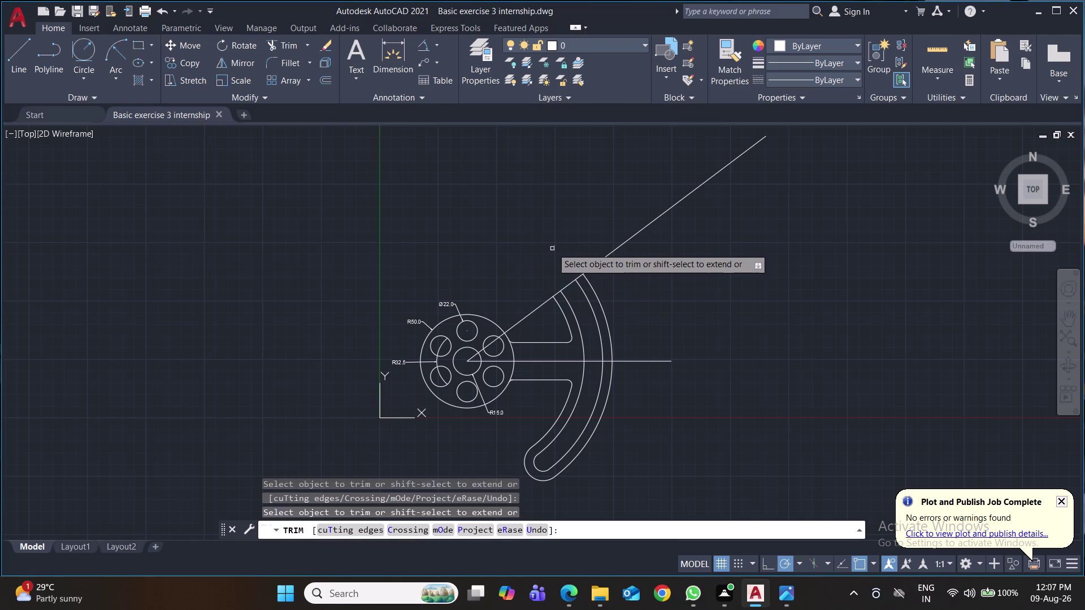
click(554, 245)
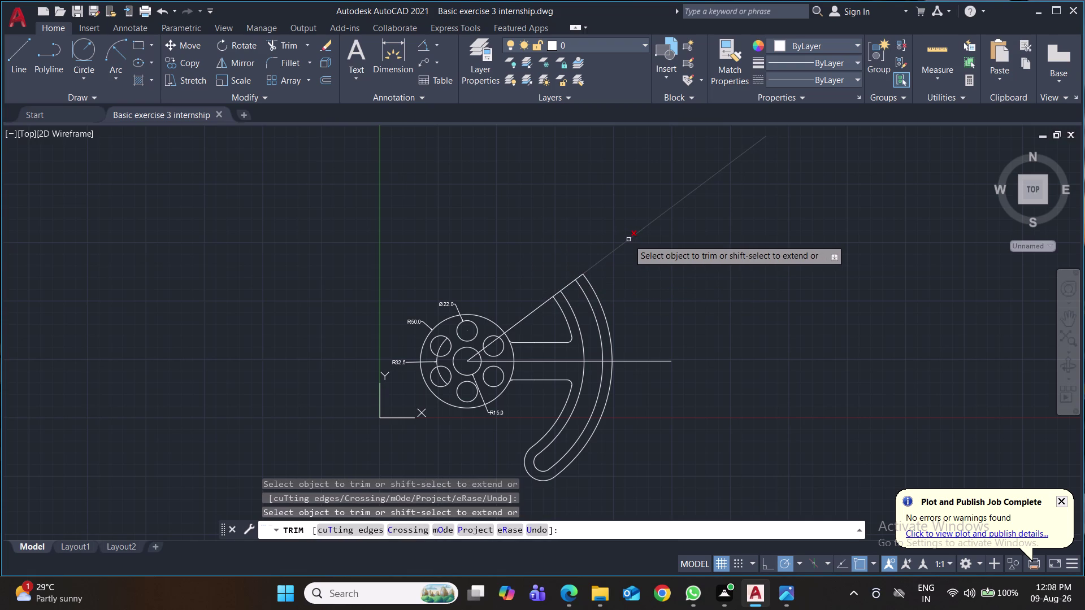
click(628, 240)
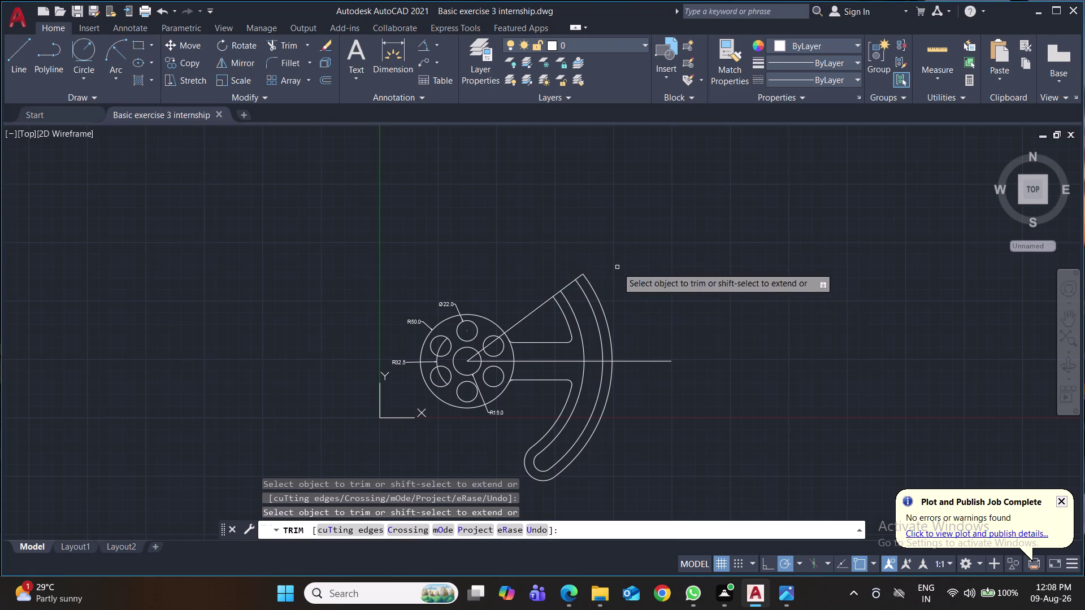
click(534, 313)
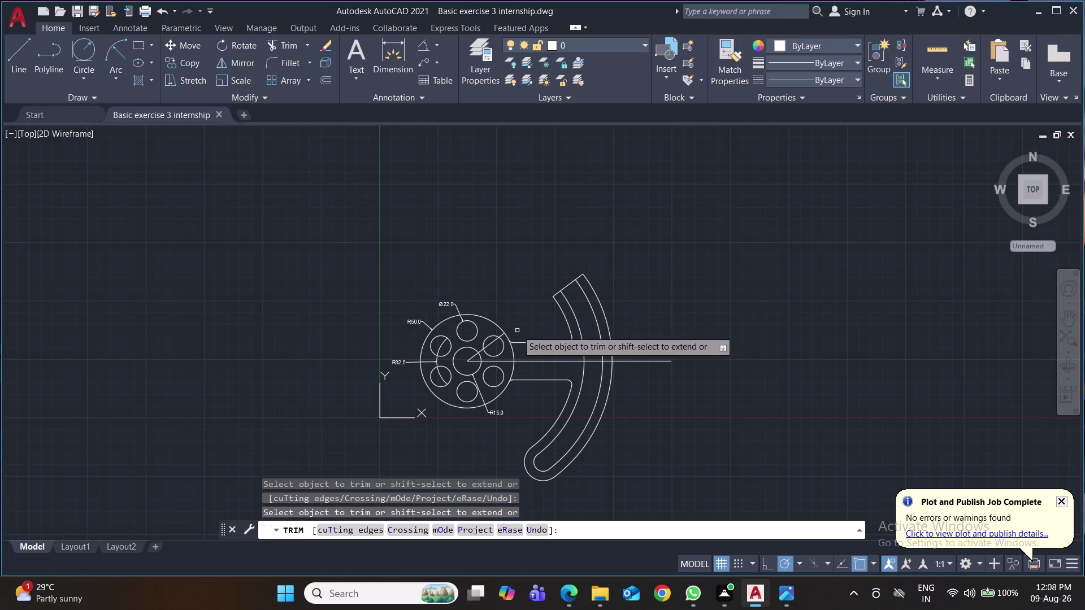
click(499, 334)
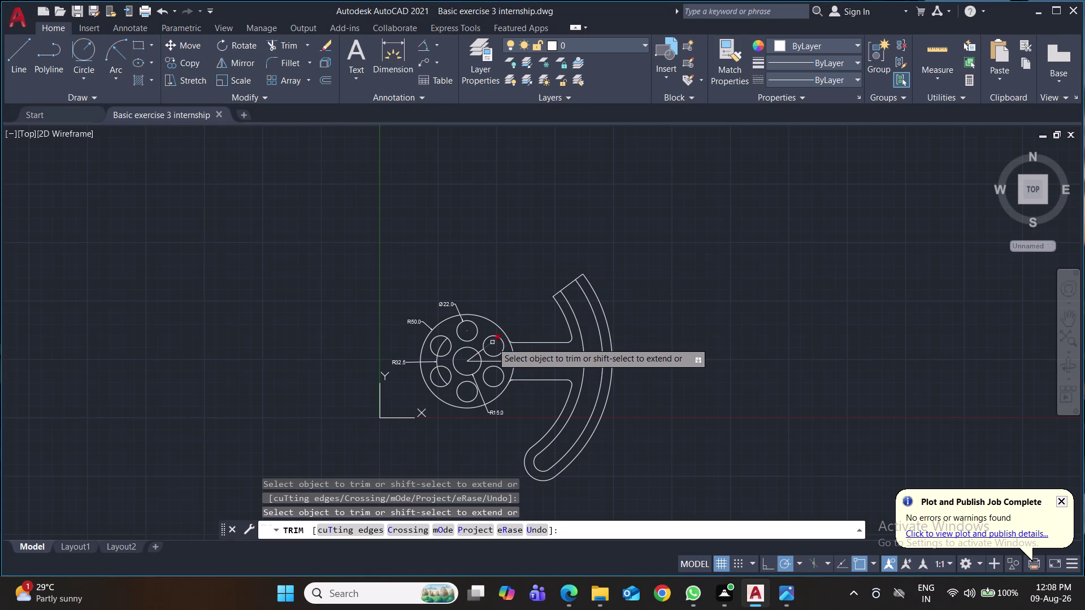
click(492, 347)
click(493, 342)
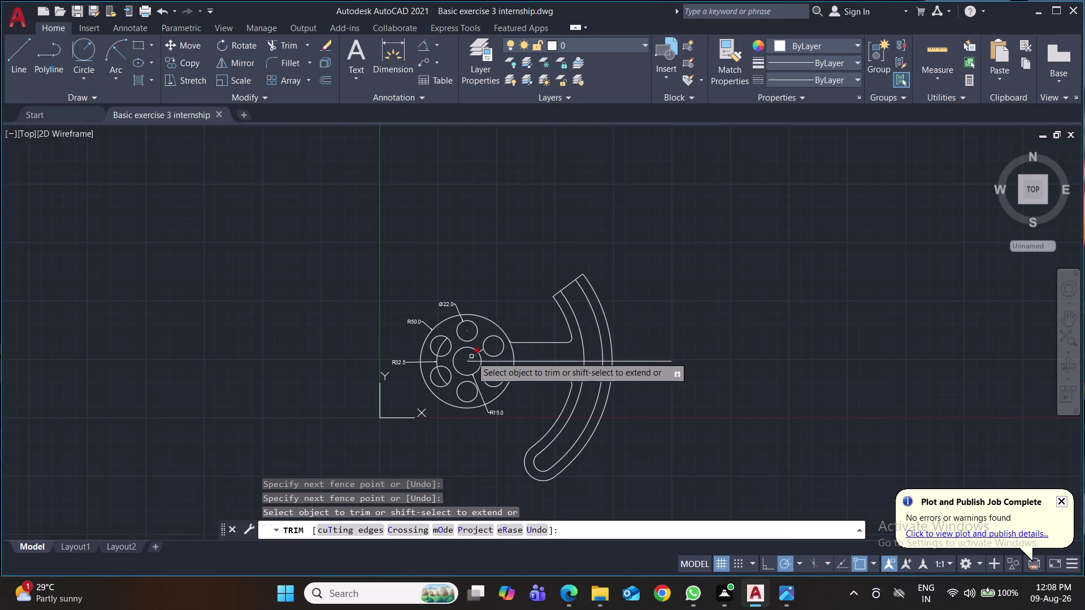
click(471, 356)
click(478, 343)
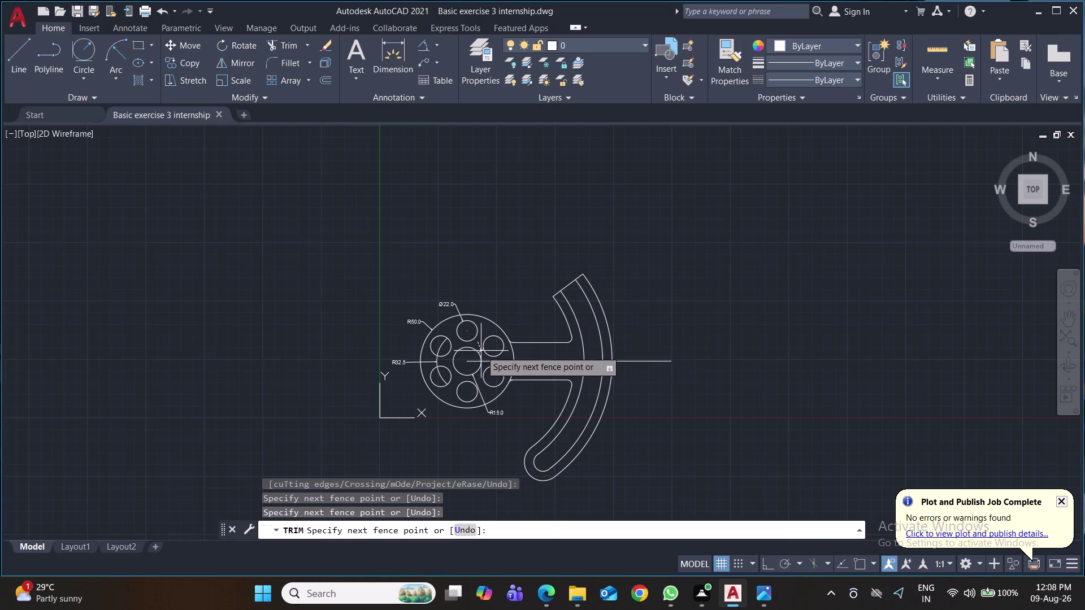
click(483, 358)
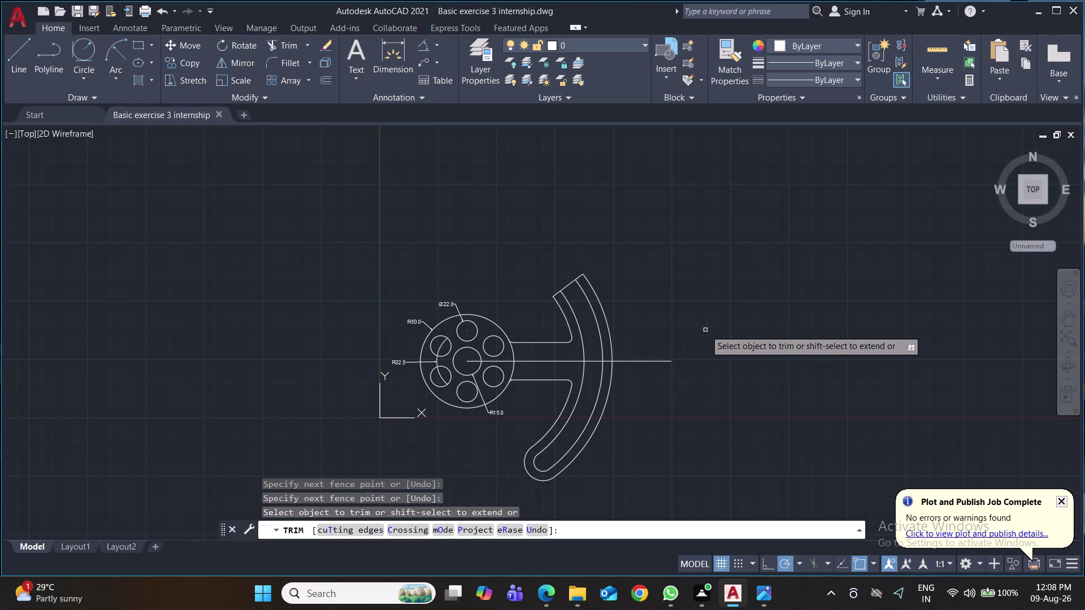
Remove the small leftover line fragments above the slot.
scroll(up, 3)
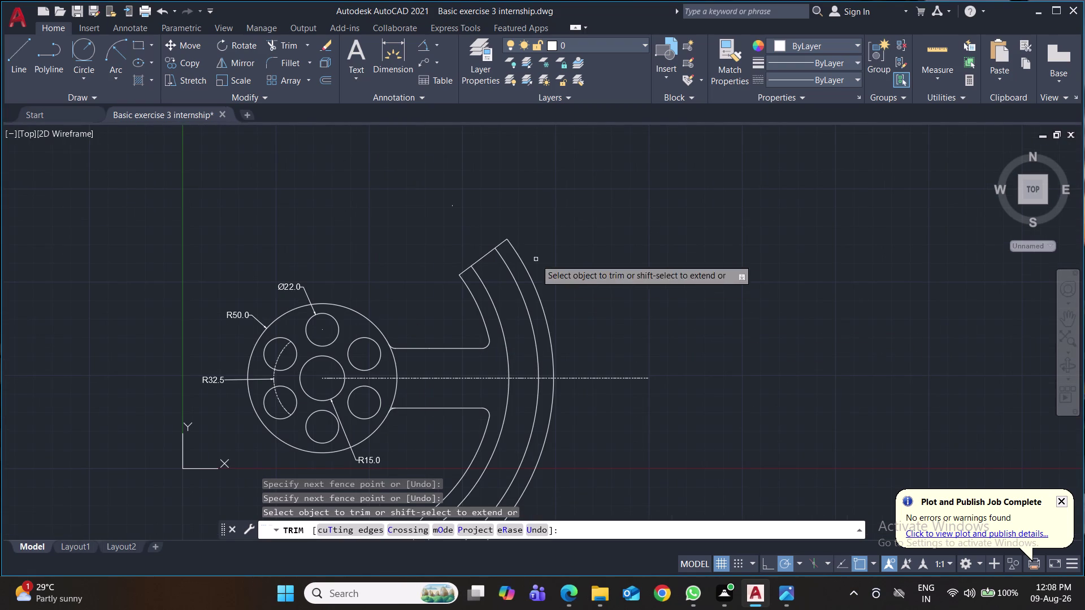
drag(495, 188, 485, 192)
click(422, 210)
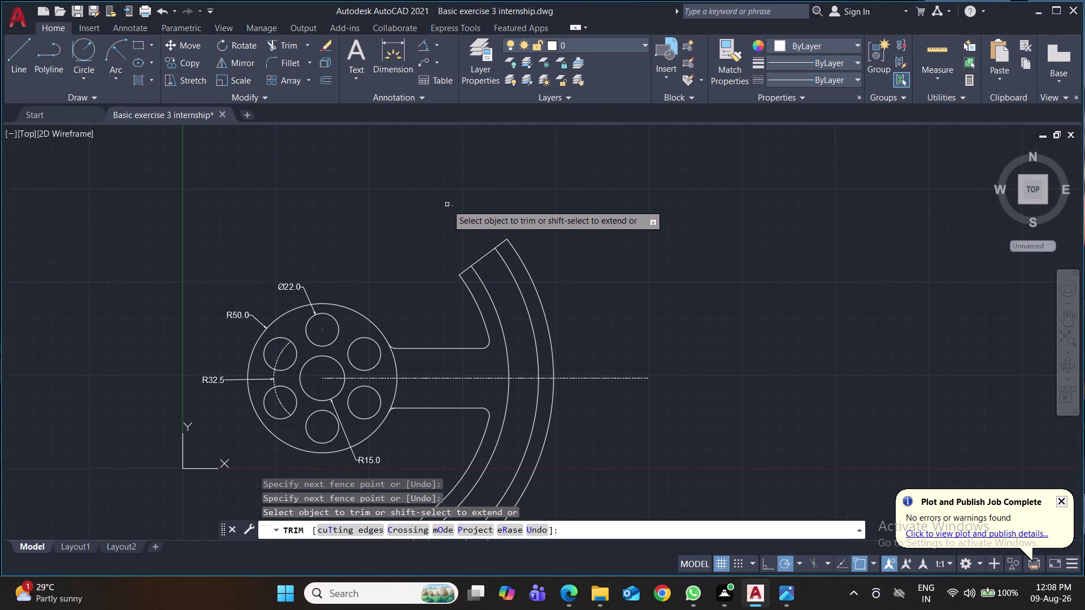
click(451, 207)
scroll(up, 3)
scroll(up, 3)
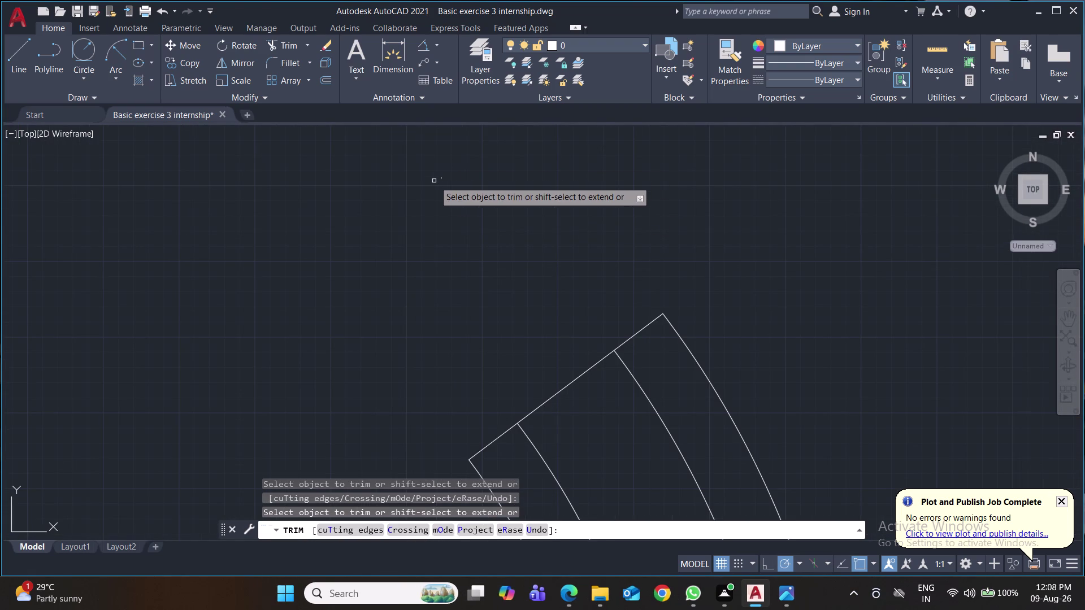
click(441, 180)
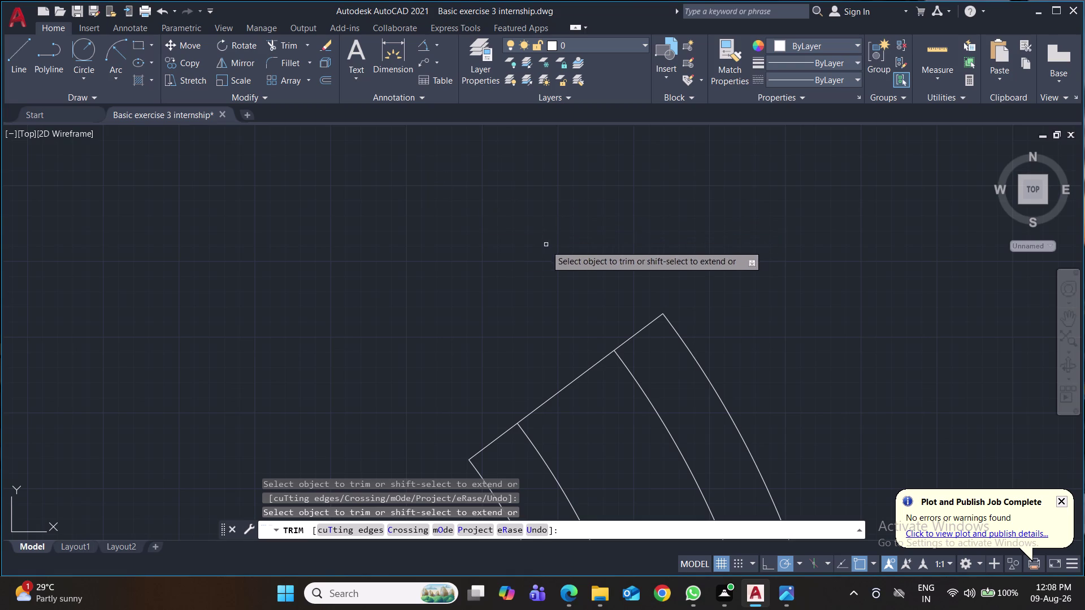
Finish trimming and pan back to frame the whole plate.
key(ctrl+s)
scroll(down, 3)
middle_drag(650, 250, 624, 246)
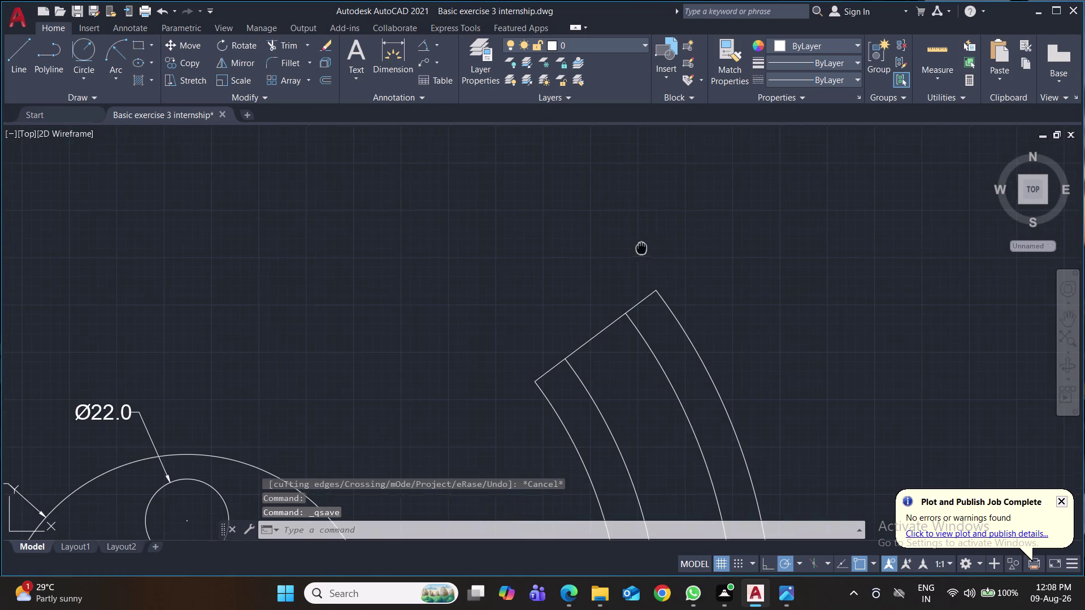
middle_drag(625, 246, 555, 223)
scroll(down, 3)
middle_drag(706, 259, 692, 214)
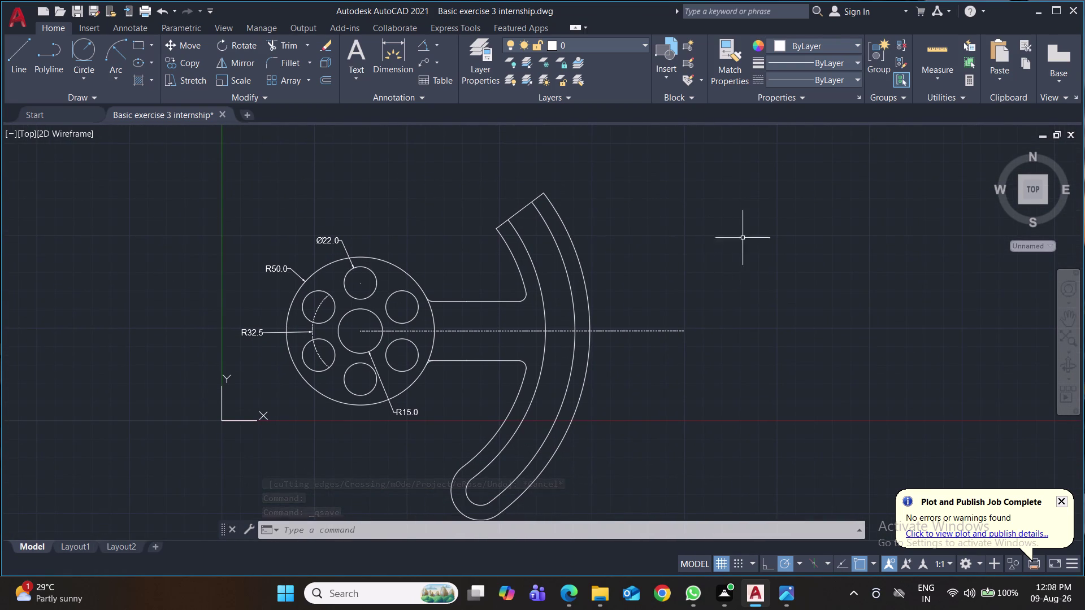
click(78, 83)
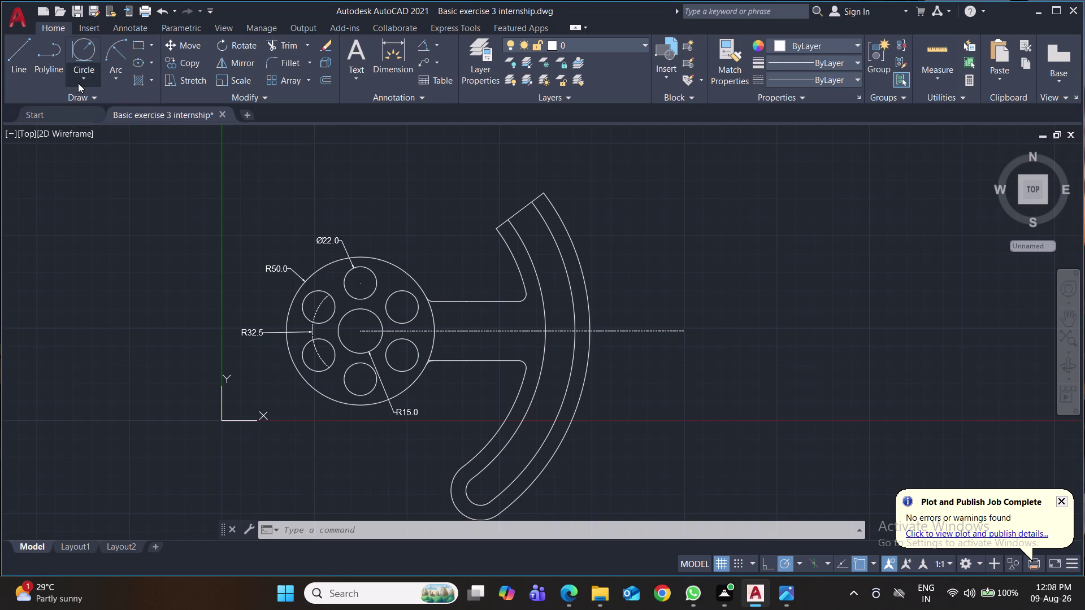
Draw a small two-point circle across the slot's top end.
click(120, 161)
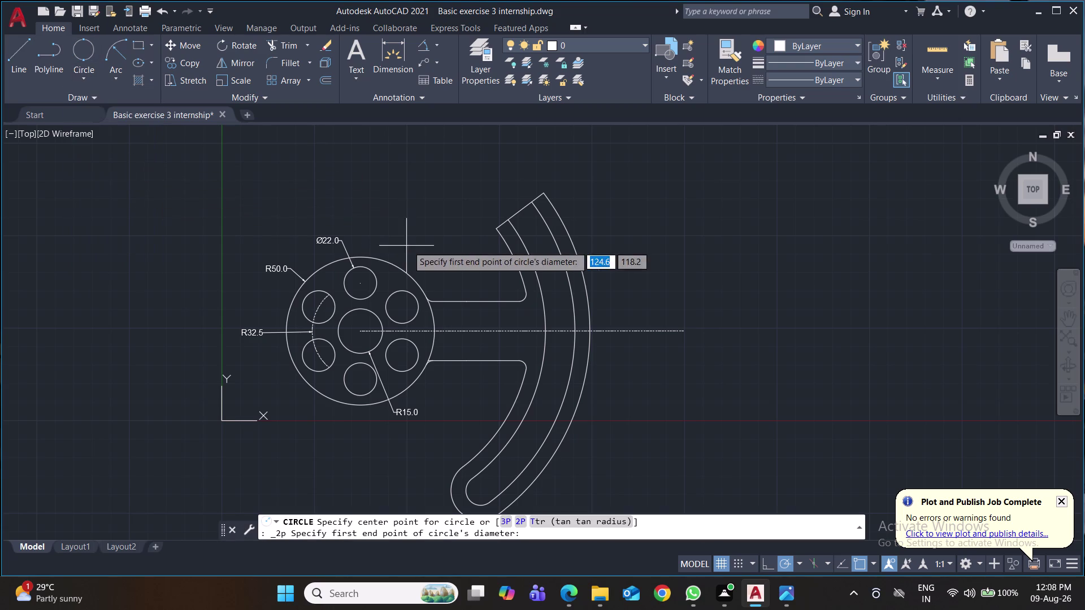
scroll(up, 3)
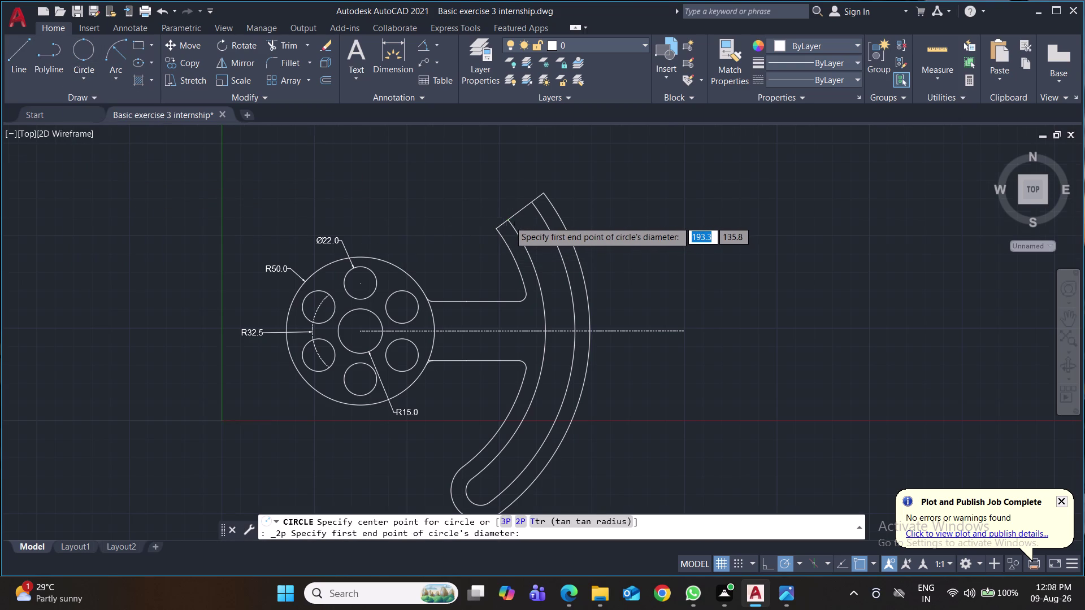
scroll(up, 3)
click(500, 220)
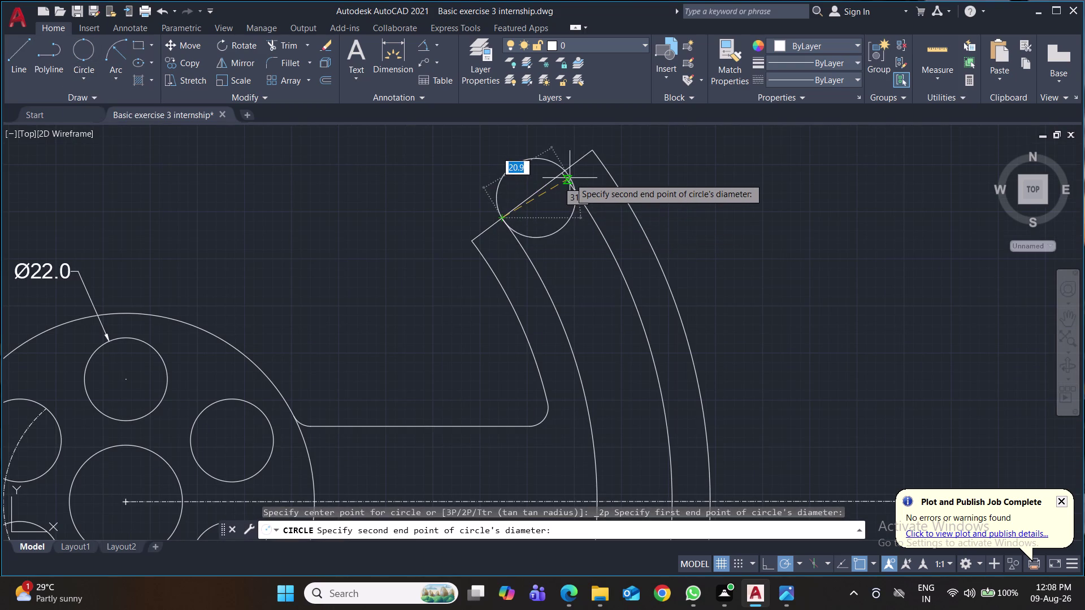
click(563, 178)
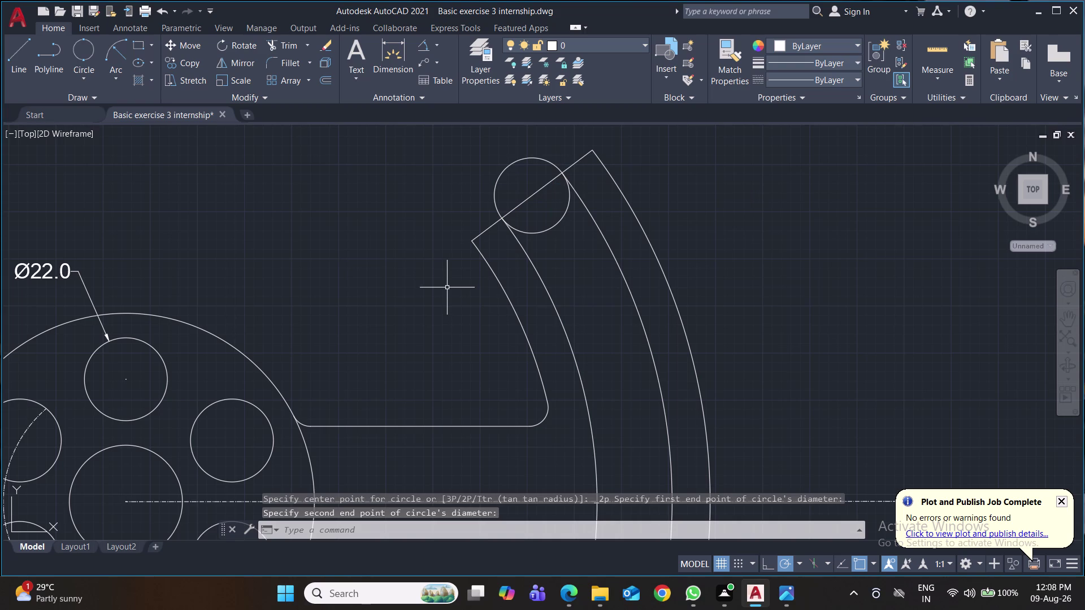
Draw a larger two-point circle spanning the outer band's end, then save.
key(space)
click(474, 245)
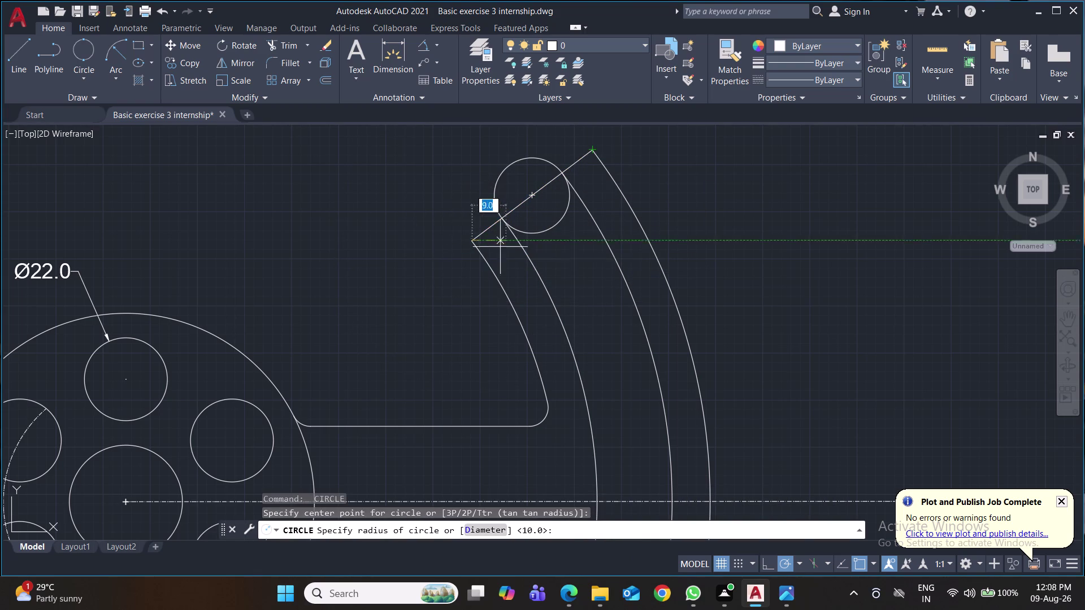
key(Escape)
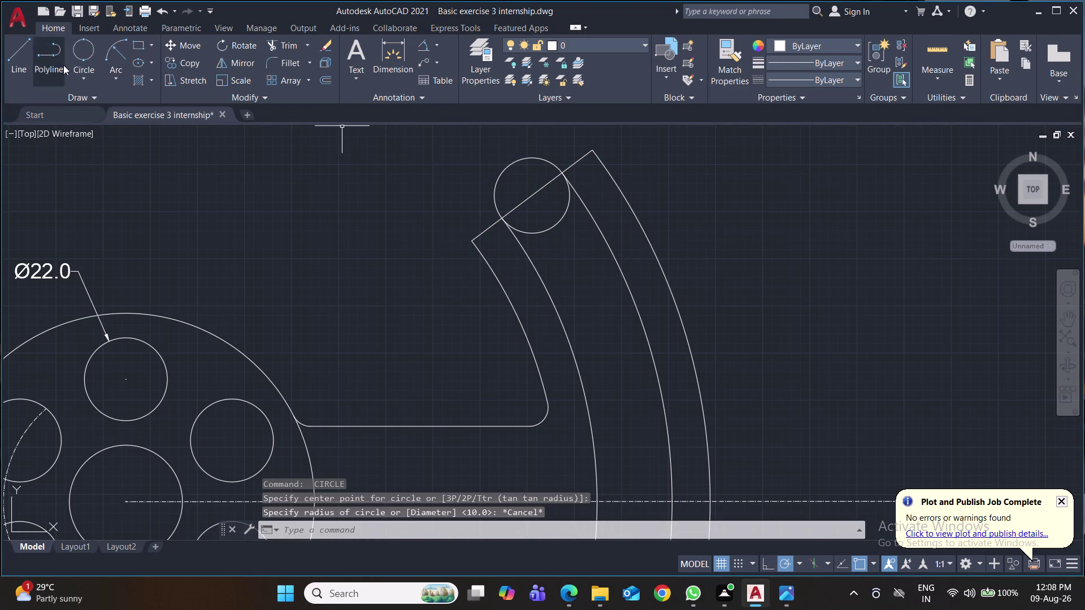
click(78, 49)
click(593, 152)
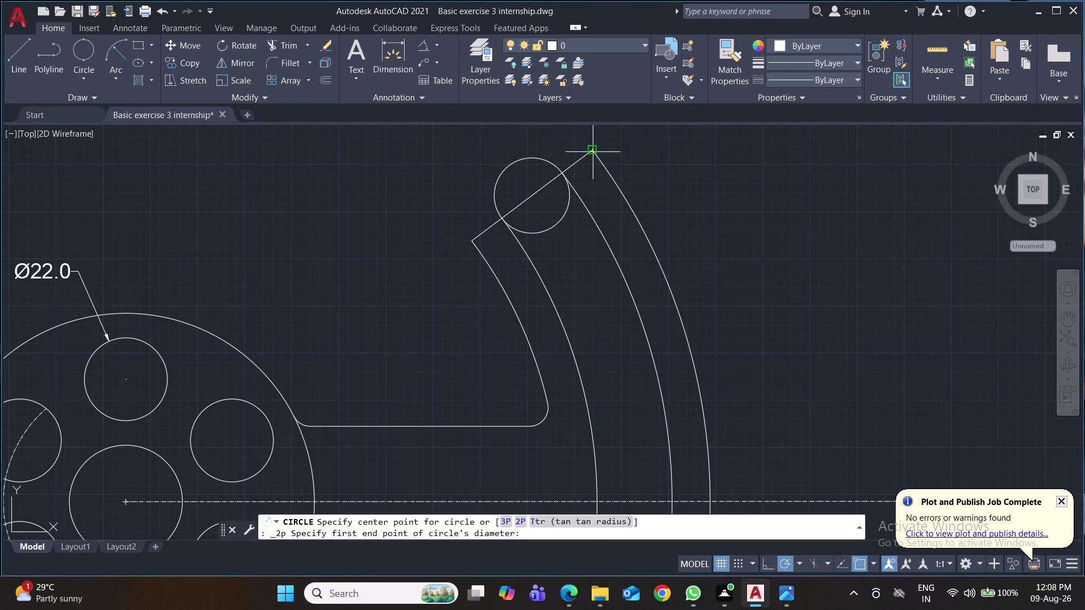
click(471, 239)
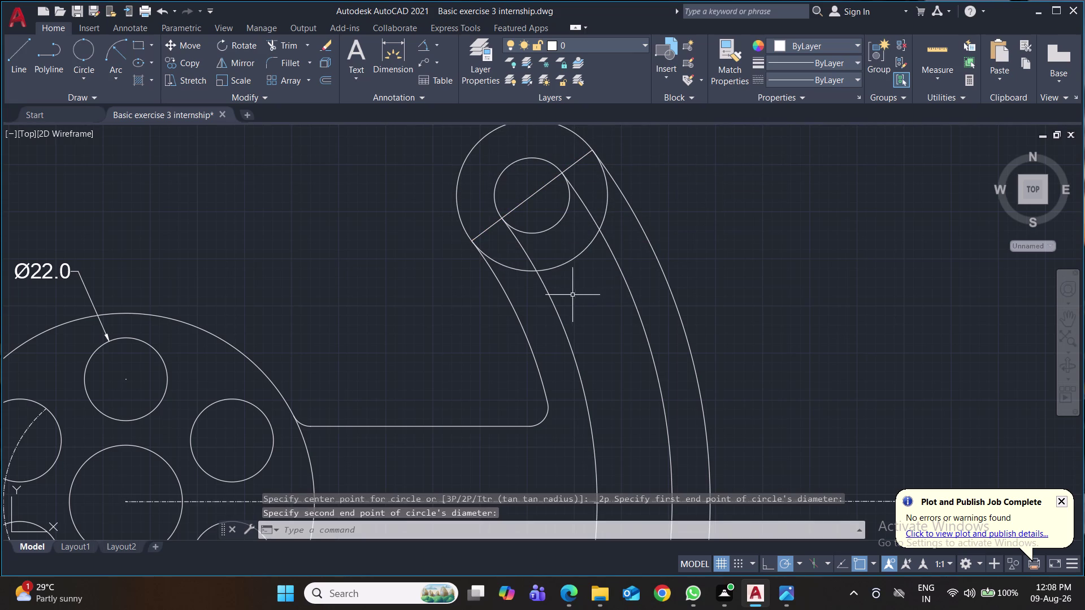
key(ctrl+s)
Trim the surplus arcs of both end circles into rounded caps with TR.
text(tr)
key(Return)
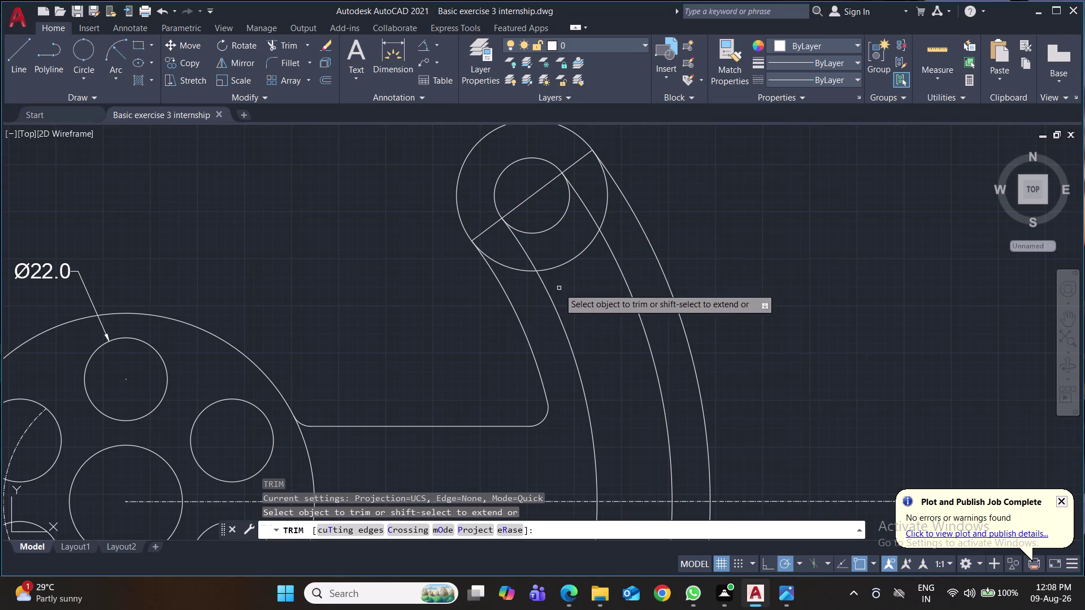
click(552, 228)
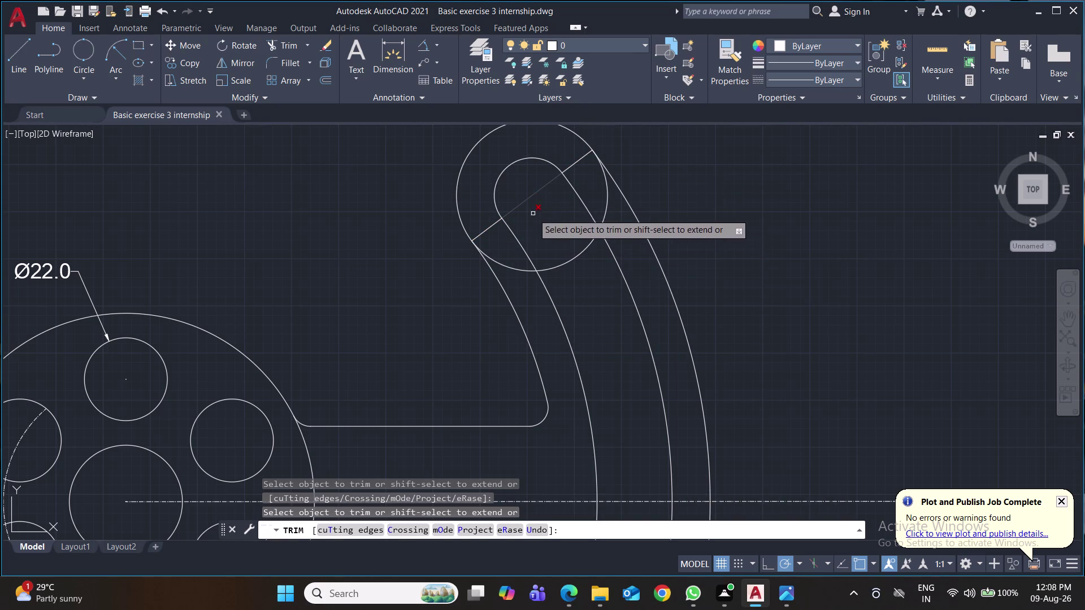
click(484, 231)
click(498, 260)
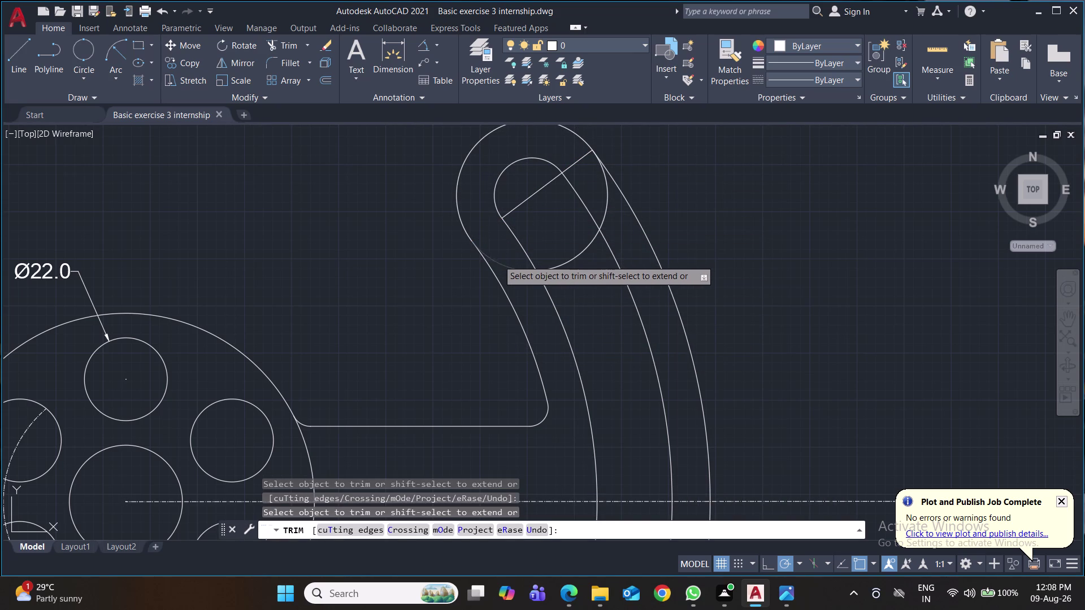
click(570, 260)
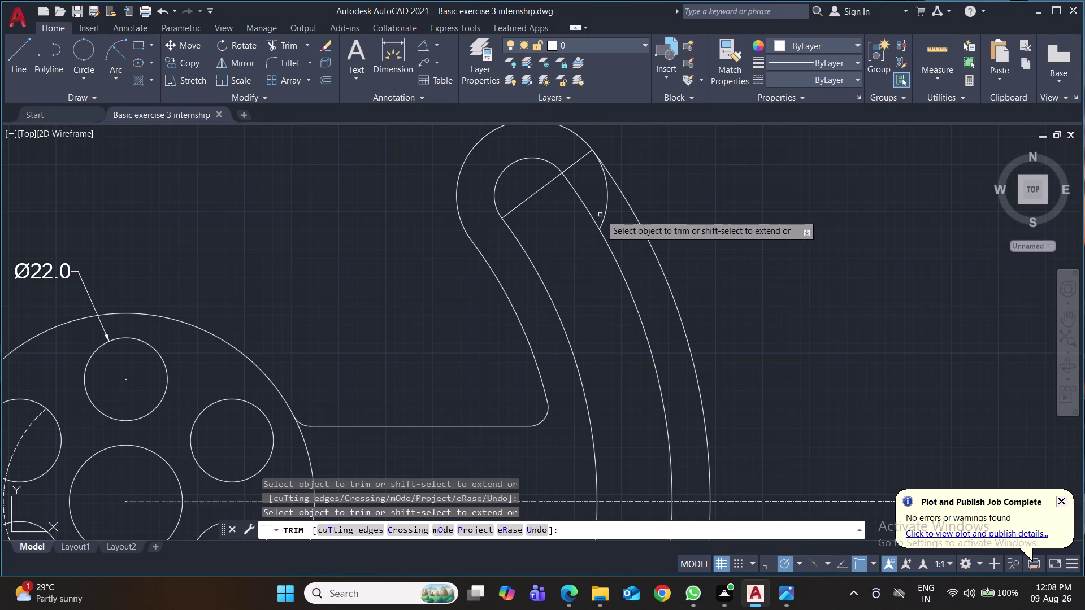
click(604, 213)
Pan and zoom out to frame the whole plate.
scroll(down, 3)
middle_drag(768, 229, 769, 230)
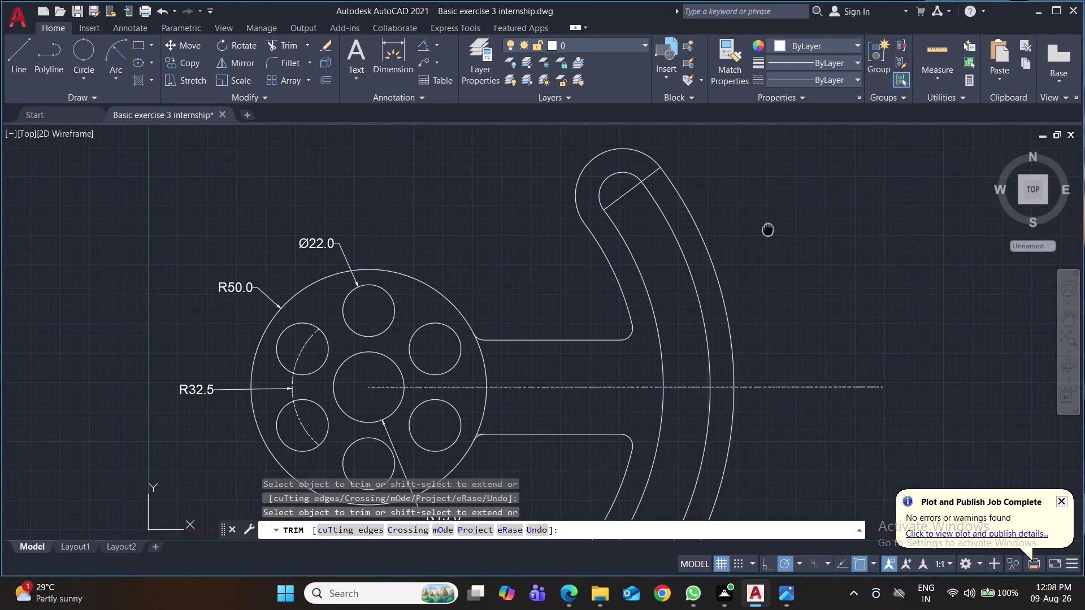
middle_drag(769, 230, 540, 266)
scroll(down, 3)
scroll(down, 3)
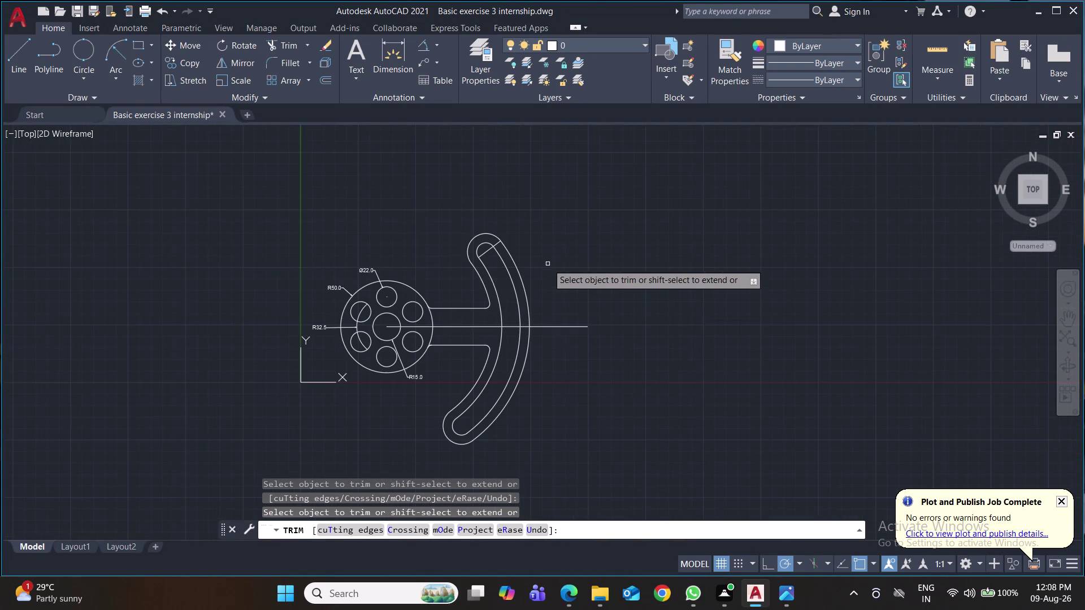
middle_drag(681, 287, 673, 255)
scroll(up, 3)
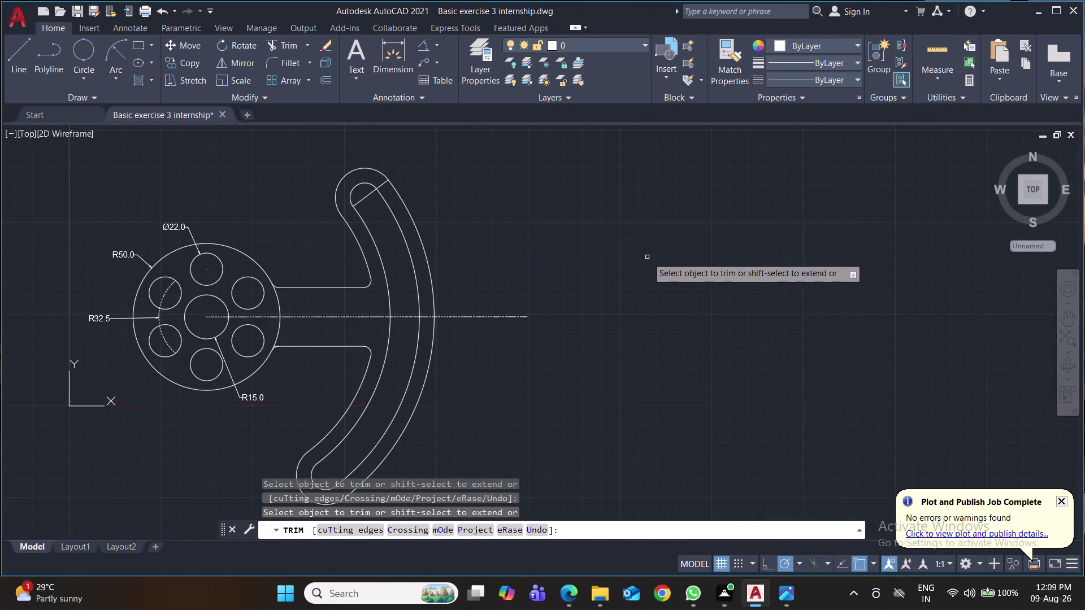
click(423, 51)
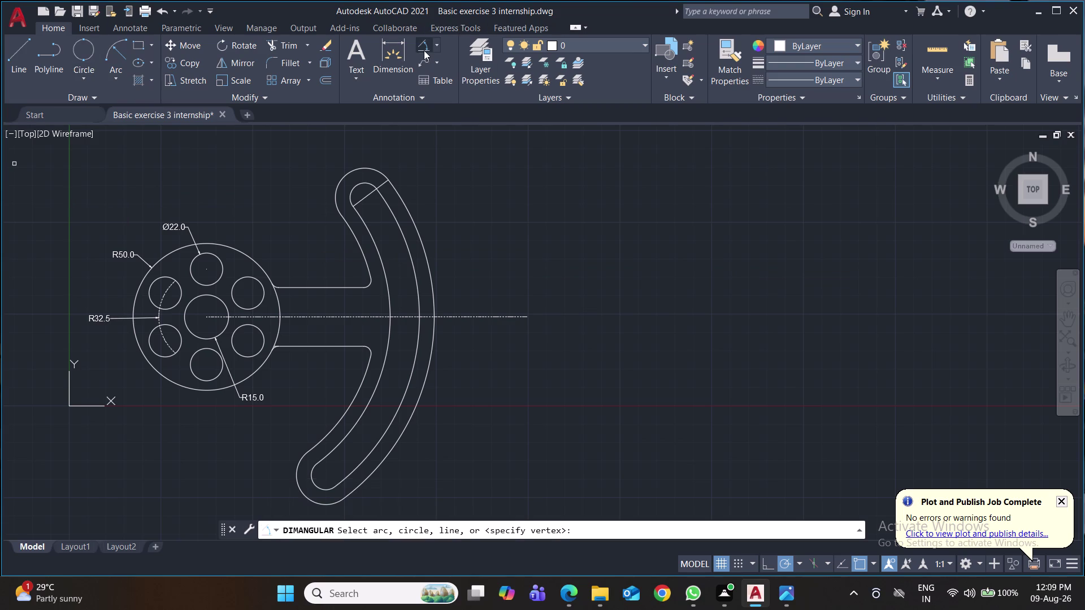
Place a 37° angular dimension between the slot end line and horizontal centre line, and save.
click(366, 198)
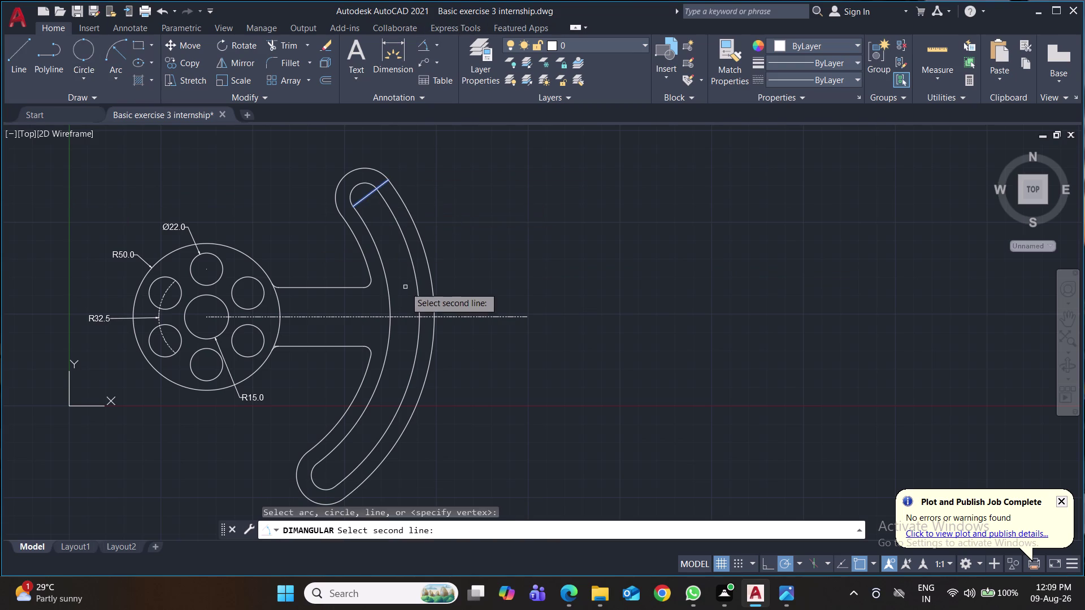
click(407, 316)
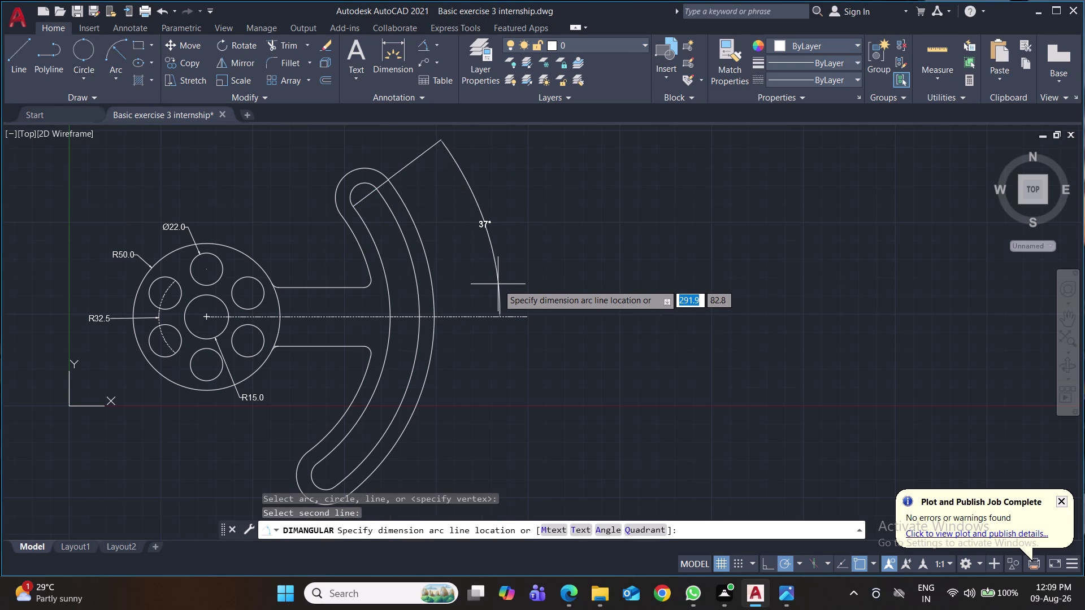
click(498, 284)
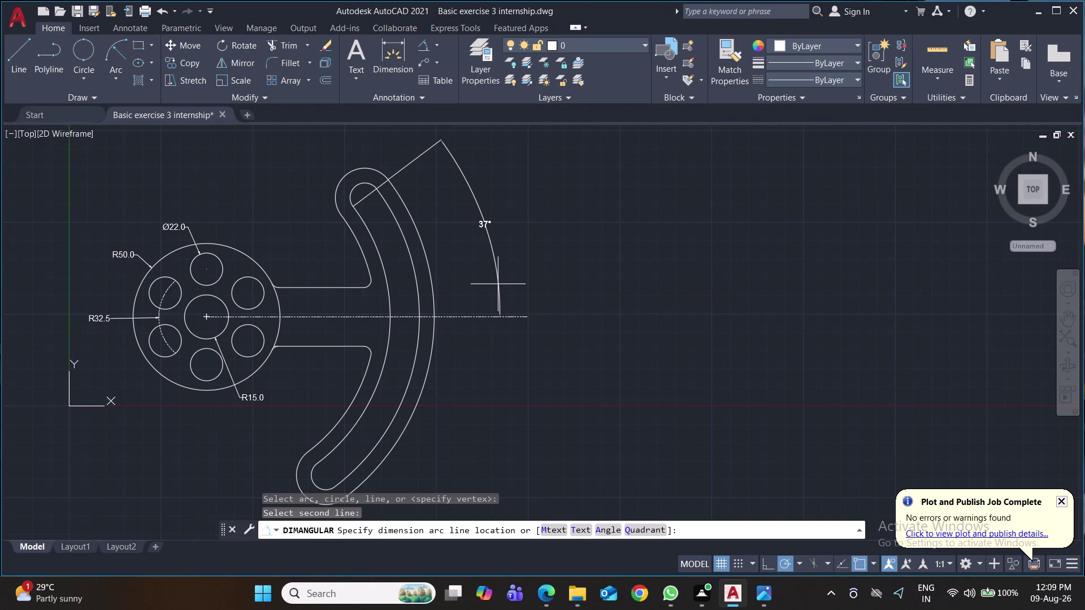
key(ctrl+s)
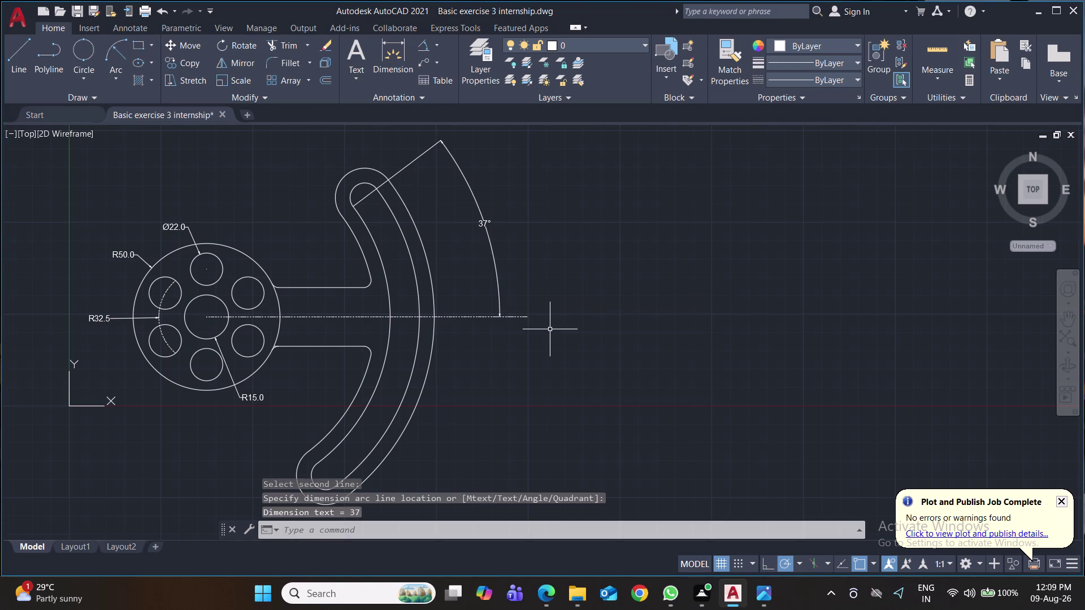
key(ctrl+s)
key(ctrl+s)
key(ctrl+s)
key(ctrl+s)
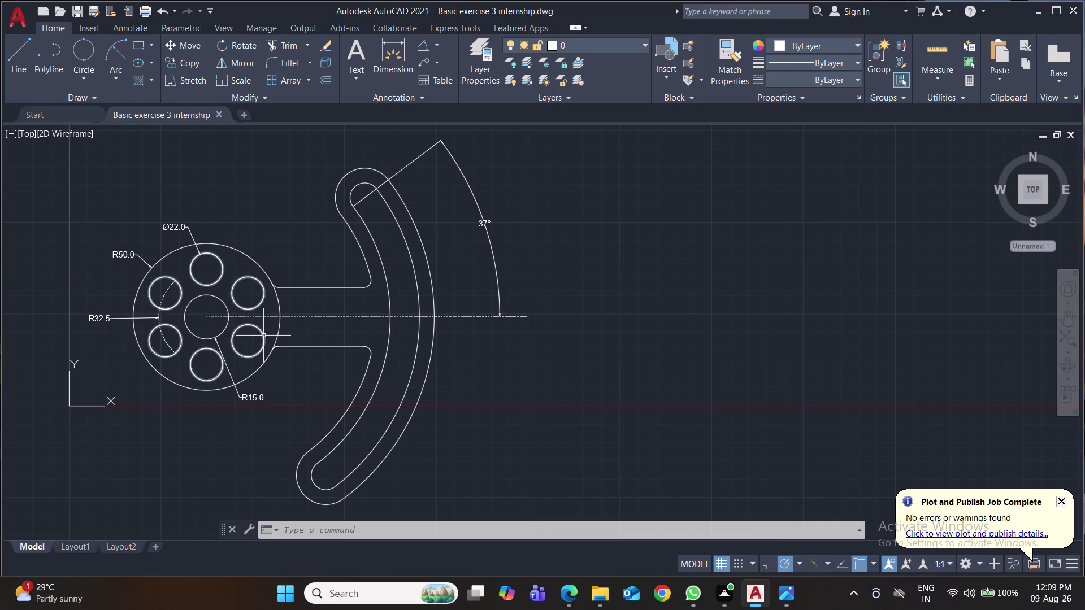
click(16, 54)
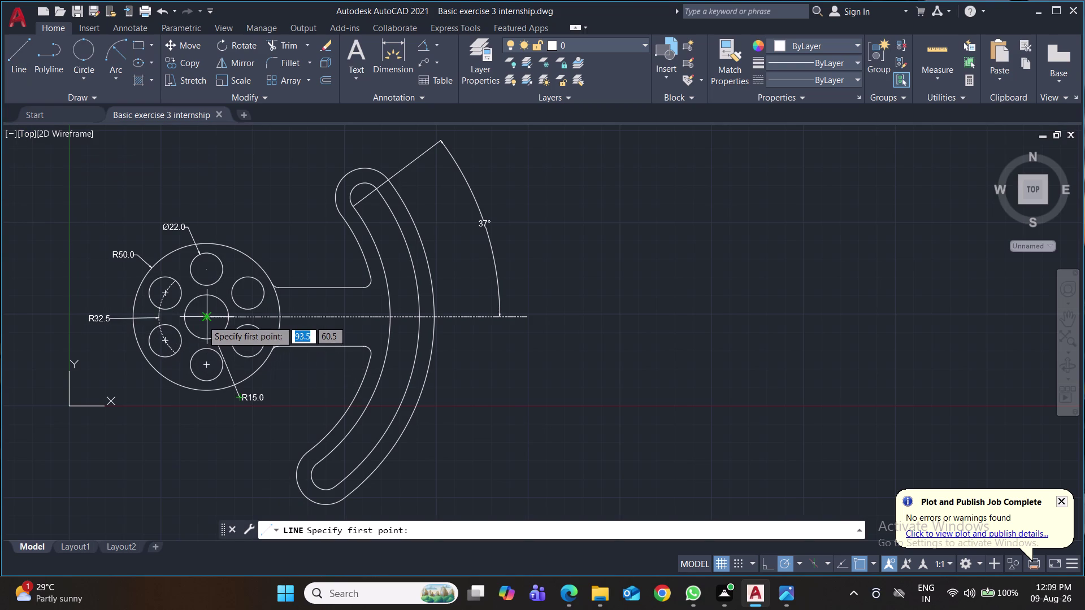
Start a 400-unit line from the hub centre, moving on to its angle.
click(203, 320)
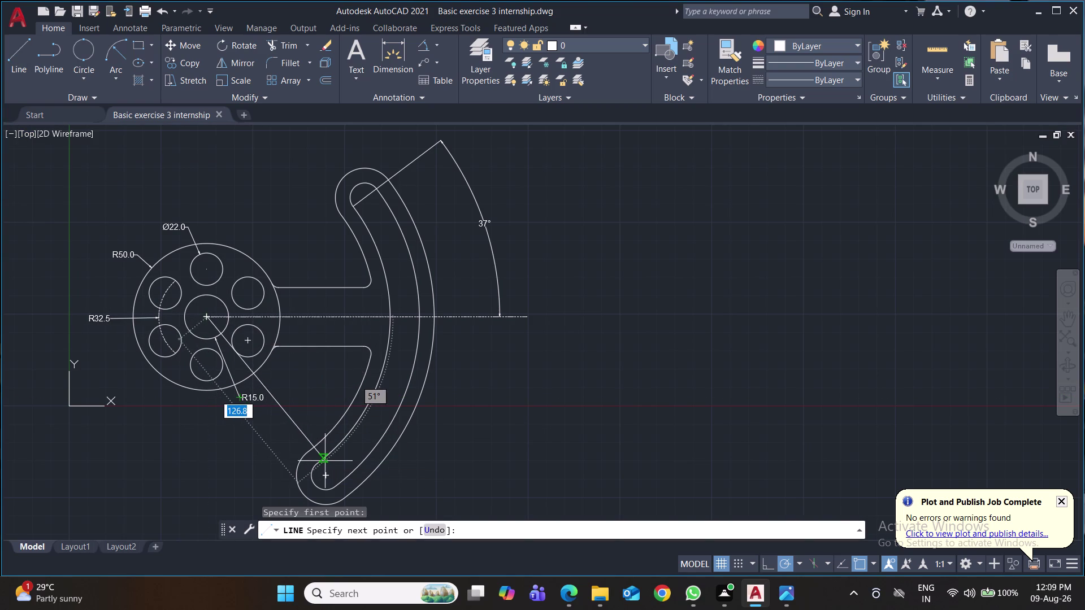
text(@400)
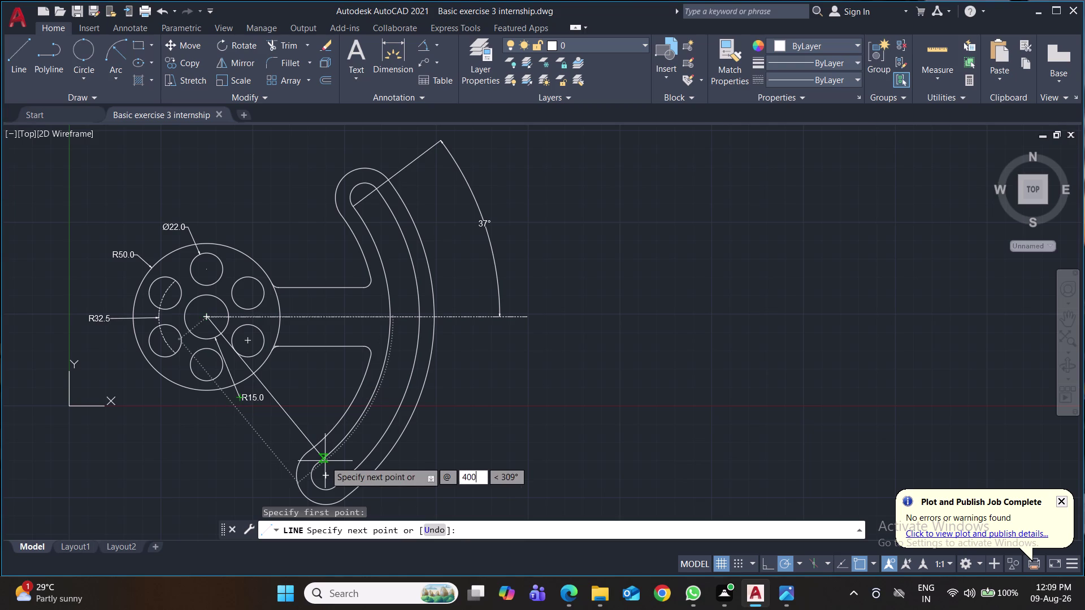
key(Tab)
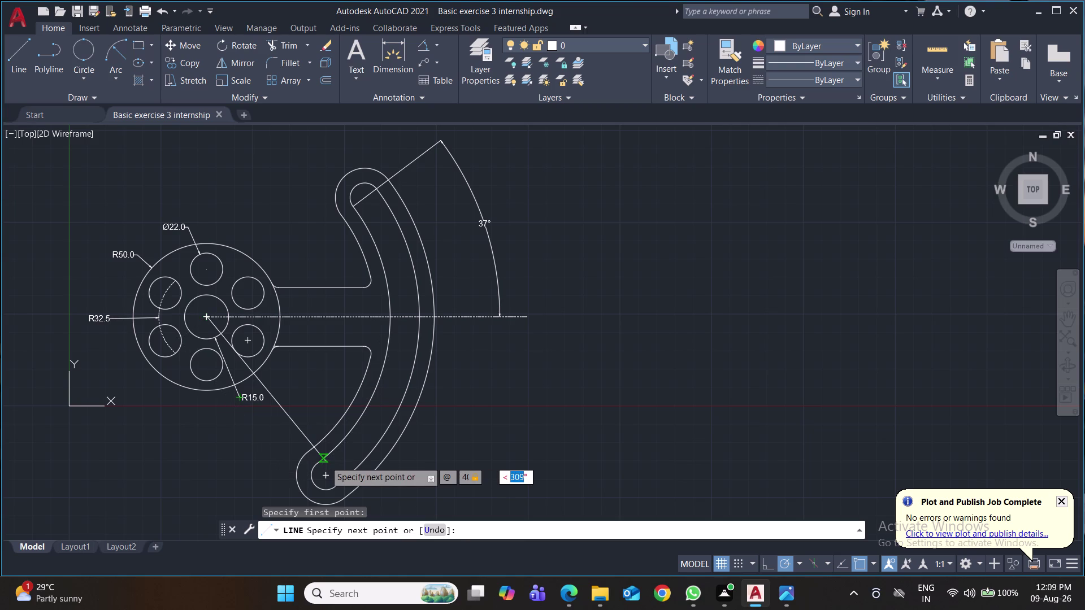